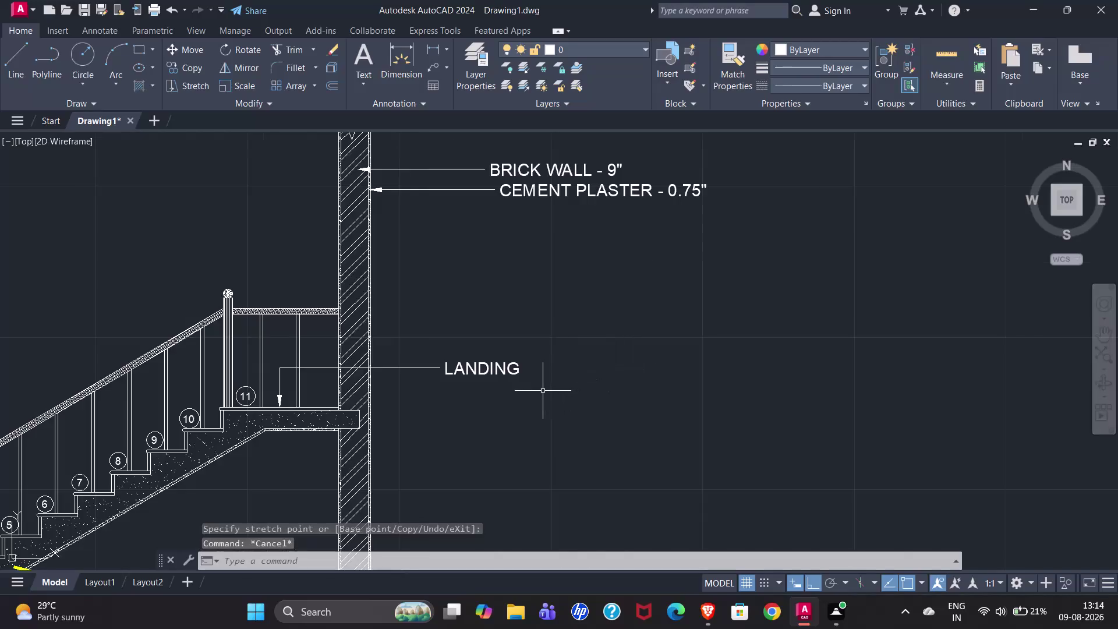
Add a SOFFIT leader callout pointing at the stair's underside line, label to the right.
scroll(down, 3)
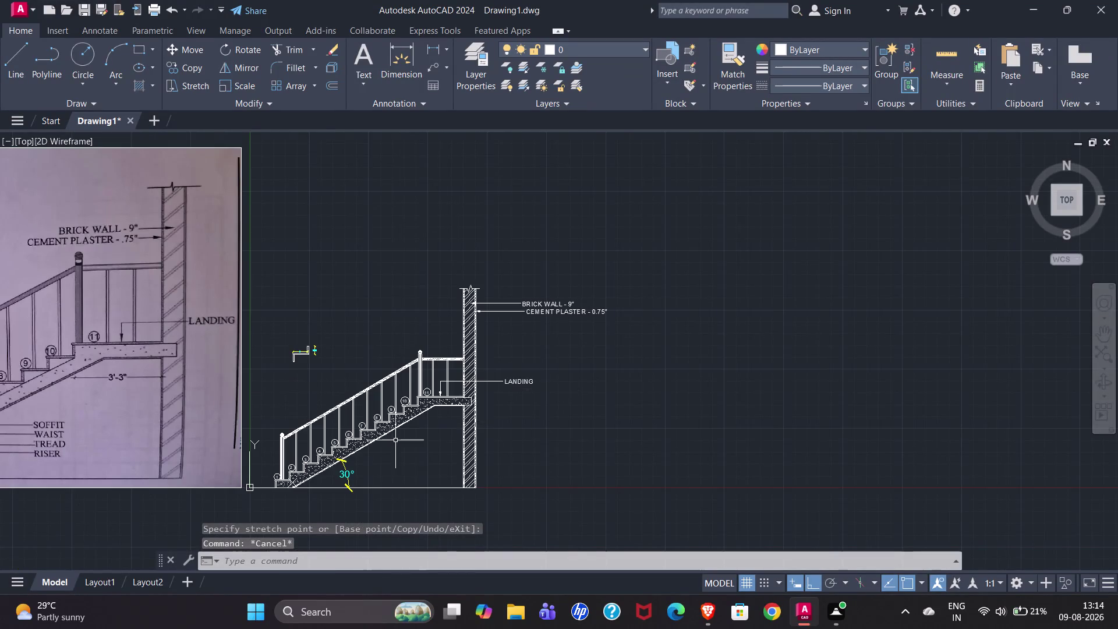
scroll(up, 3)
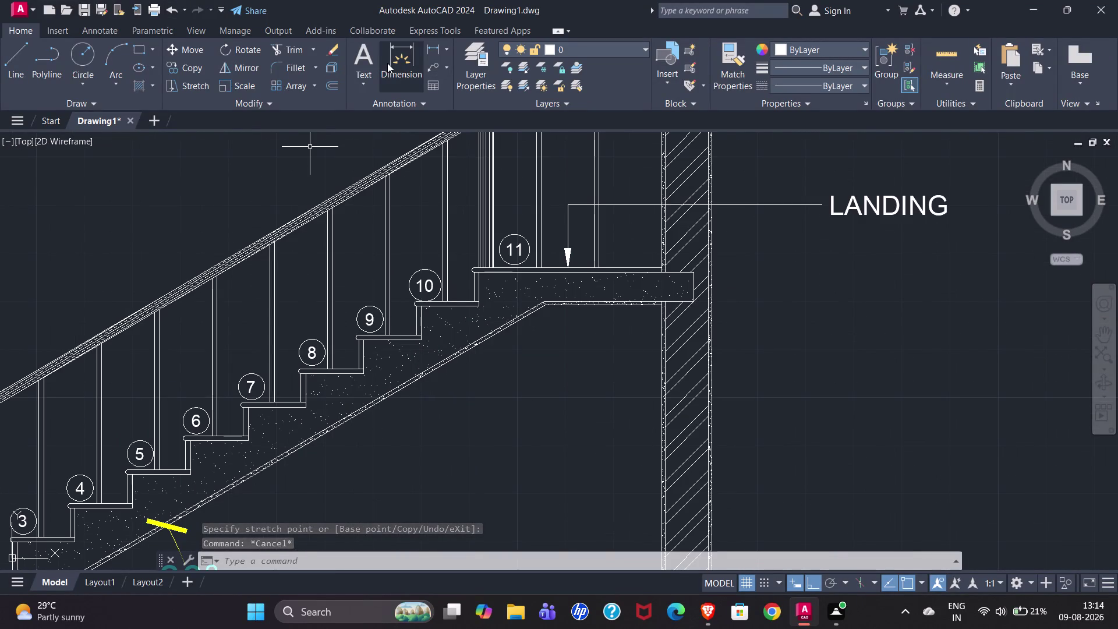
click(431, 67)
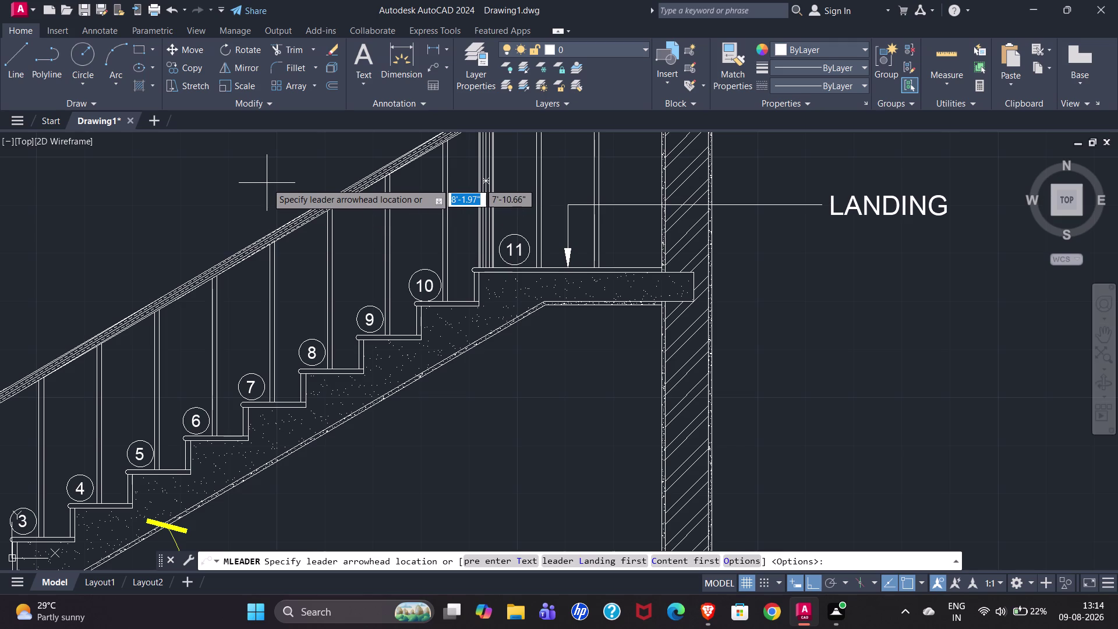
scroll(down, 3)
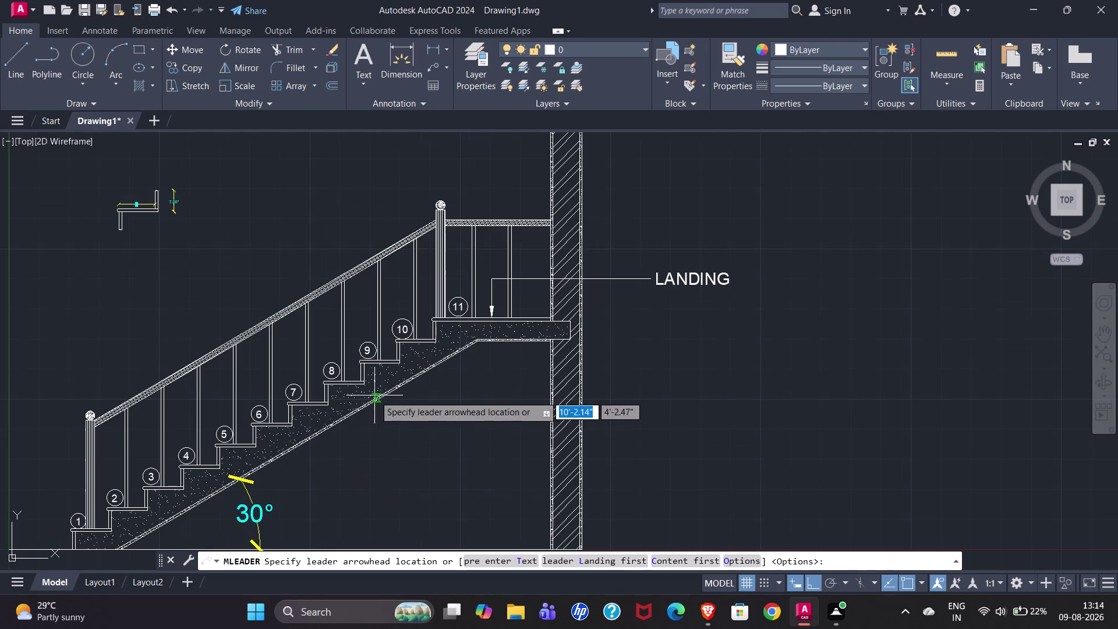
scroll(up, 3)
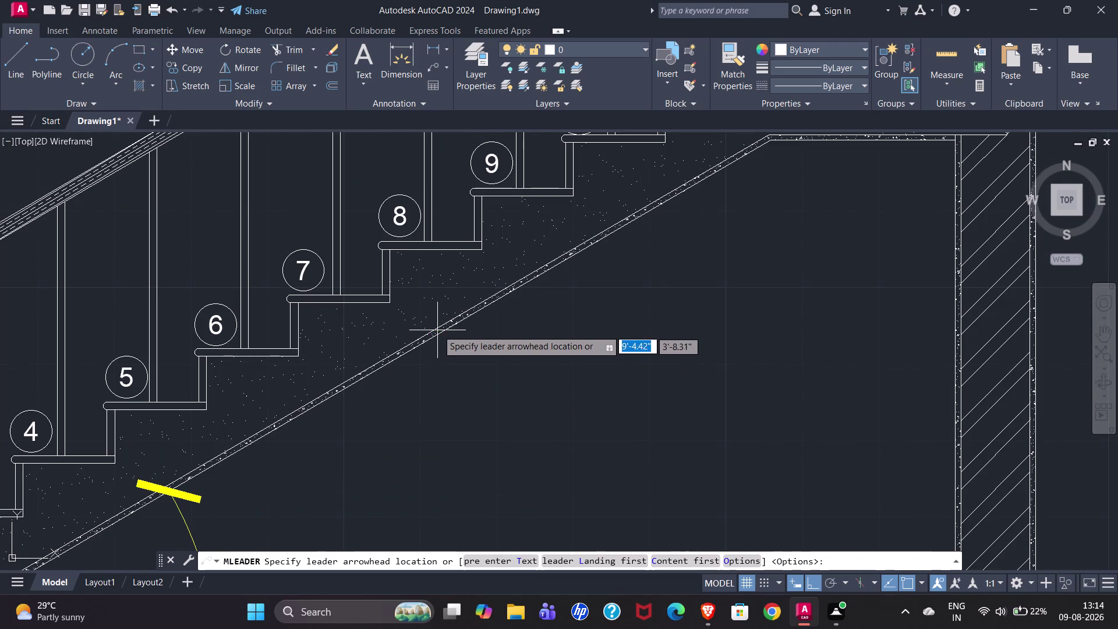
scroll(up, 3)
click(447, 341)
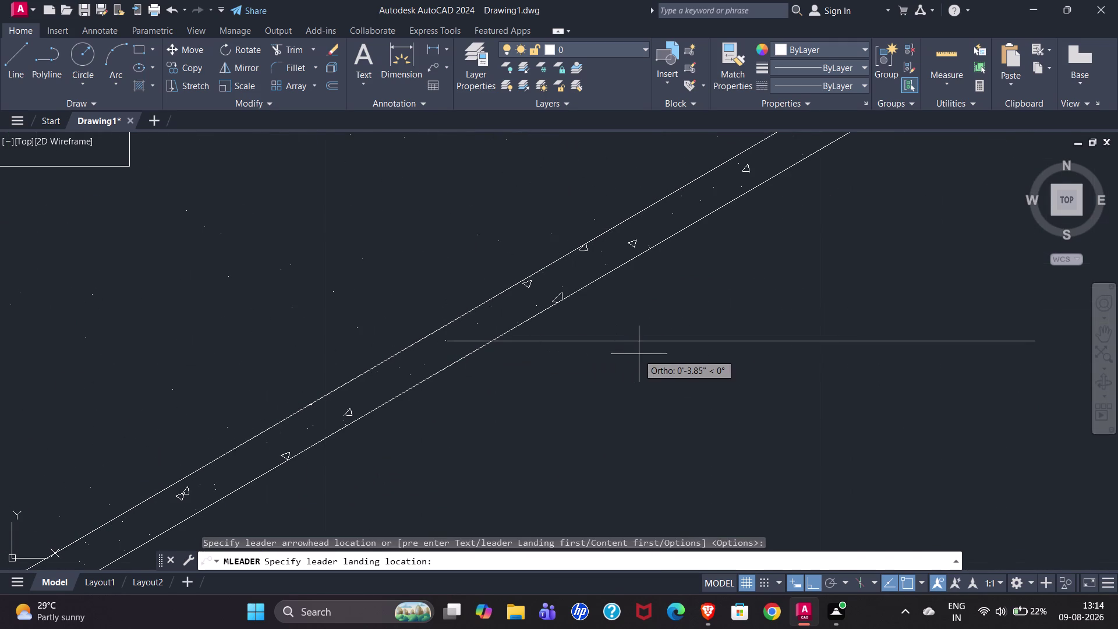
scroll(down, 3)
scroll(down, 3)
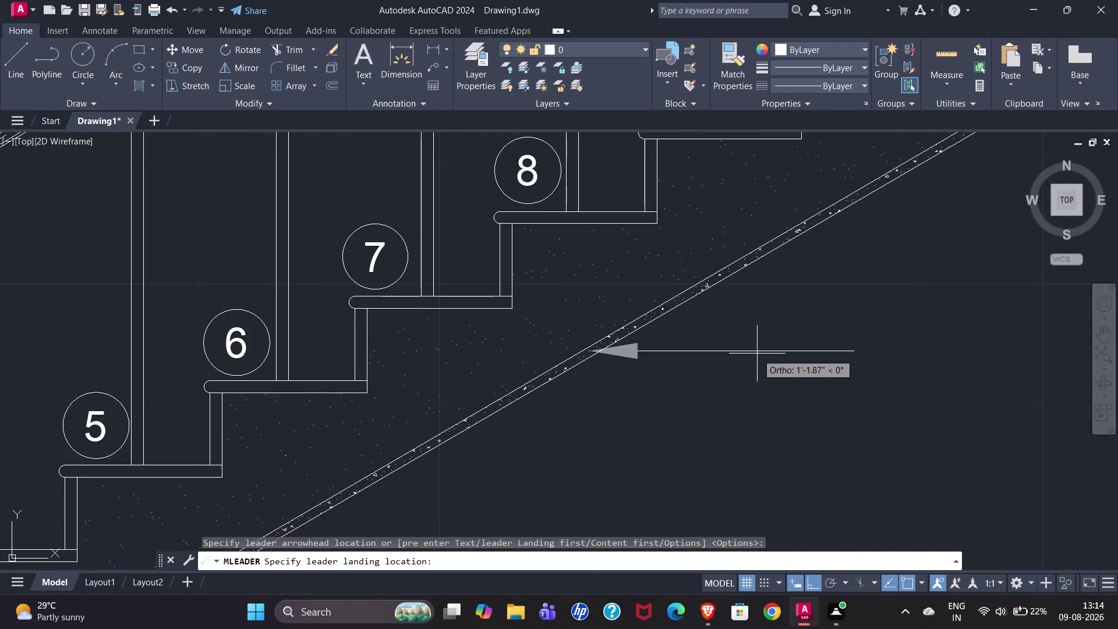
click(757, 354)
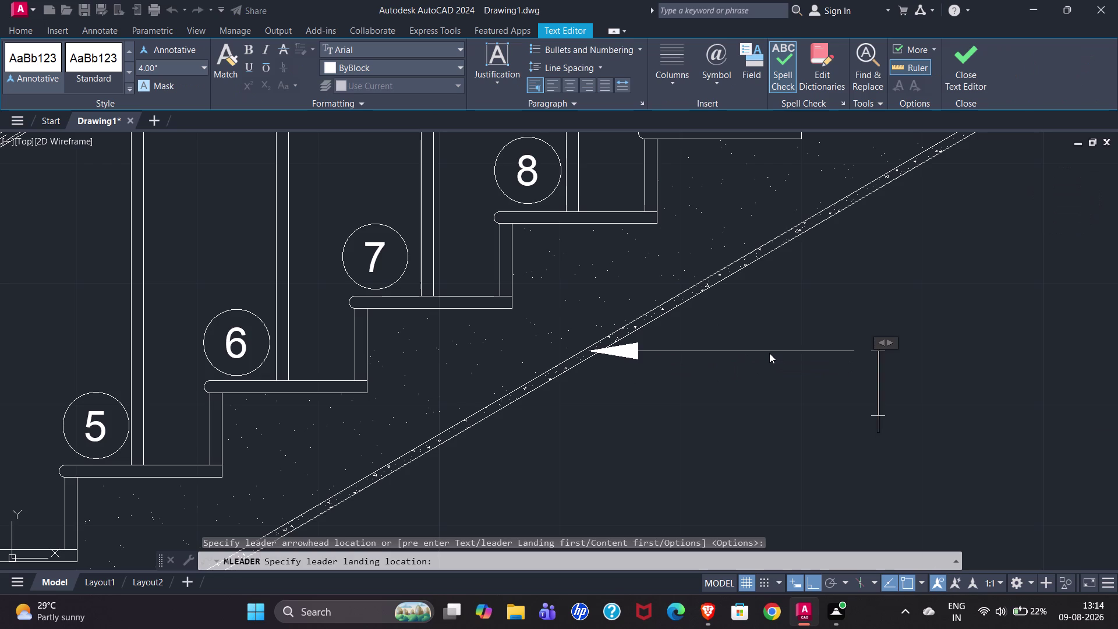
text(SOFF)
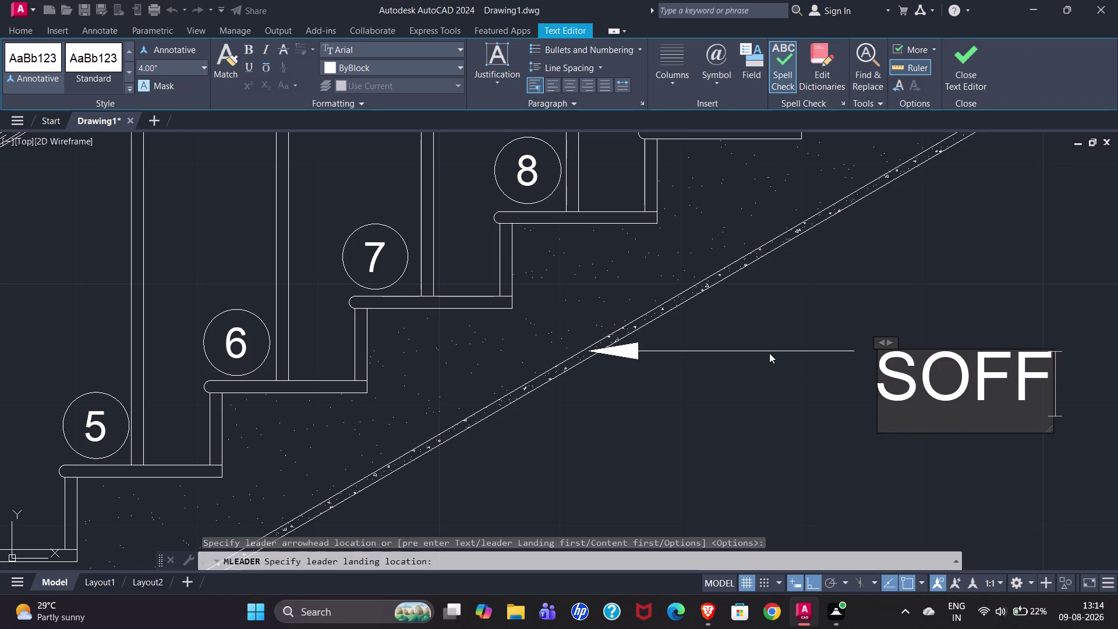
text(IT)
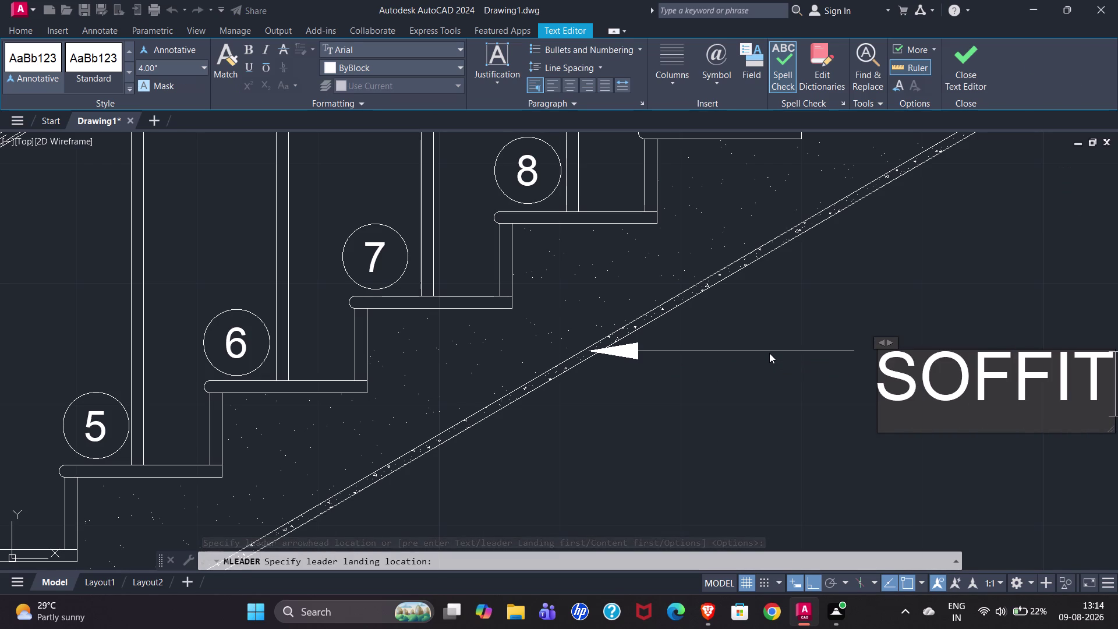
click(966, 81)
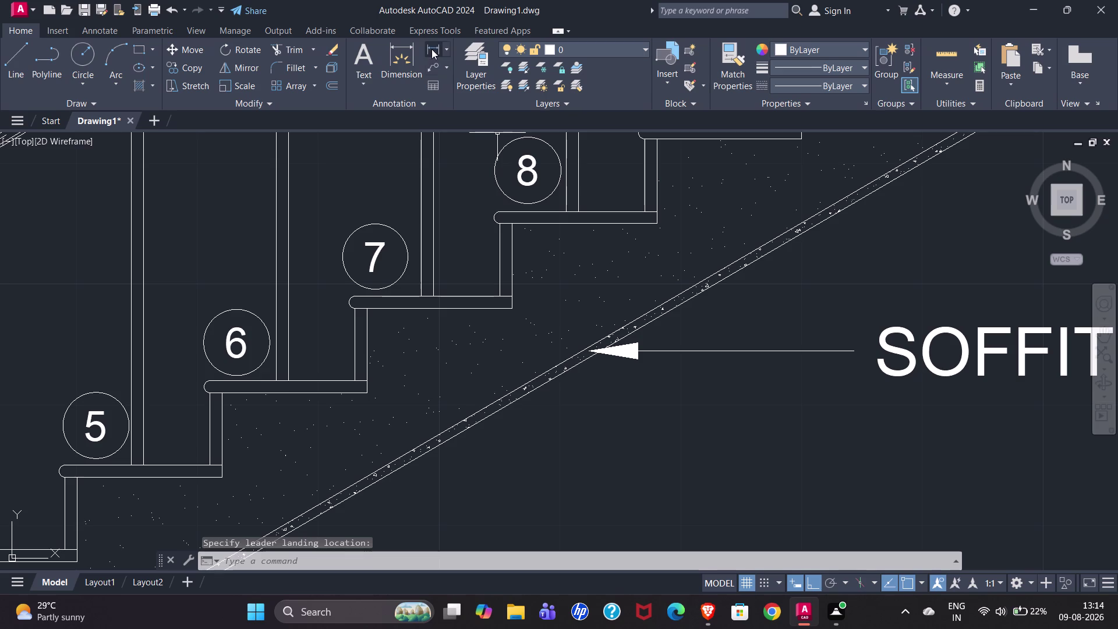
Add a WAIST leader callout from inside the stair waist, labelled below SOFFIT.
click(429, 64)
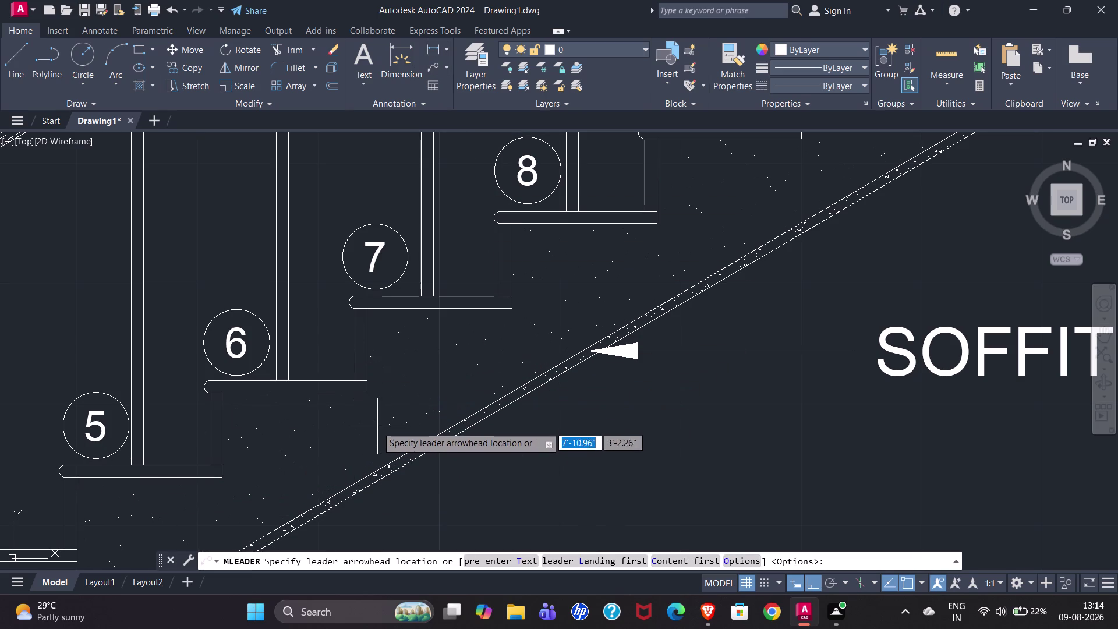
click(349, 436)
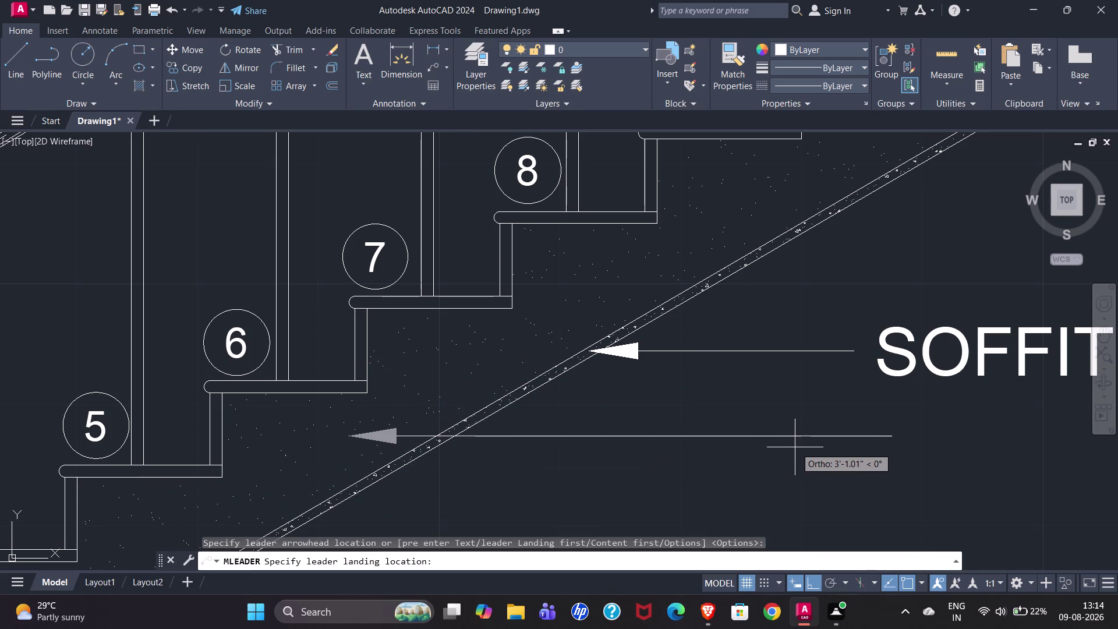
click(795, 448)
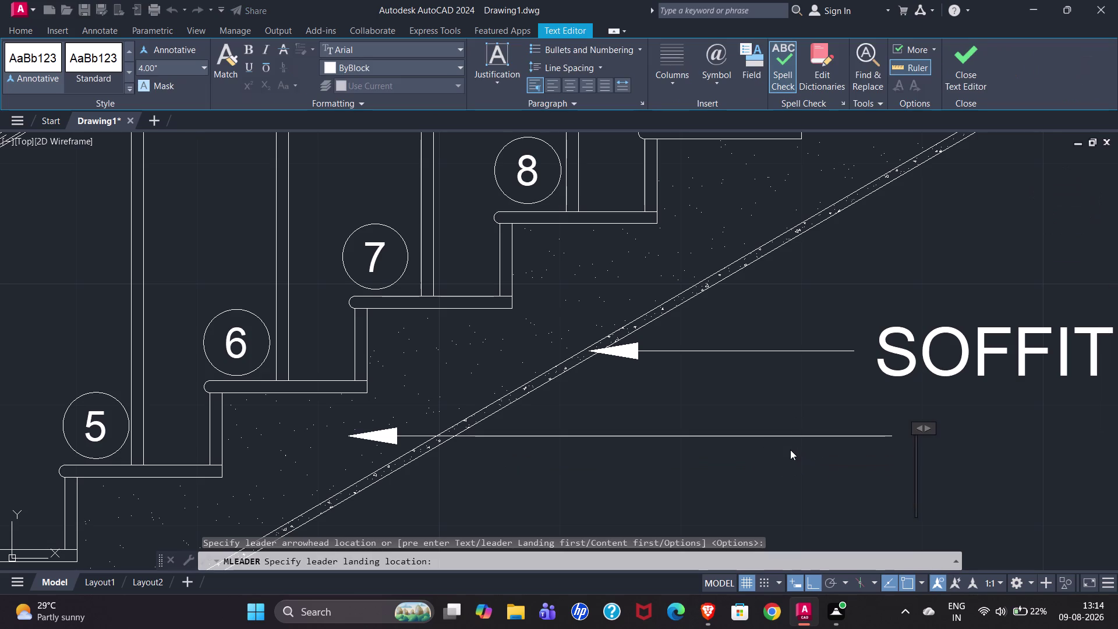
text(WAIS)
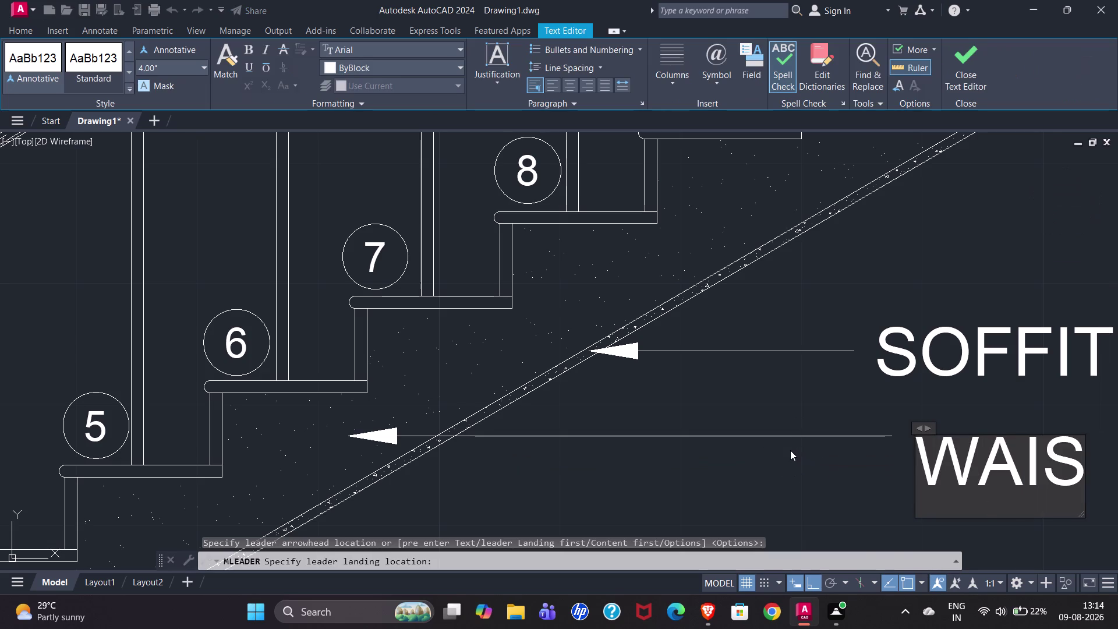
text(T)
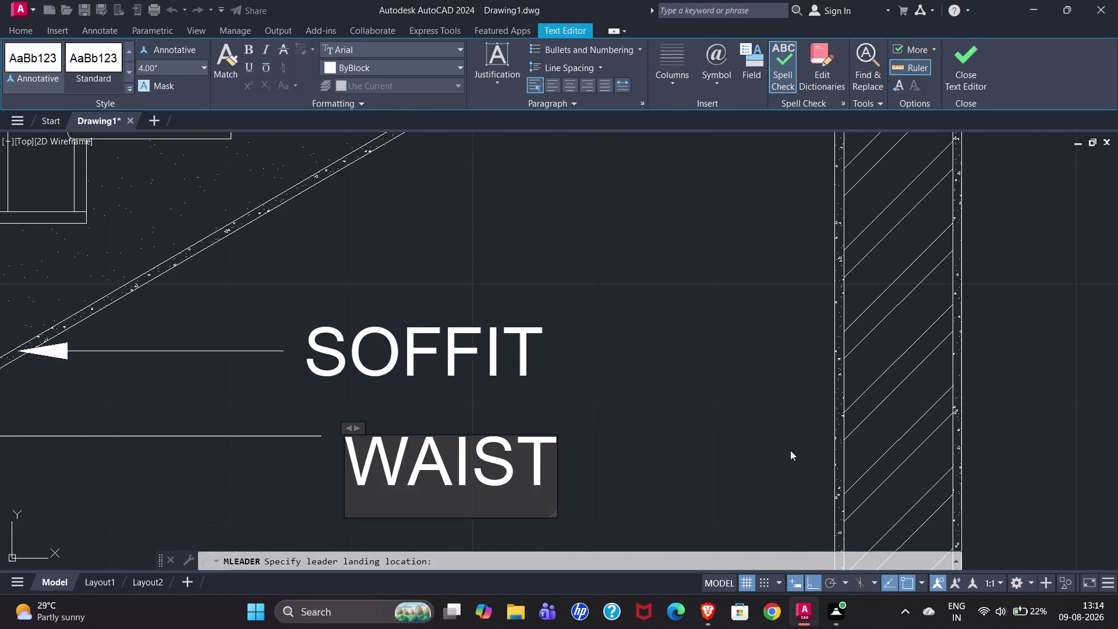
click(972, 65)
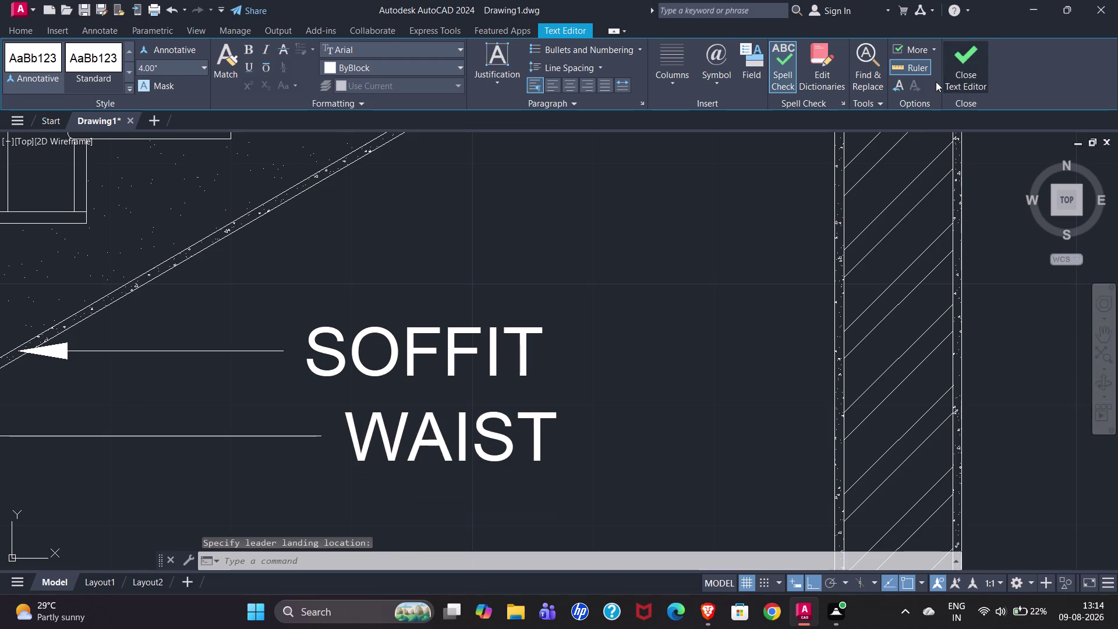
scroll(down, 3)
Add a TREAD leader callout pointing beneath the fifth step.
scroll(down, 3)
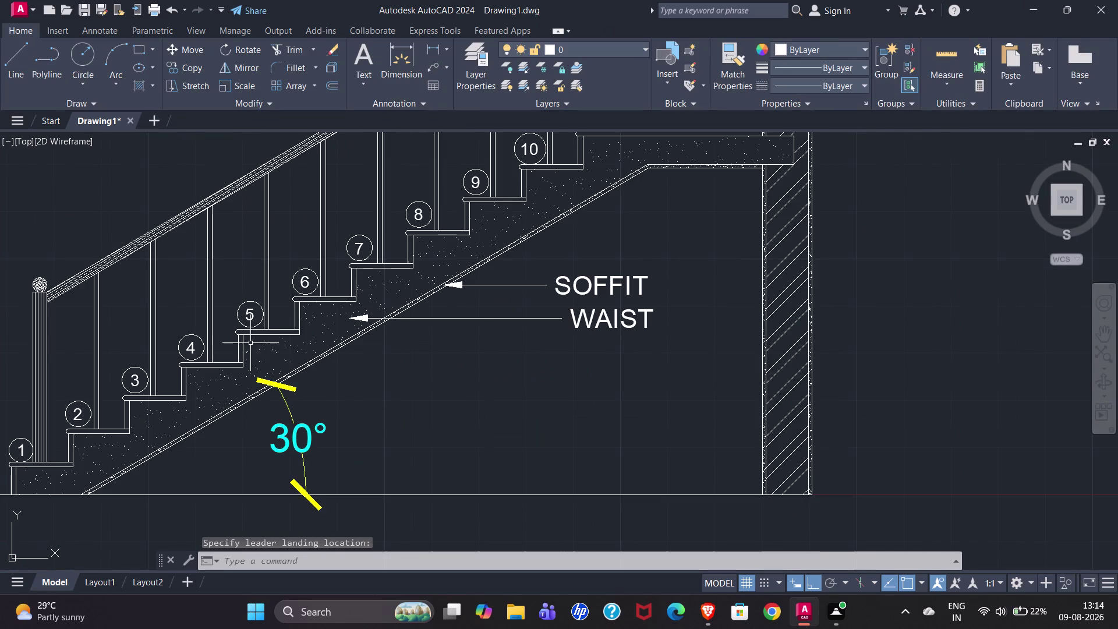
click(437, 66)
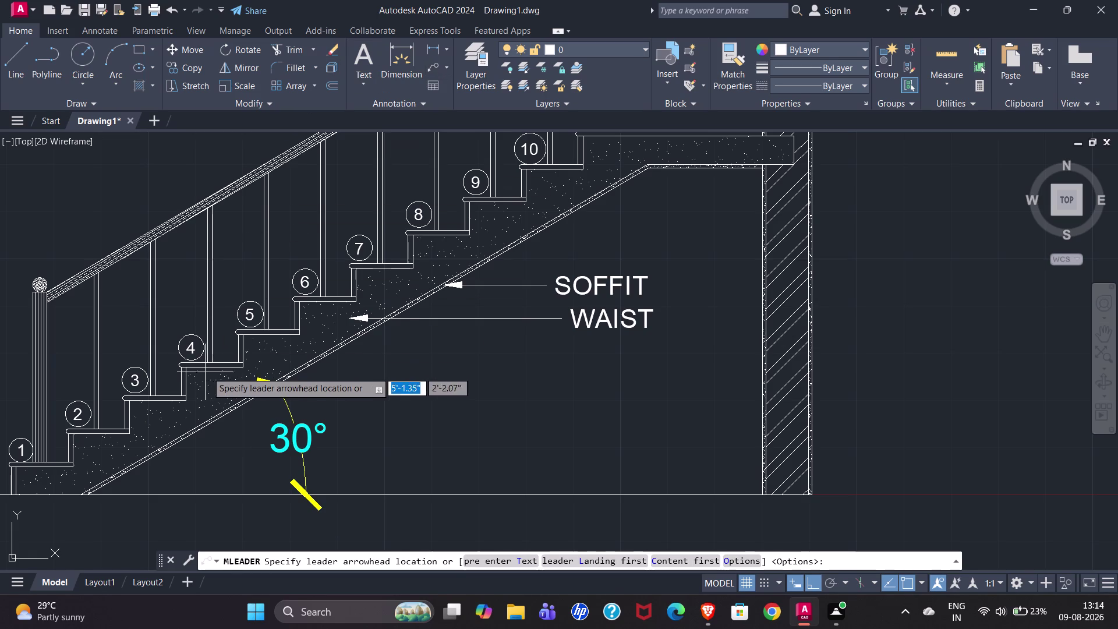
scroll(up, 3)
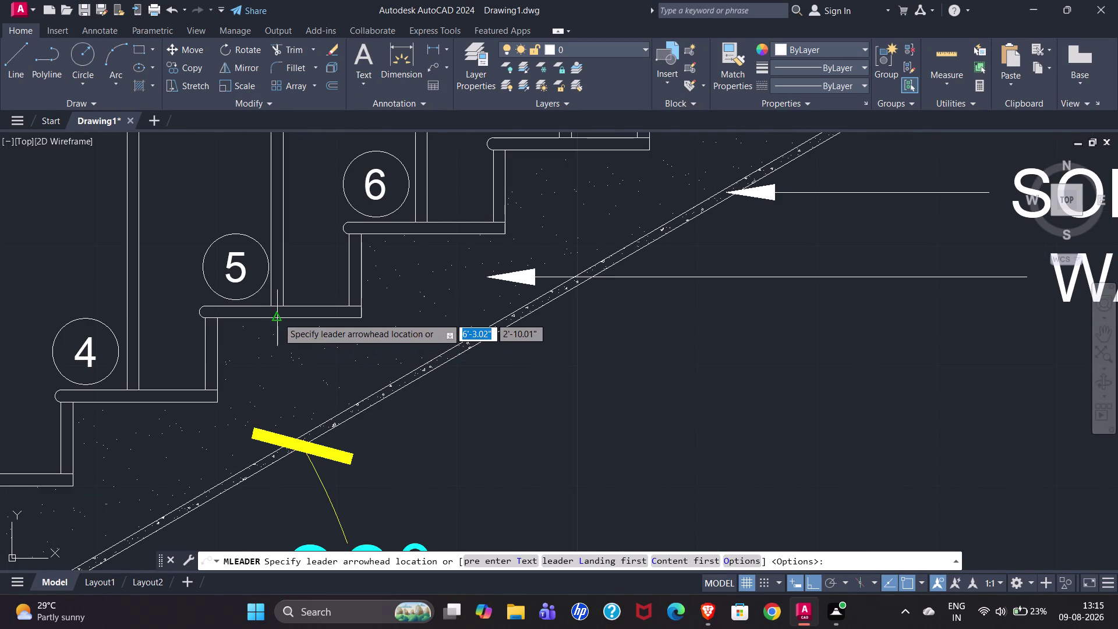
click(276, 316)
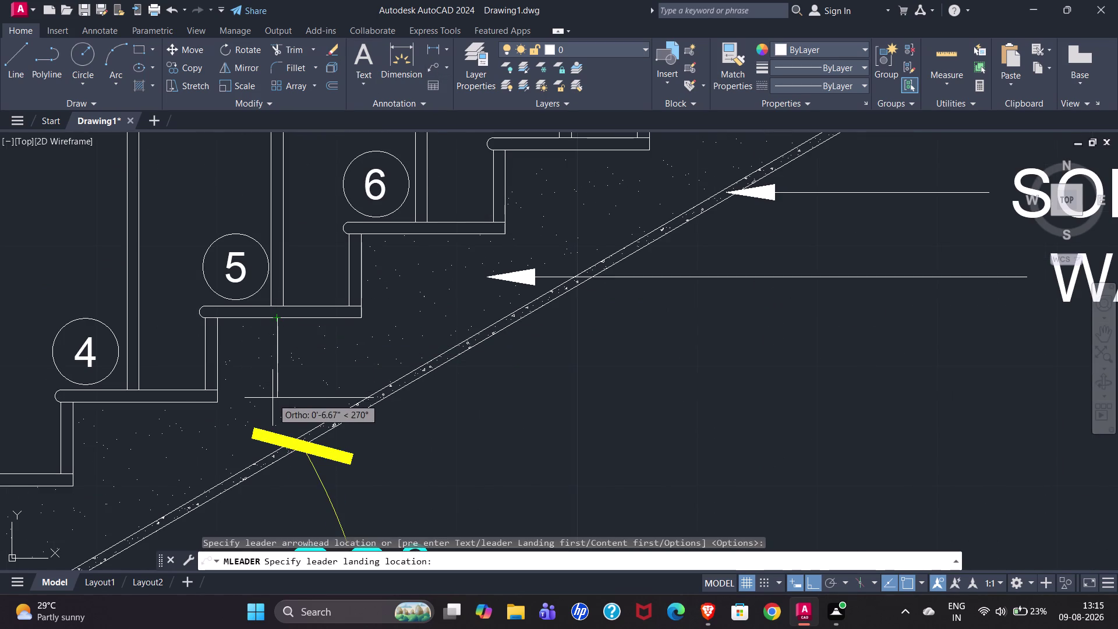
click(272, 398)
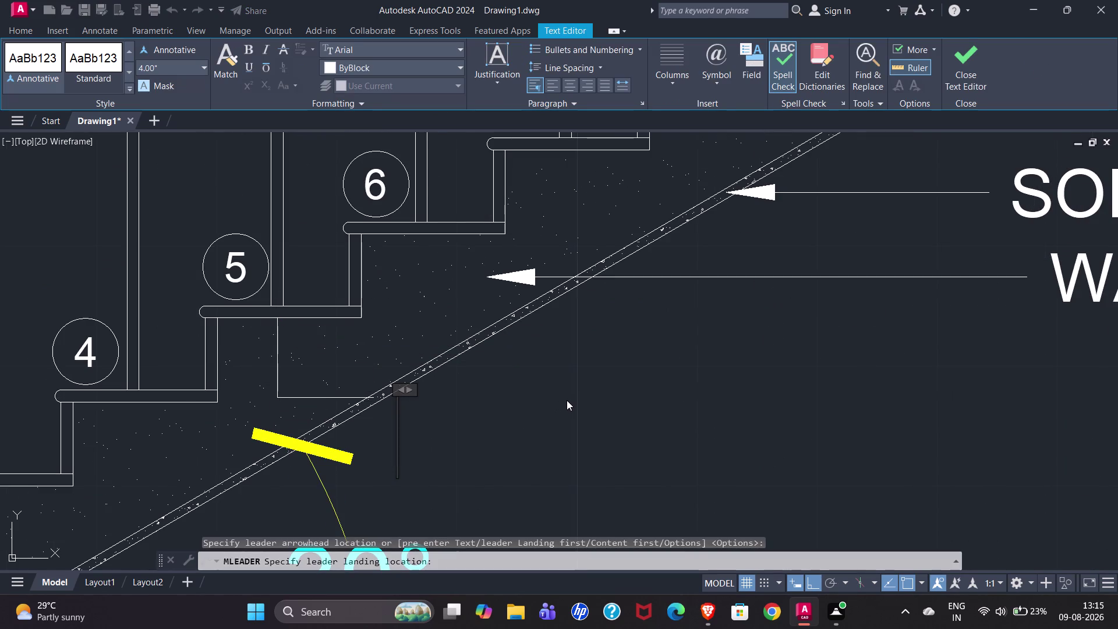
key(t)
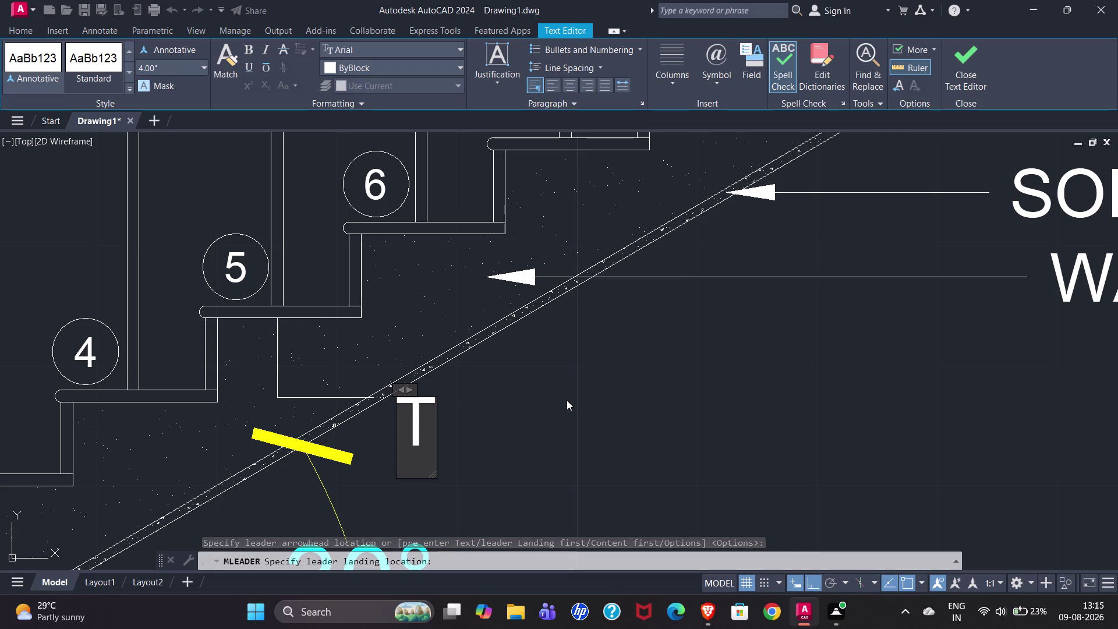
text(RE)
text(AD)
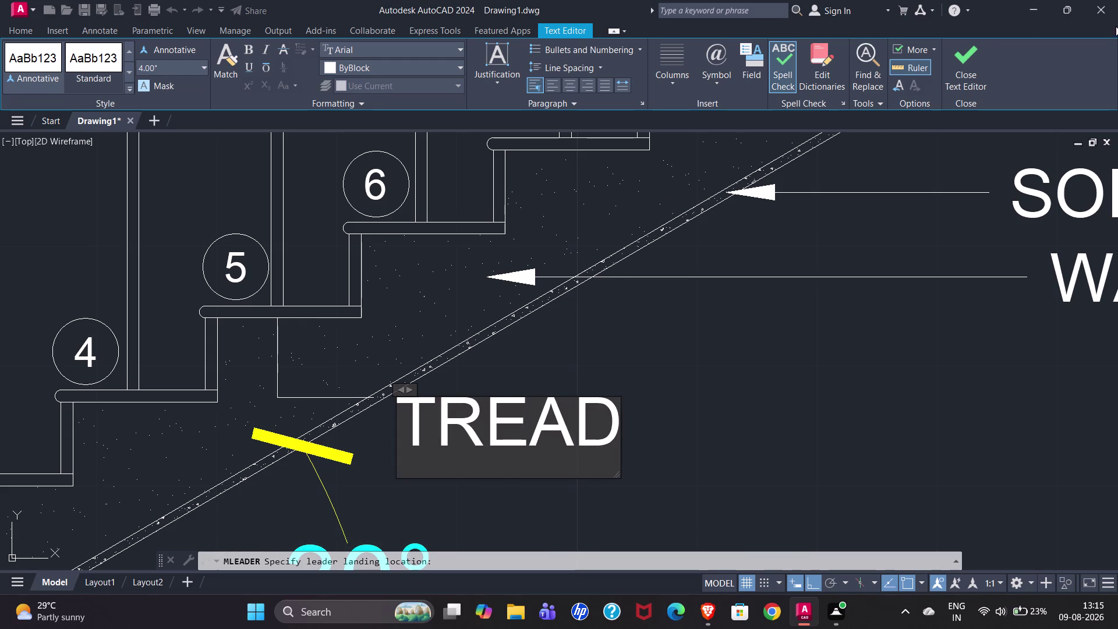
click(952, 80)
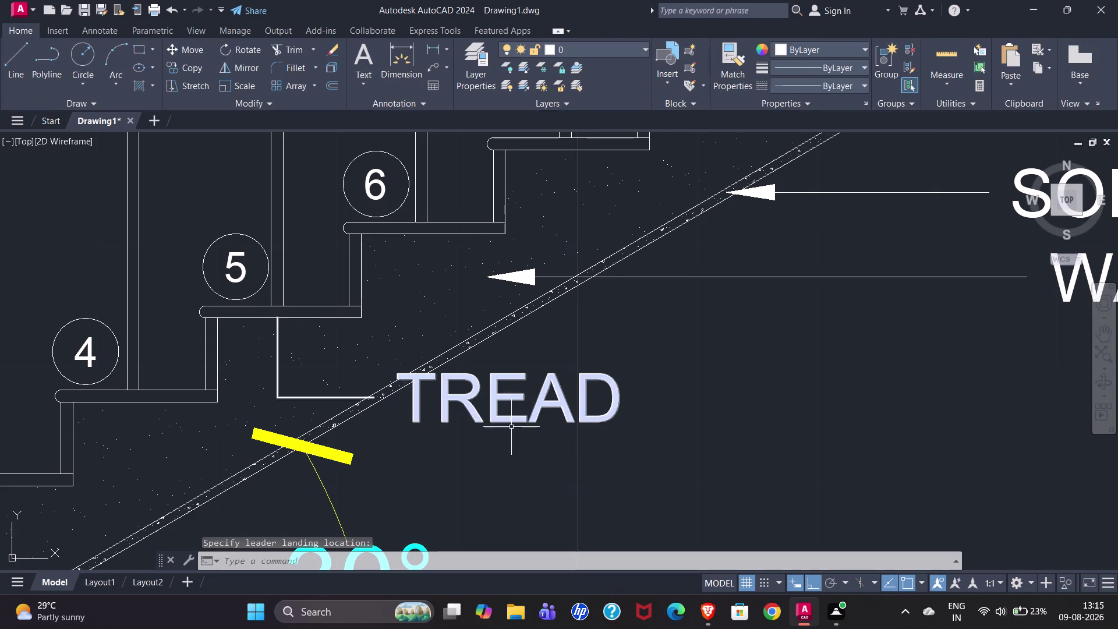
Stretch the TREAD landing right to align with the other labels.
click(339, 397)
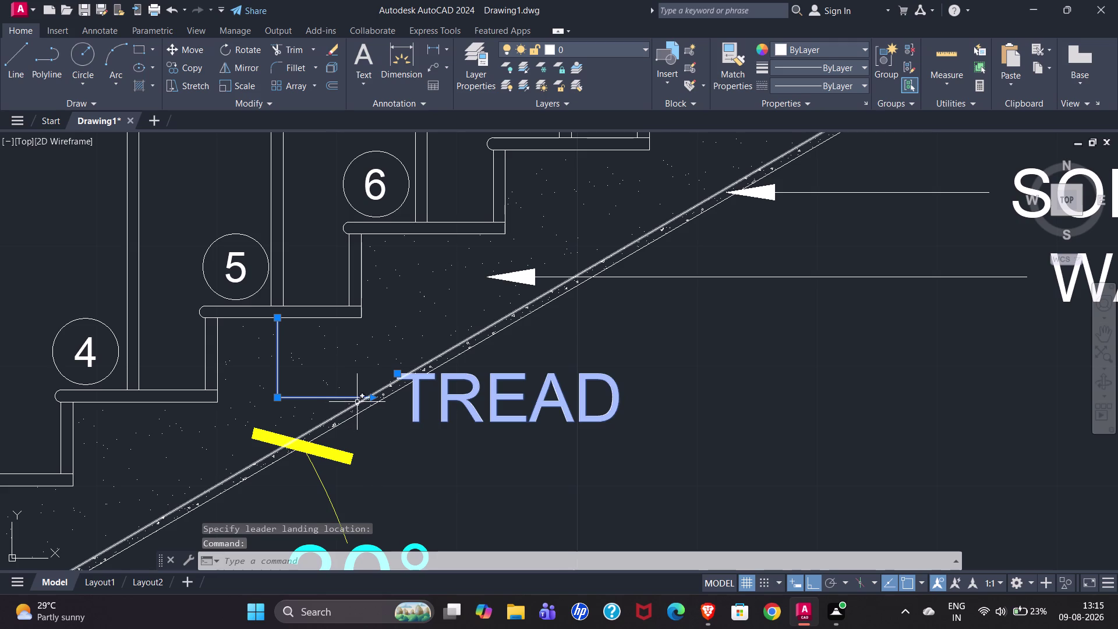
click(372, 400)
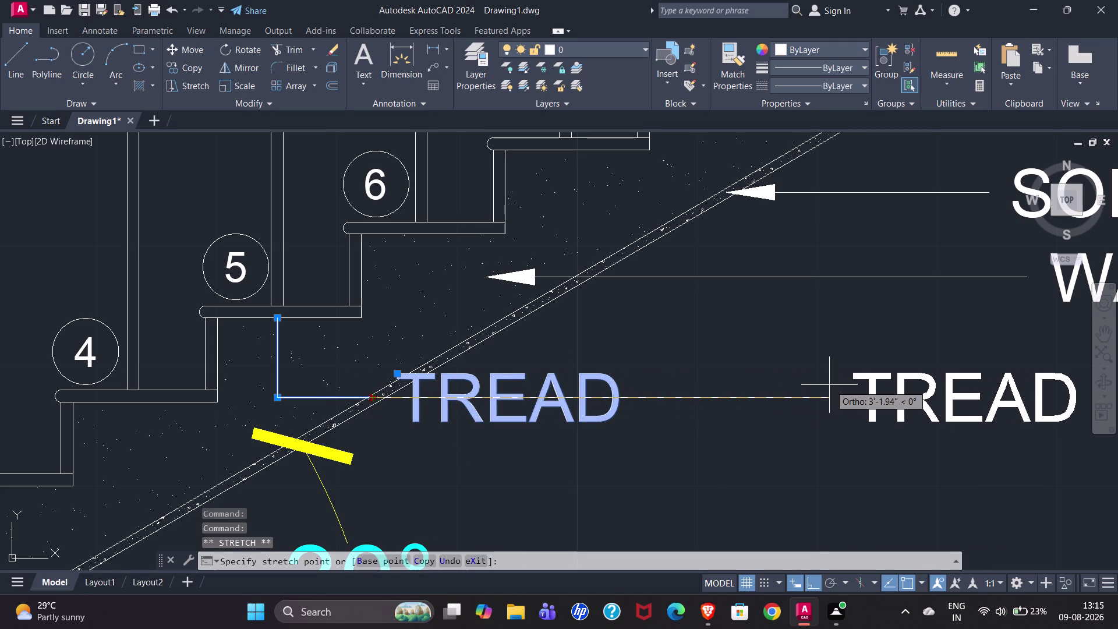
click(1030, 380)
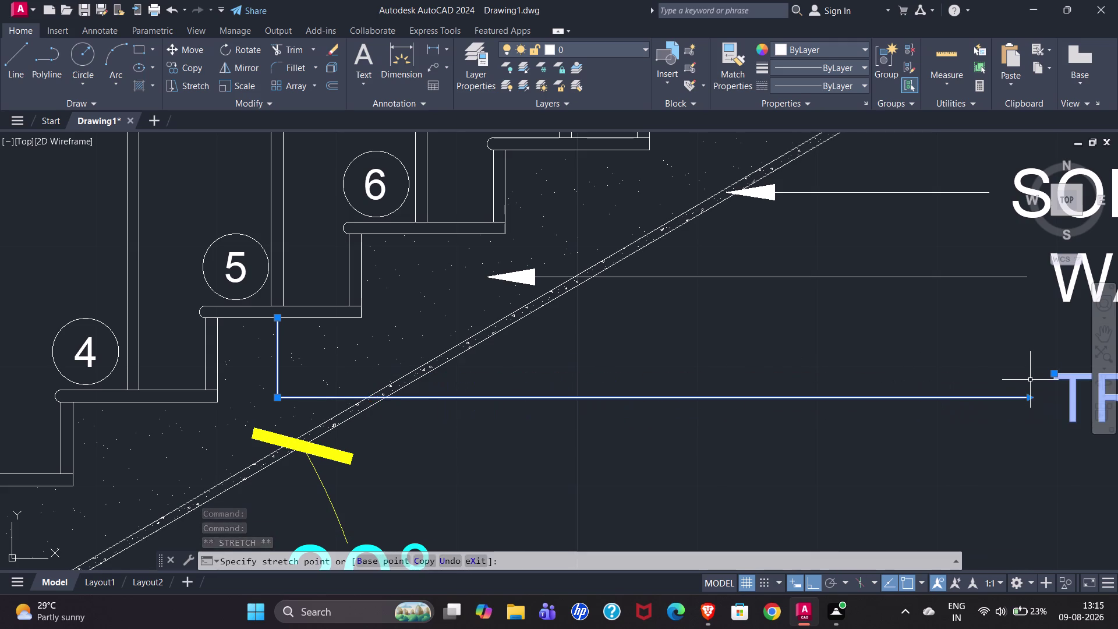
scroll(down, 3)
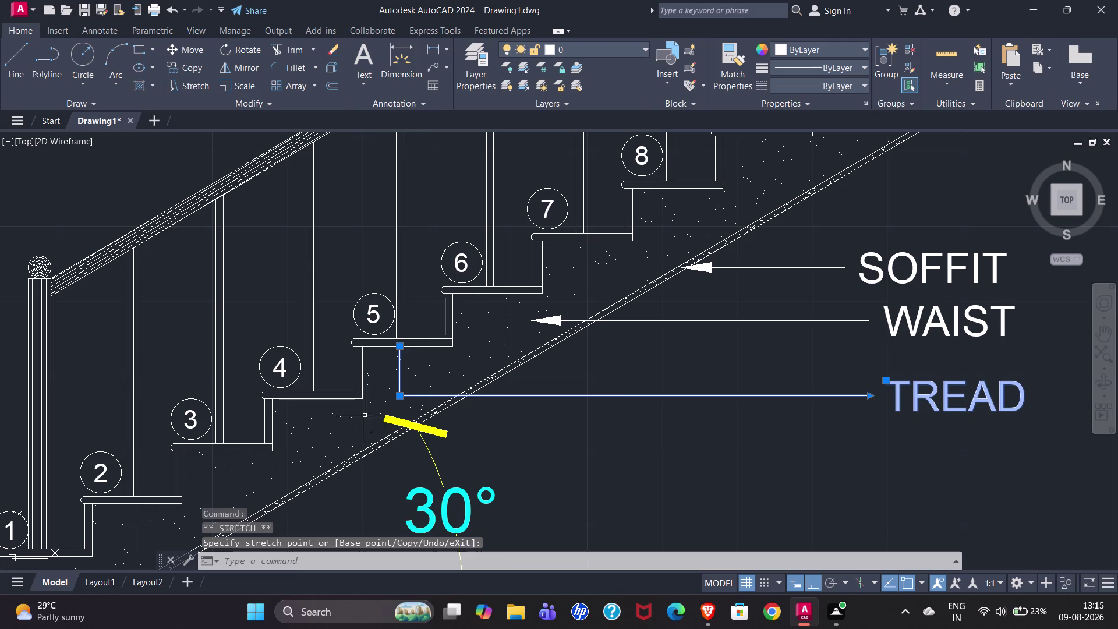
key(Escape)
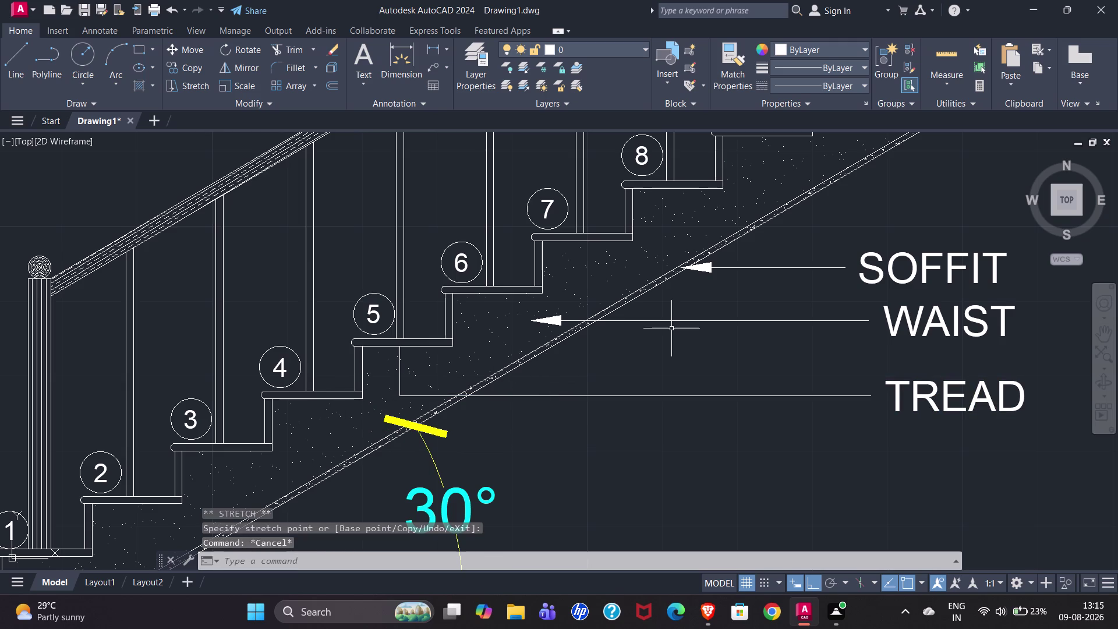
scroll(down, 3)
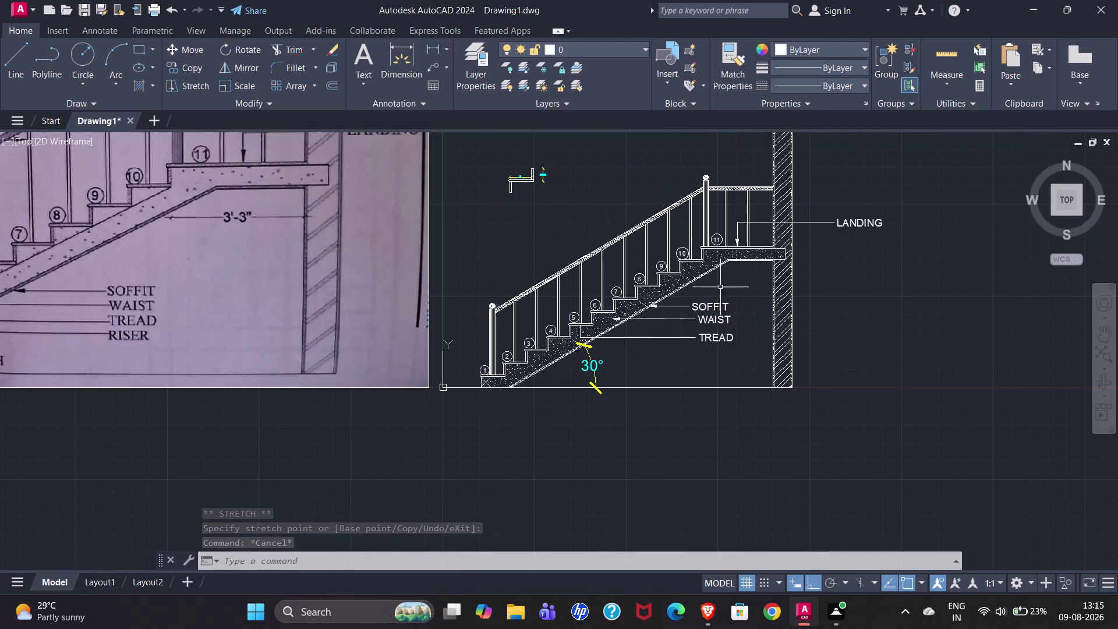
Undo the recent leader and grip edits below step 5.
scroll(up, 3)
scroll(up, 3)
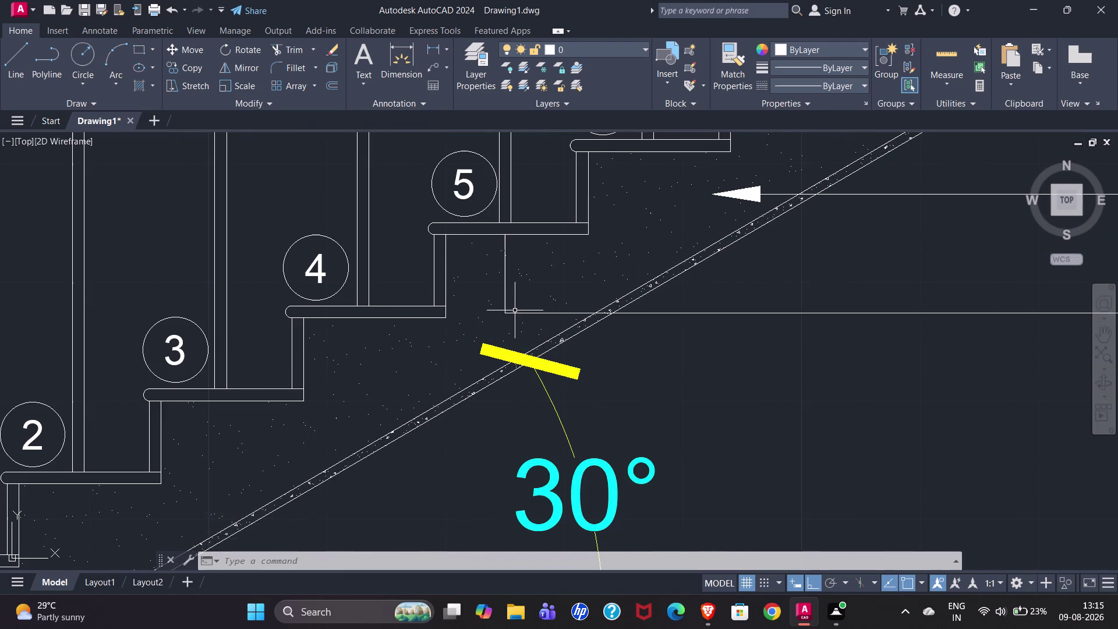
click(514, 313)
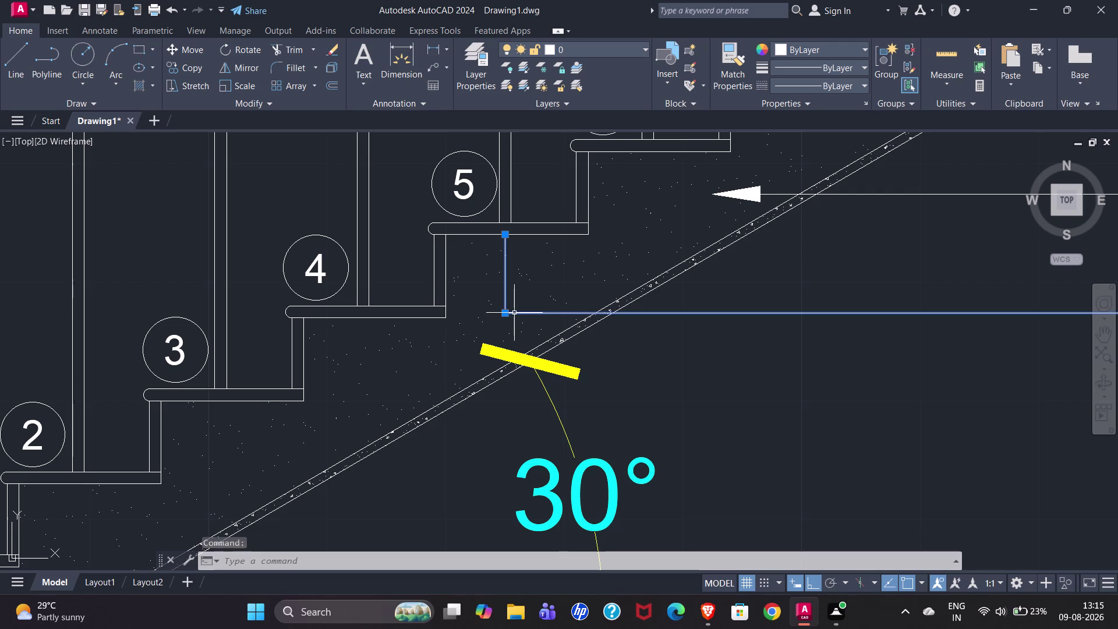
key(Escape)
key(ctrl+z)
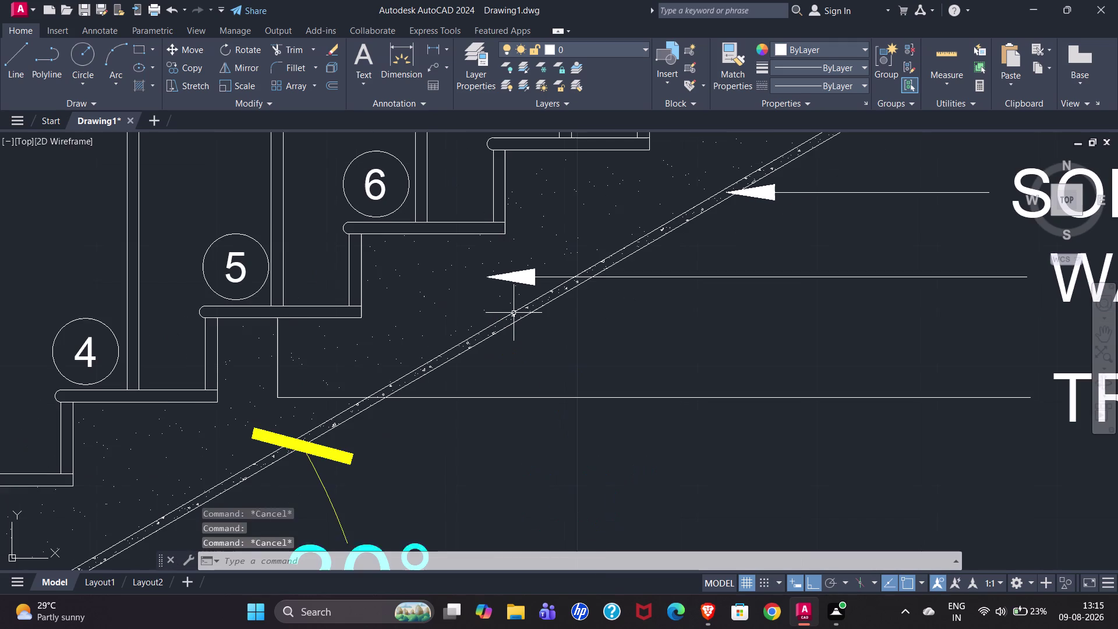
key(ctrl+z)
key(ctrl+z)
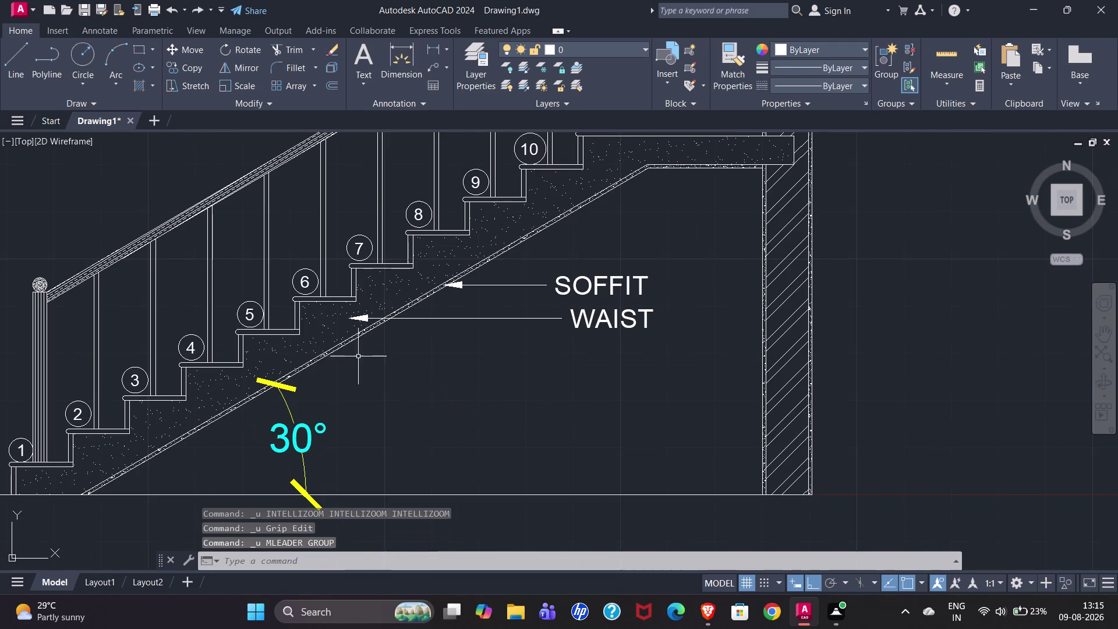
Cancel an unfinished leader from step 5's tread and delete the leftover leader.
click(432, 68)
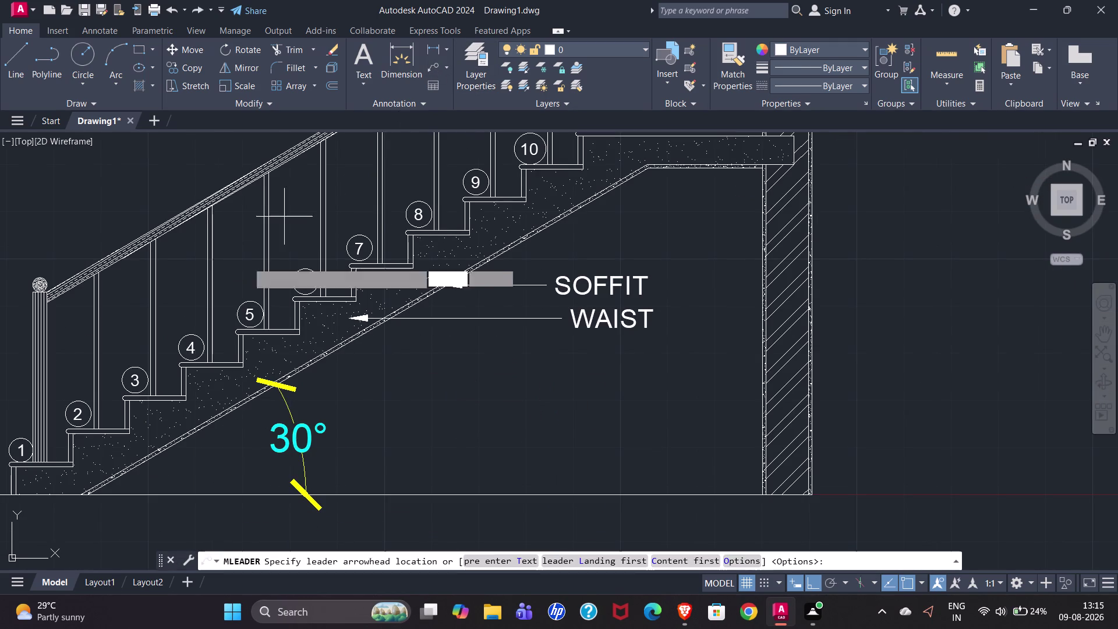
scroll(up, 3)
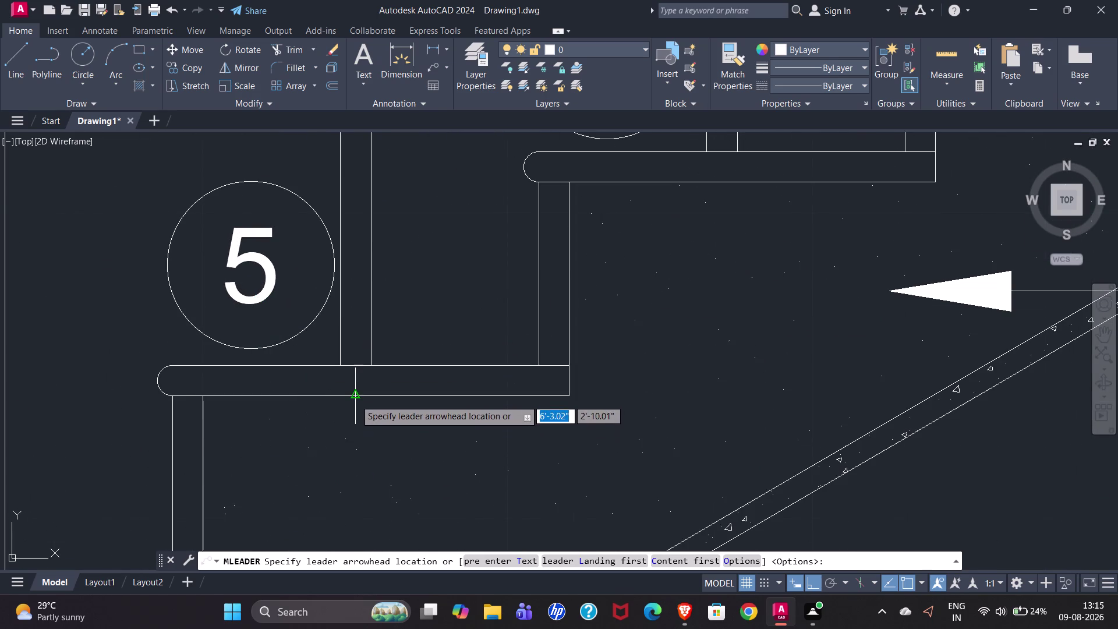
click(356, 397)
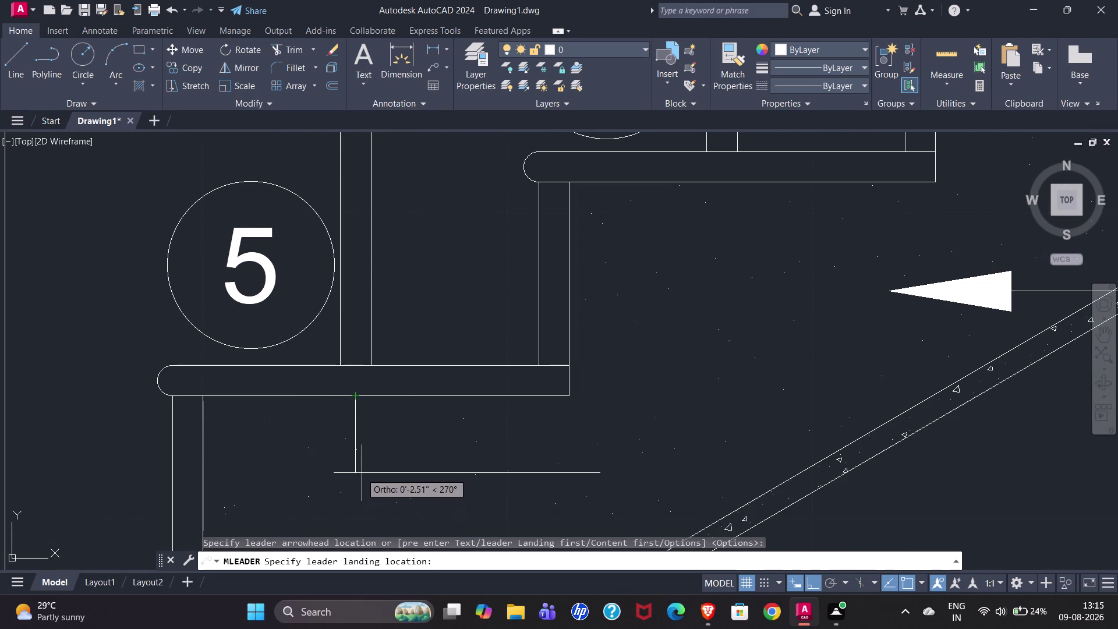
scroll(down, 3)
click(350, 517)
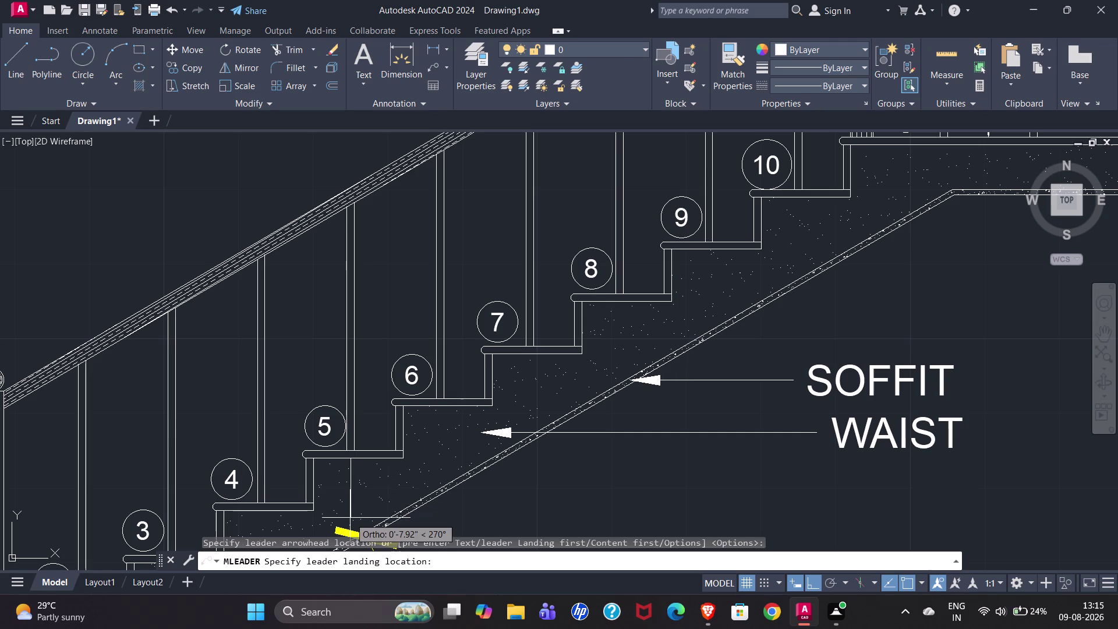
click(350, 459)
click(350, 460)
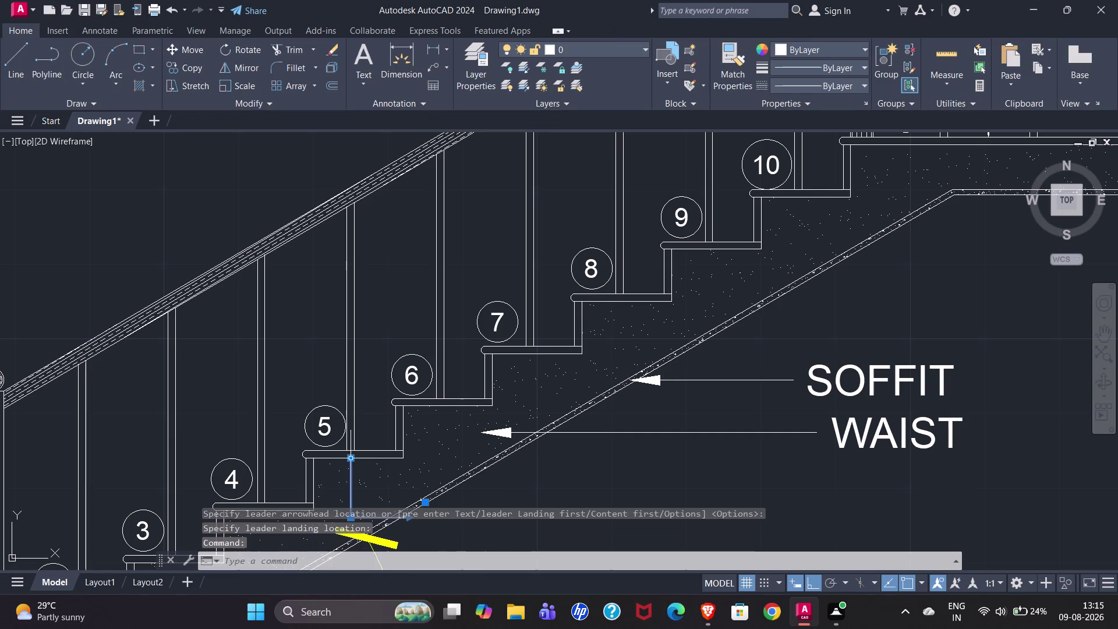
key(Escape)
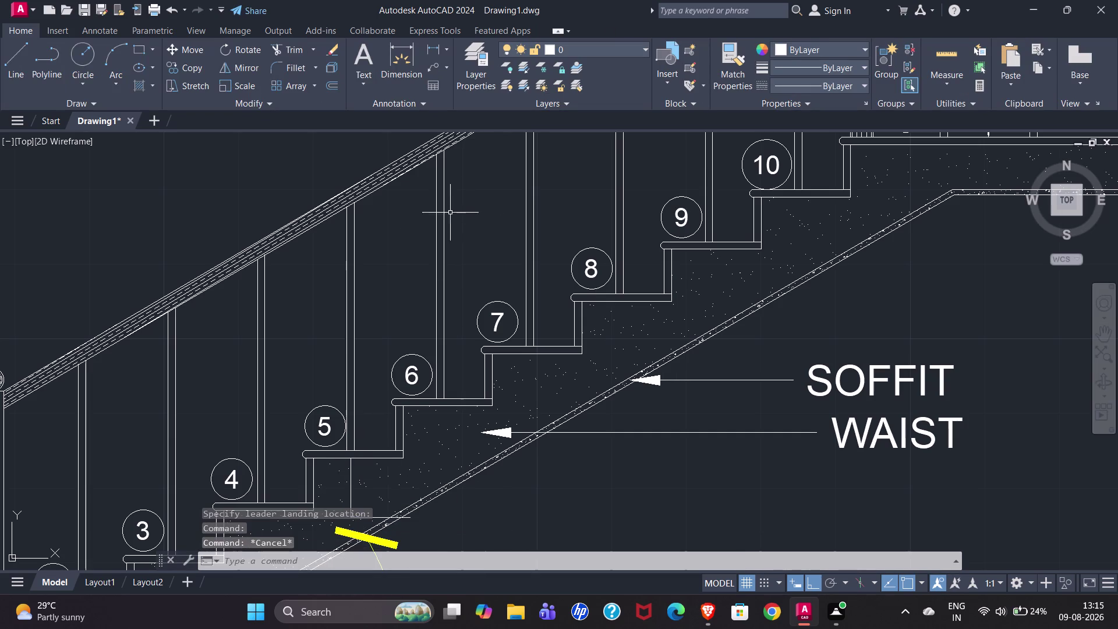
key(Escape)
click(350, 478)
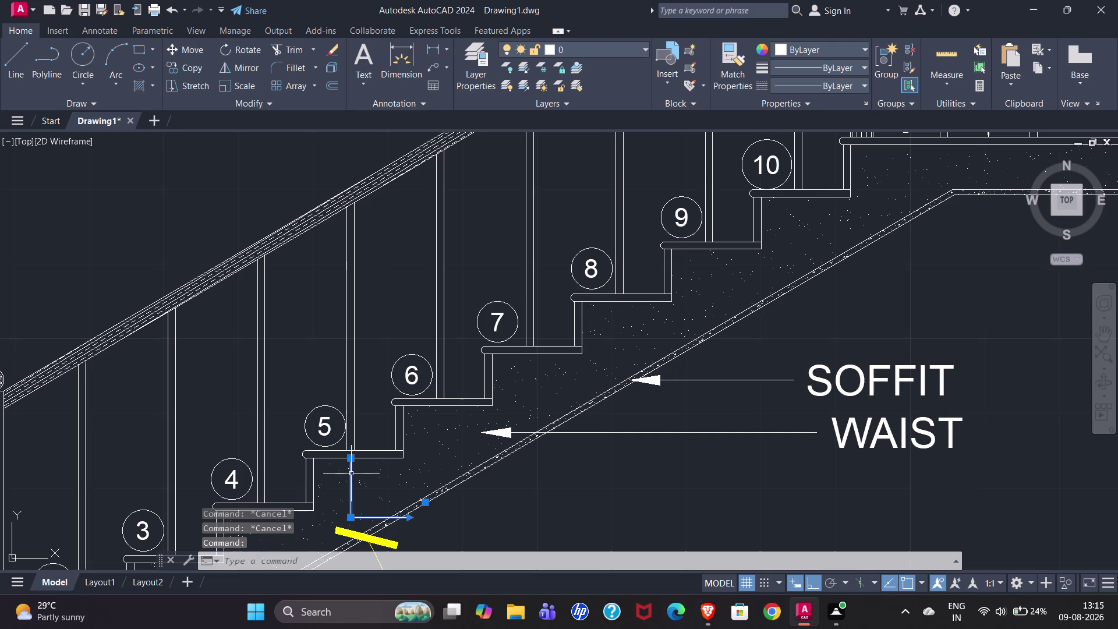
key(Delete)
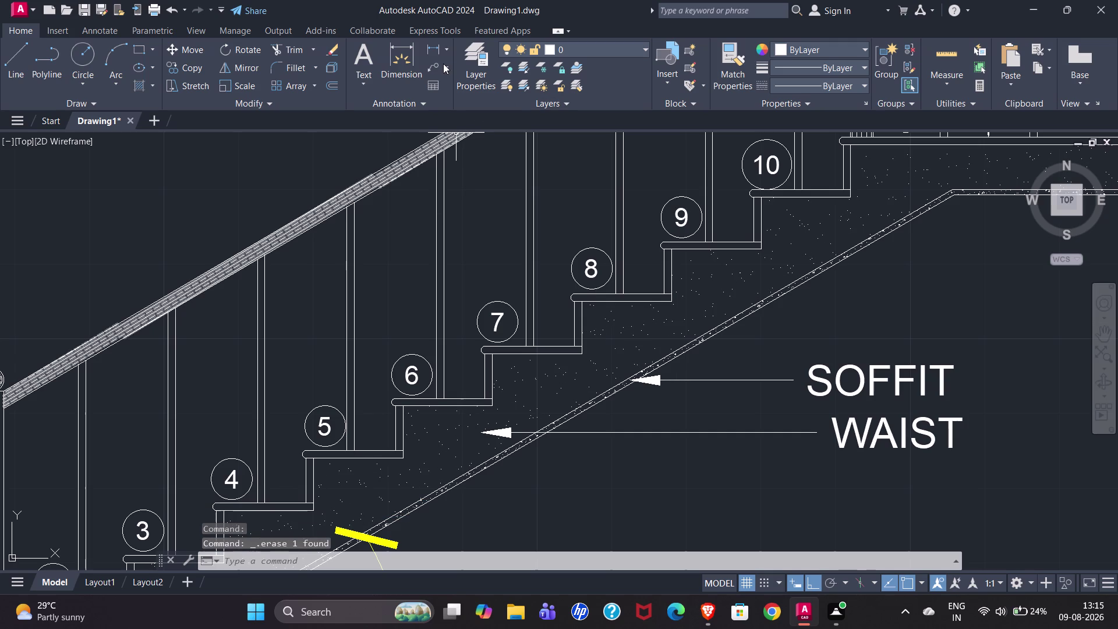
Place a multileader from step 5's tread and label it TREAD.
click(431, 65)
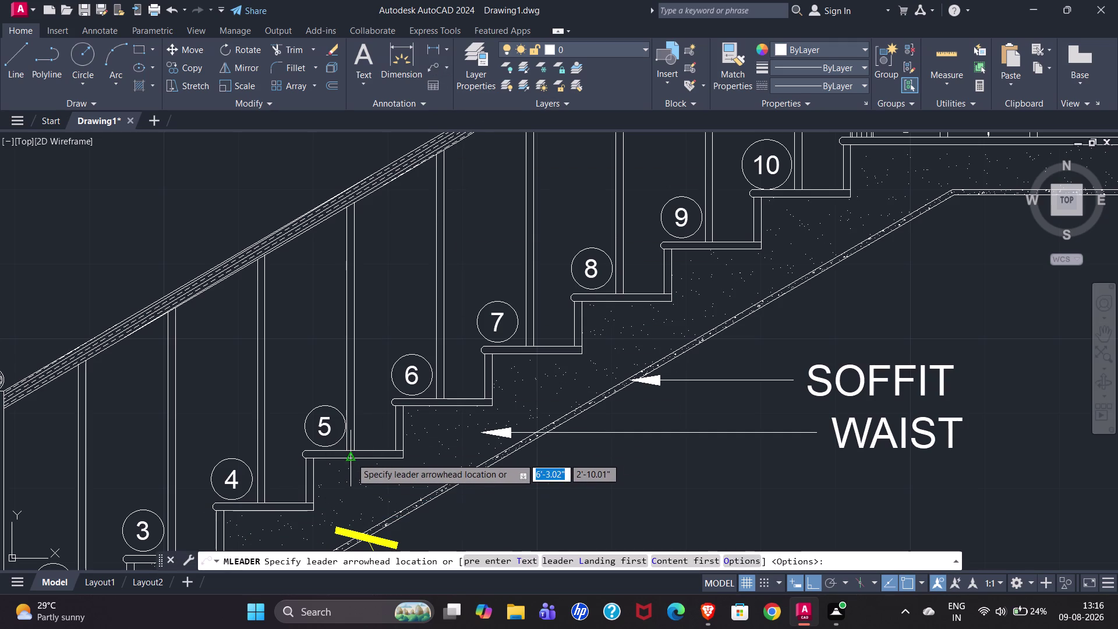
click(349, 460)
scroll(down, 3)
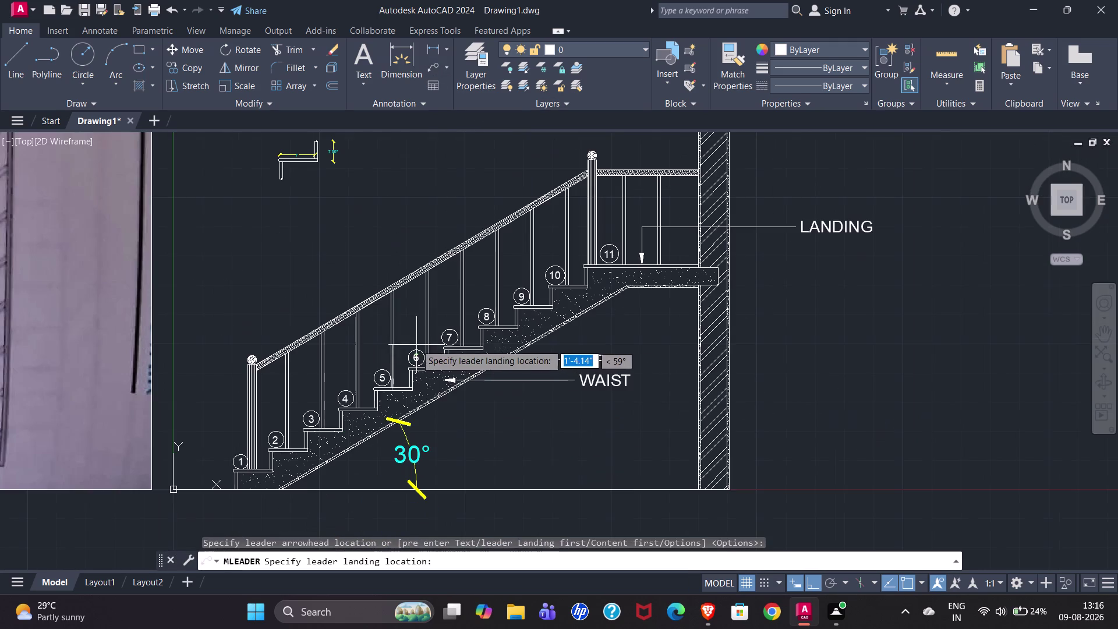
click(393, 443)
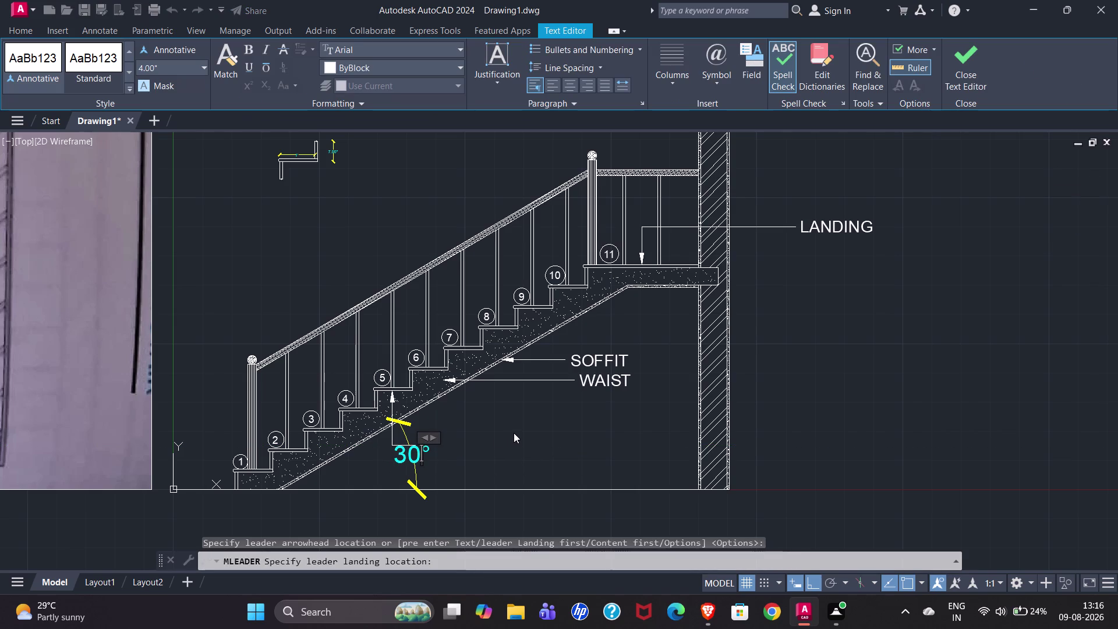
text(TRE)
text(AD)
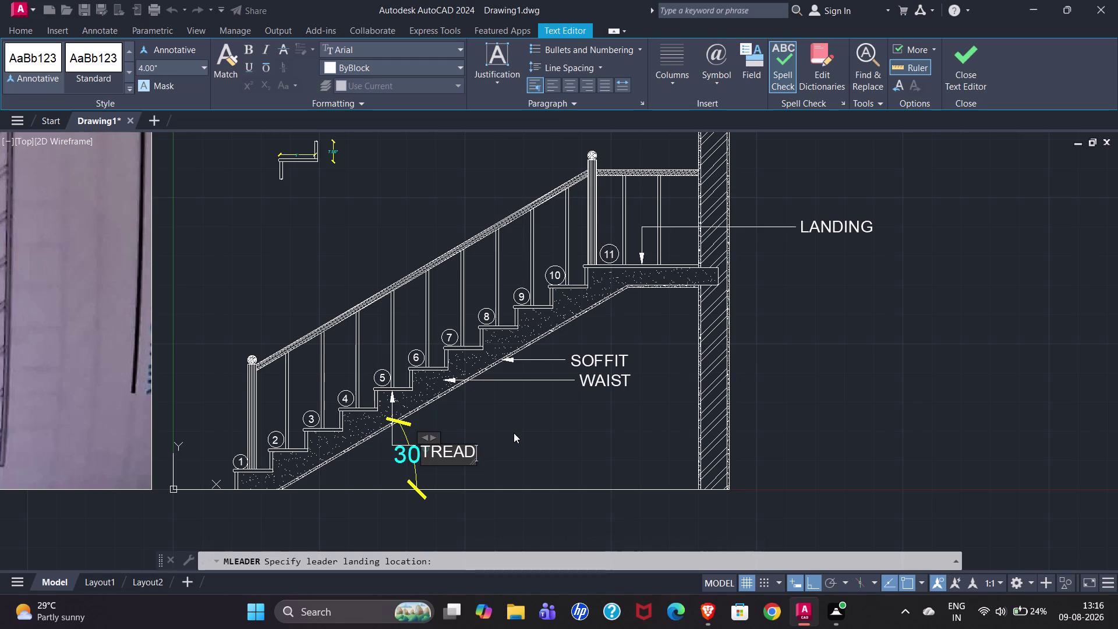
click(962, 64)
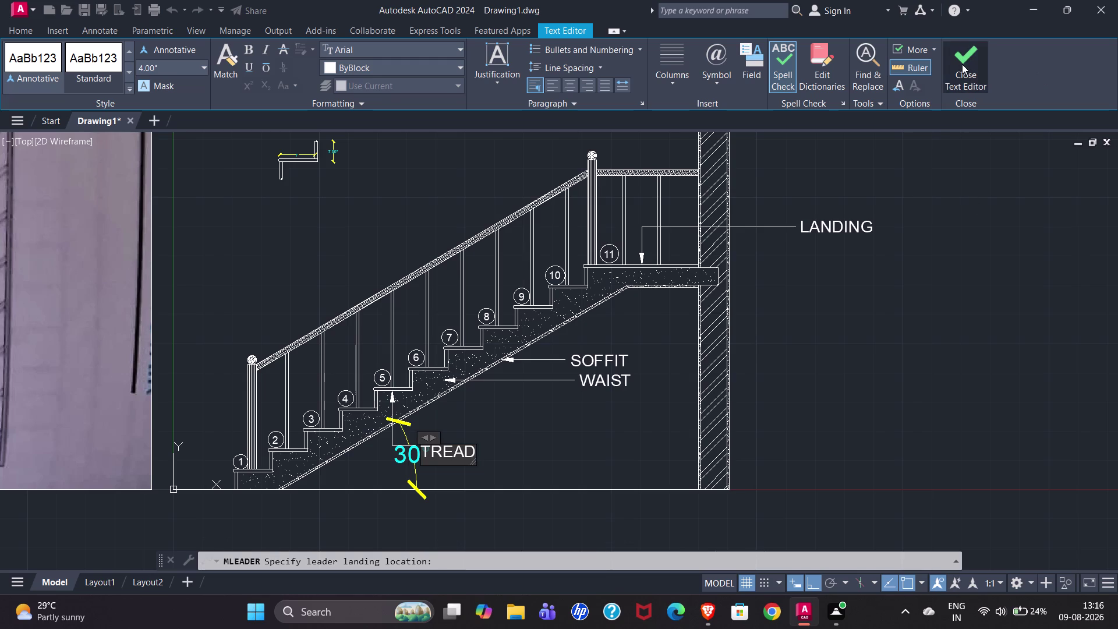
Stretch the TREAD leader's landing right so the label sits beneath WAIST.
scroll(up, 3)
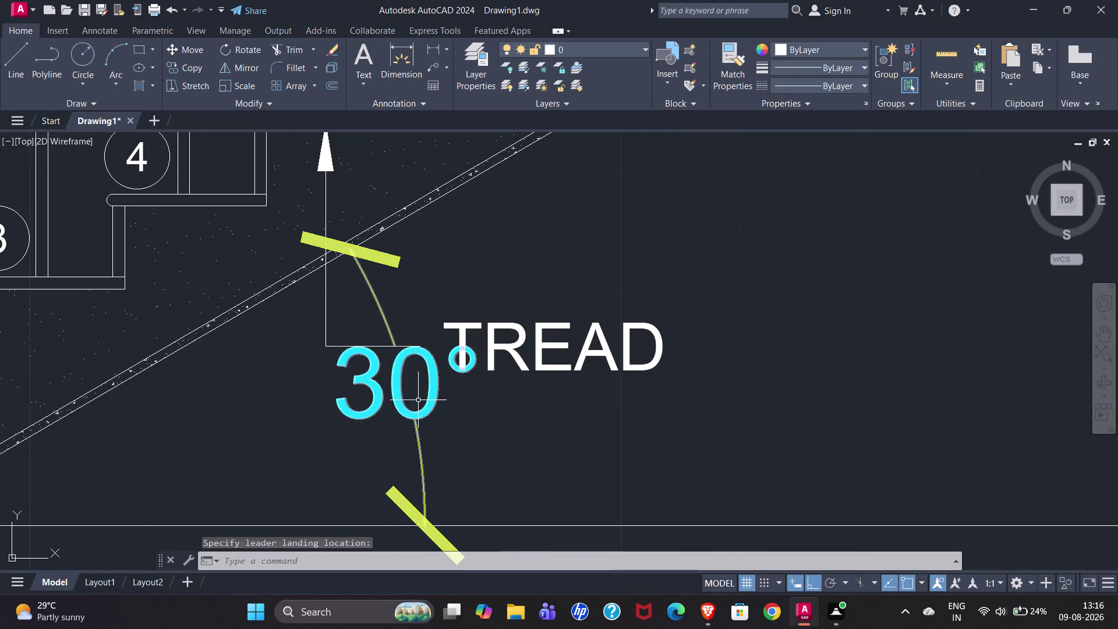
click(398, 346)
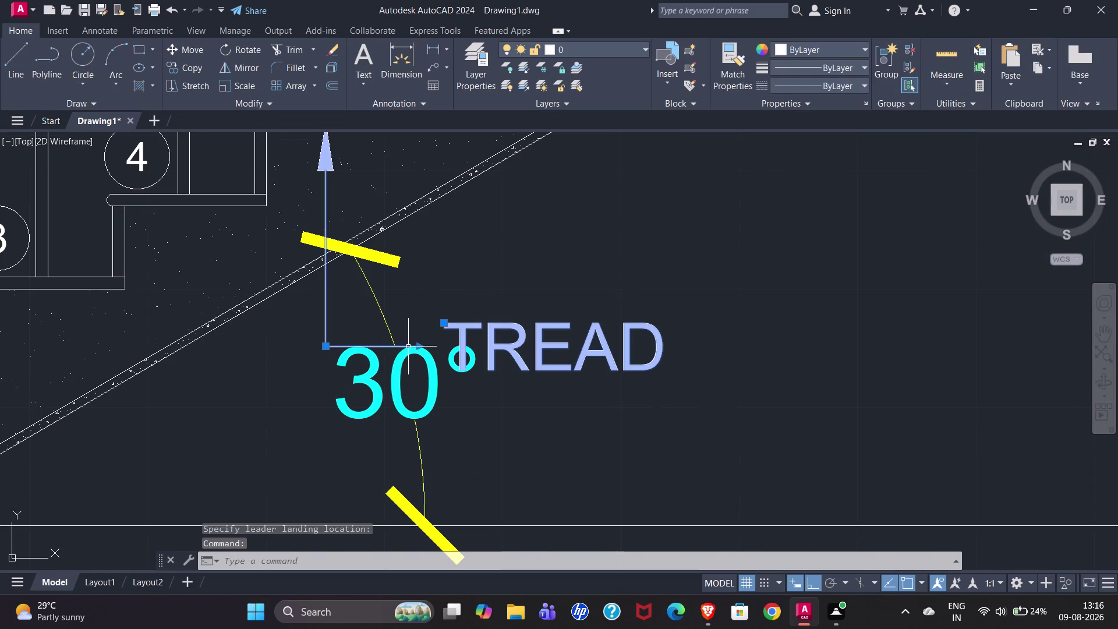
drag(418, 348, 778, 336)
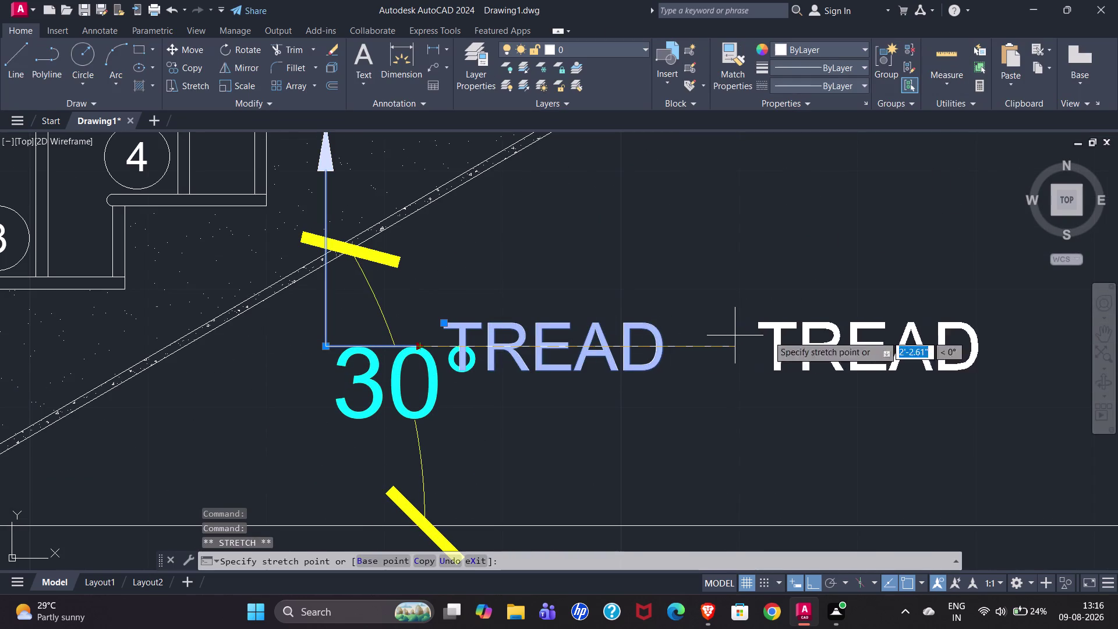
drag(778, 335, 868, 335)
click(869, 335)
scroll(down, 3)
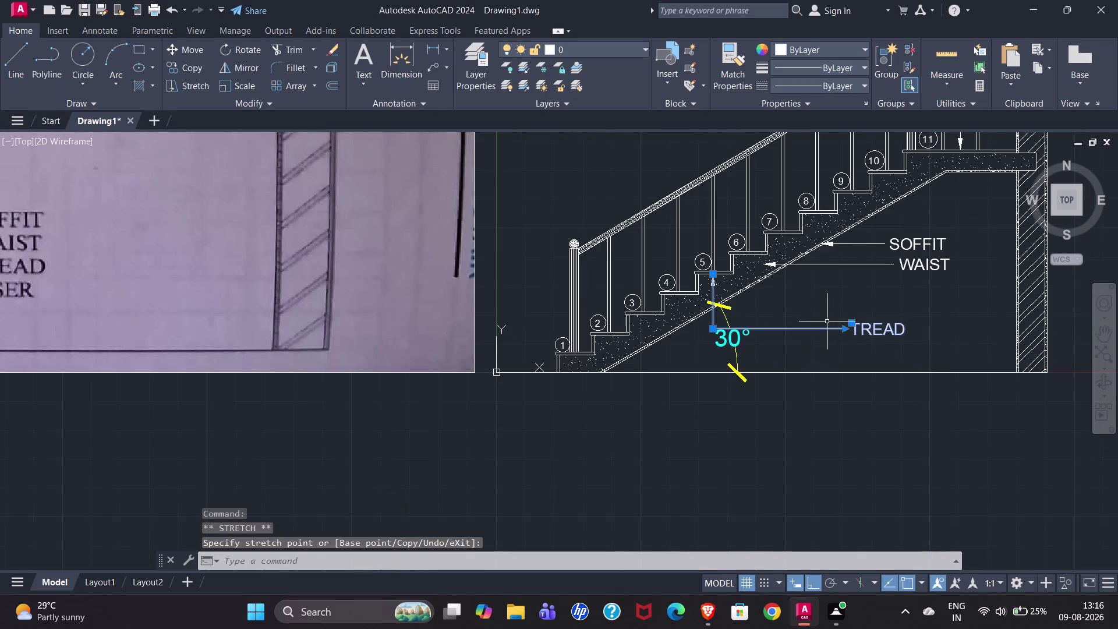
Reposition the 30° angle dimension text beside its arc under the slab.
click(721, 337)
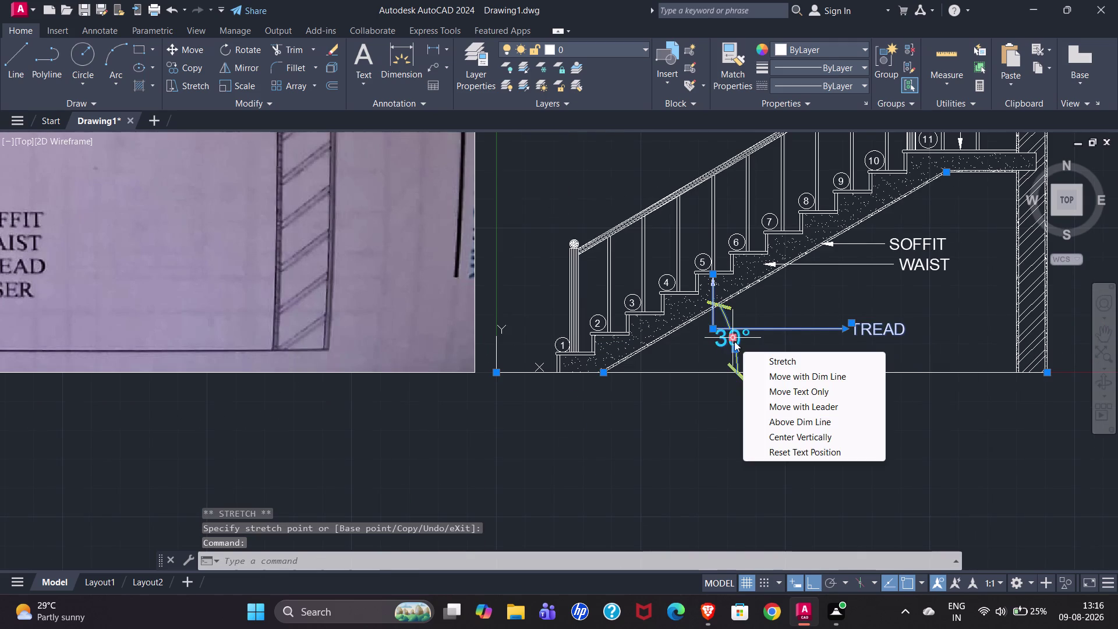
drag(733, 336, 696, 342)
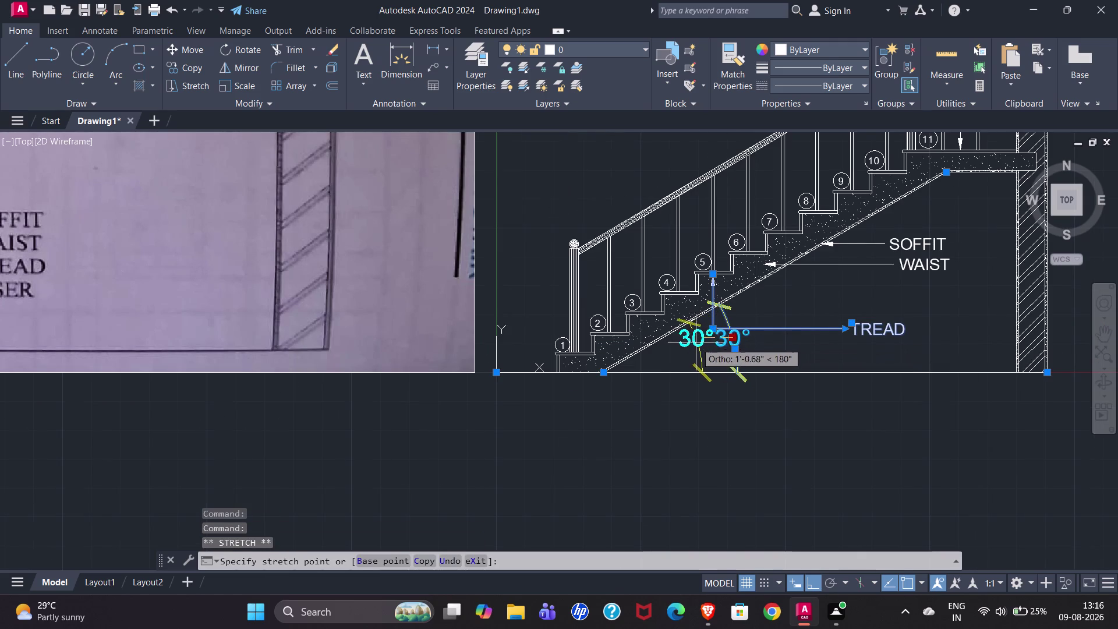
drag(696, 343, 685, 351)
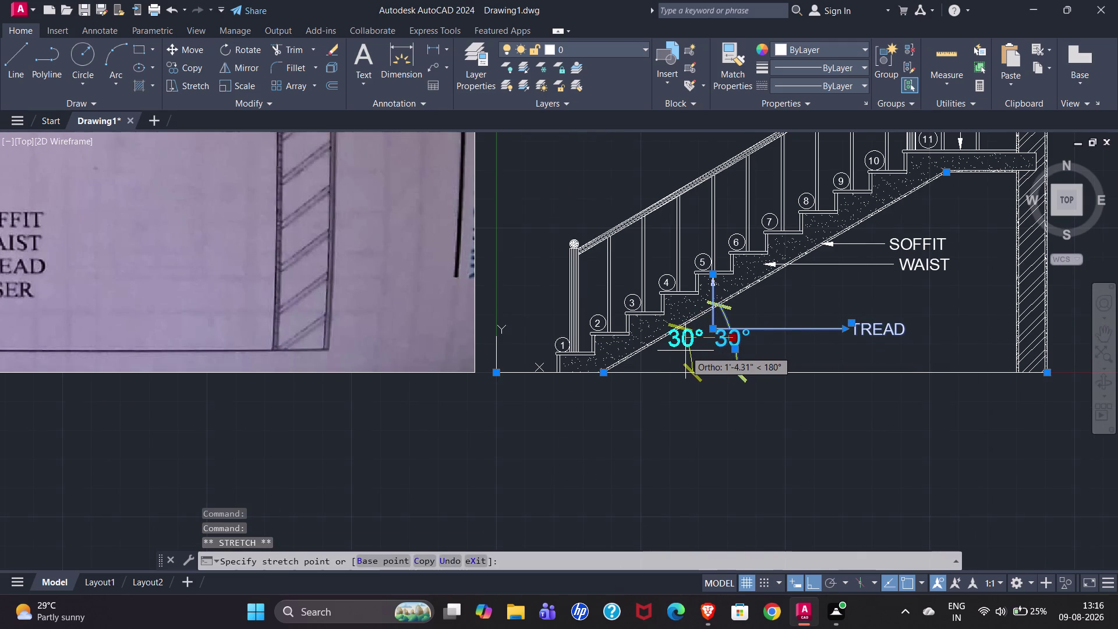
drag(685, 351, 687, 351)
click(687, 351)
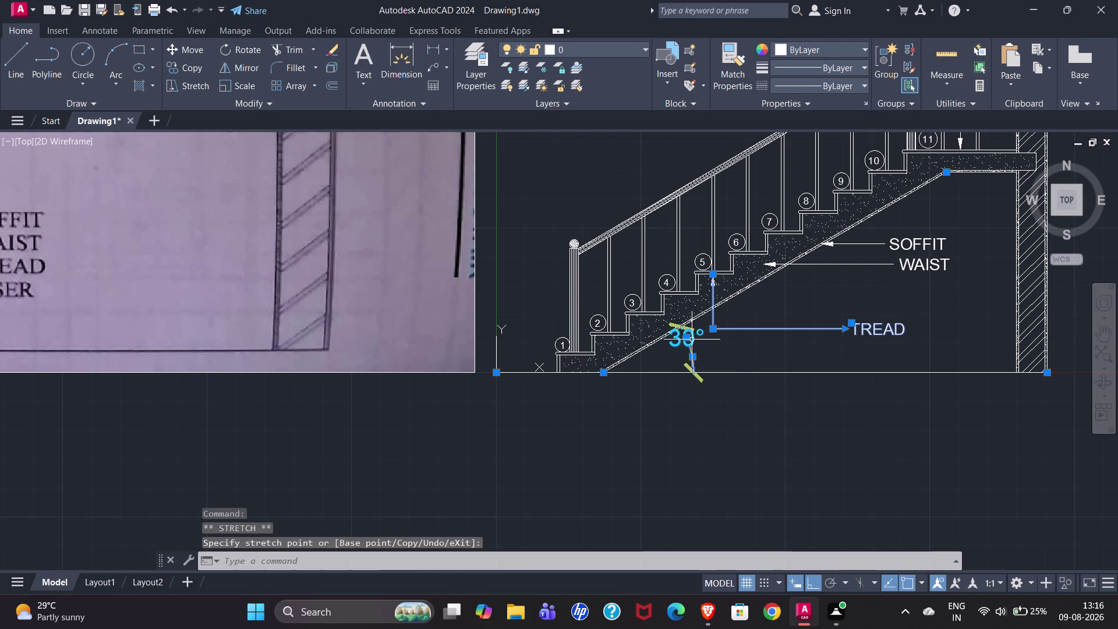
drag(690, 340, 694, 351)
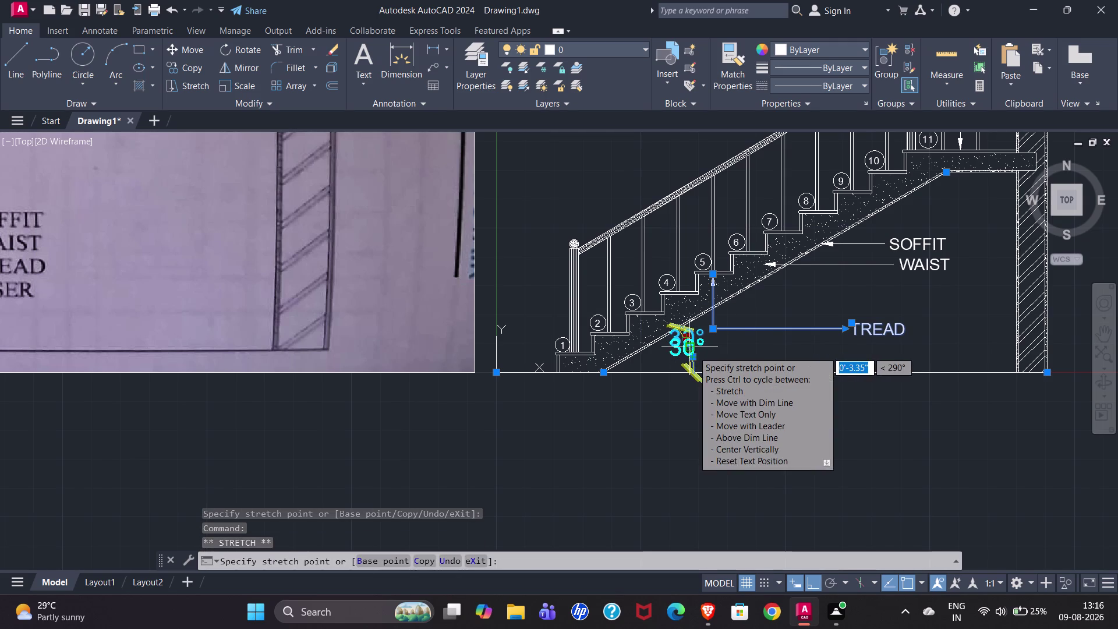
click(693, 351)
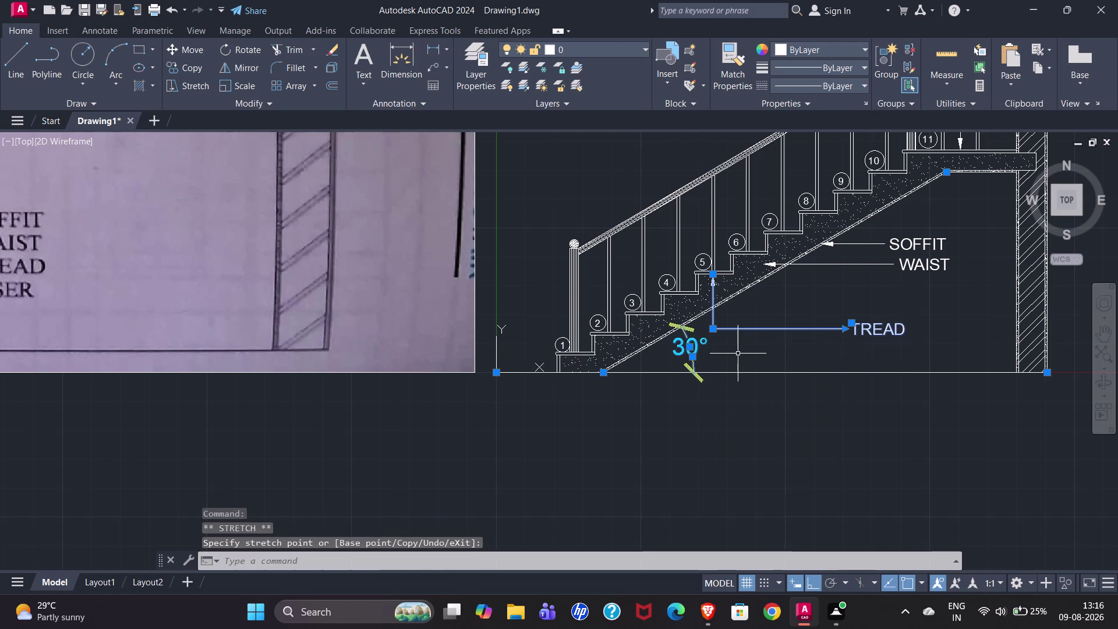
key(Escape)
scroll(down, 3)
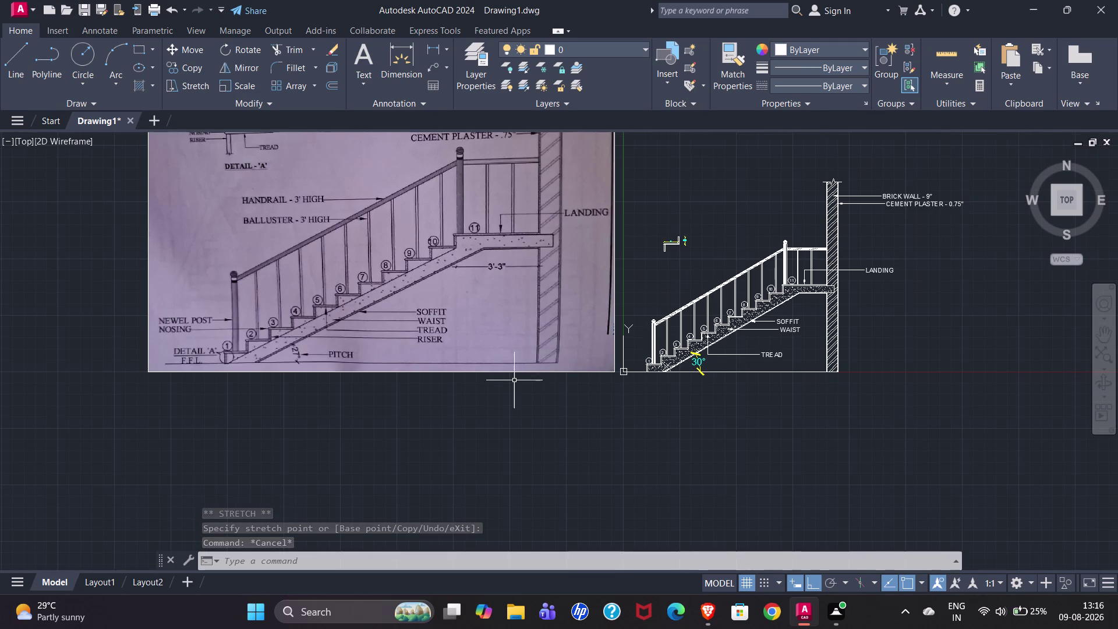
scroll(up, 3)
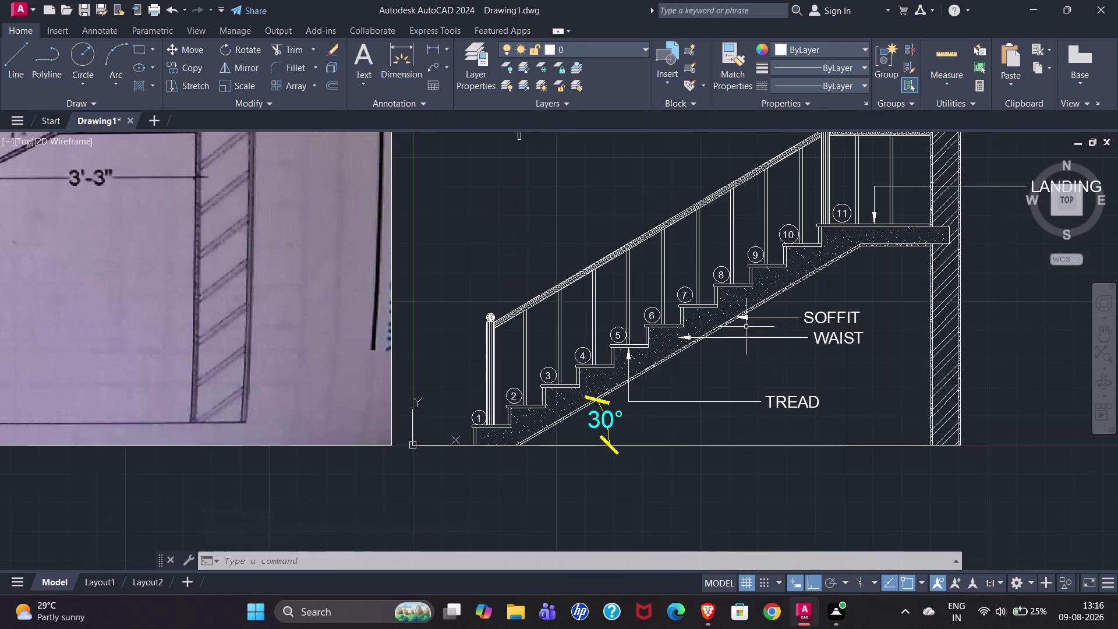
scroll(up, 3)
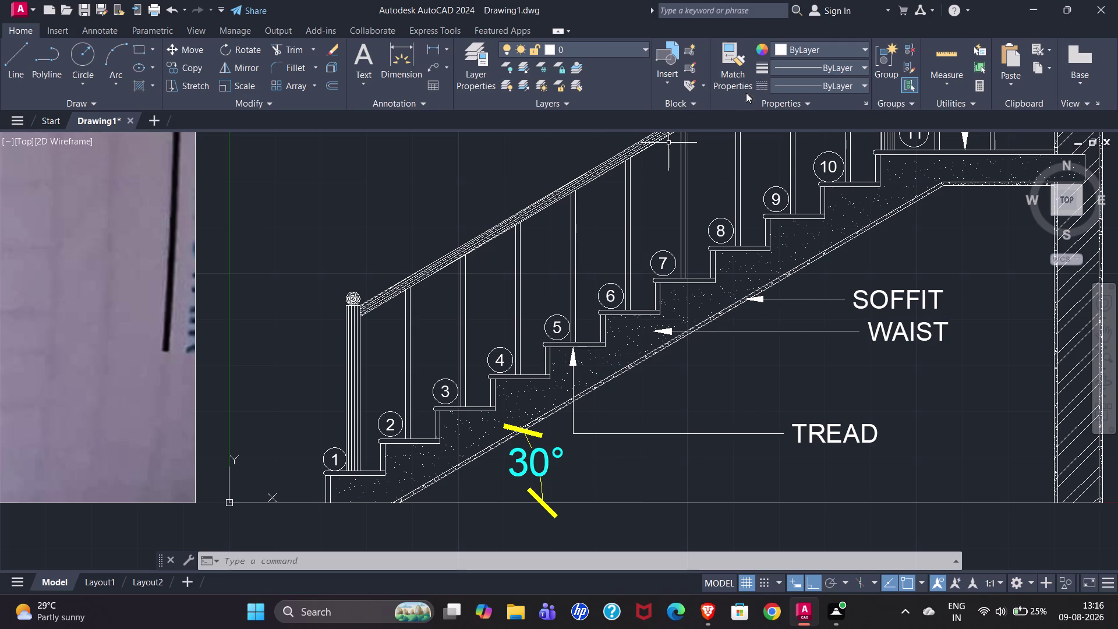
click(434, 67)
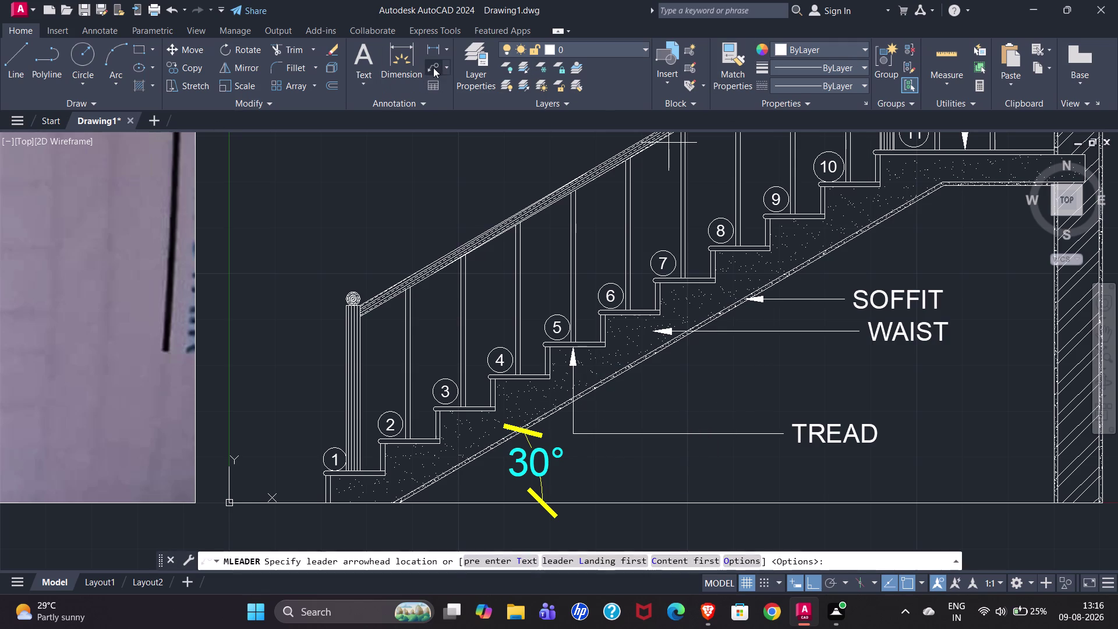
Point a leader at the fifth step's riser and label it RISER beneath WAIST.
click(551, 364)
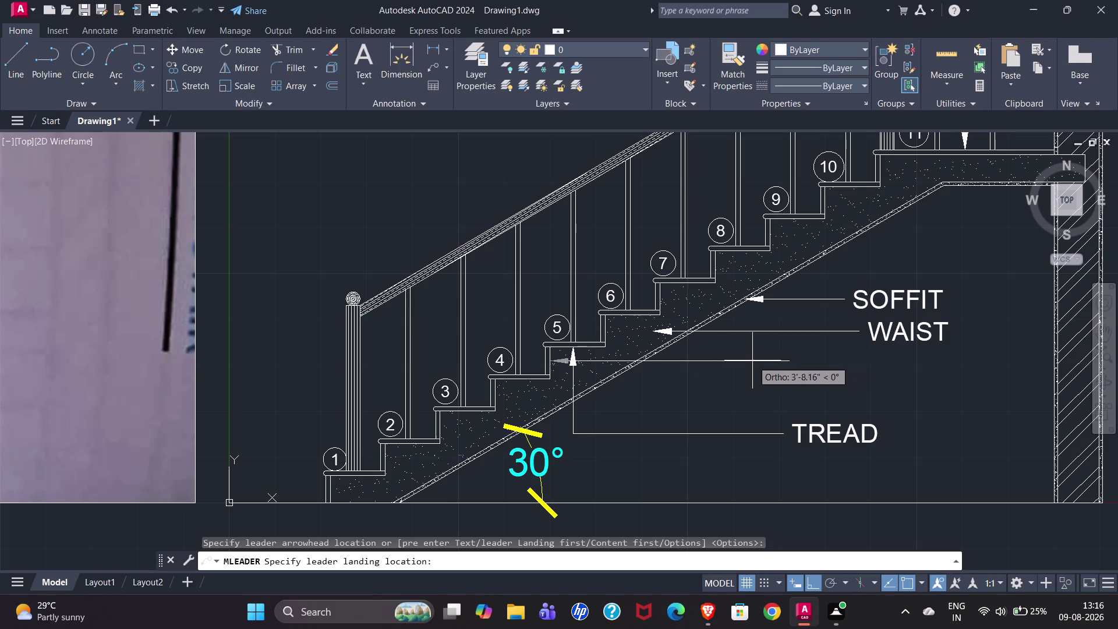
click(856, 364)
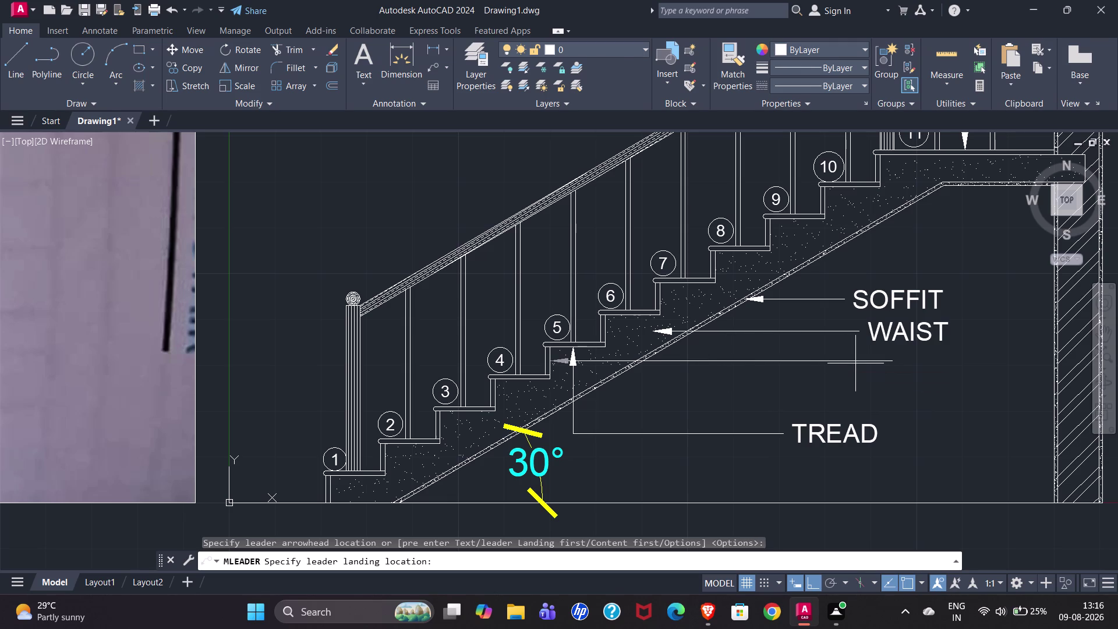
key(r)
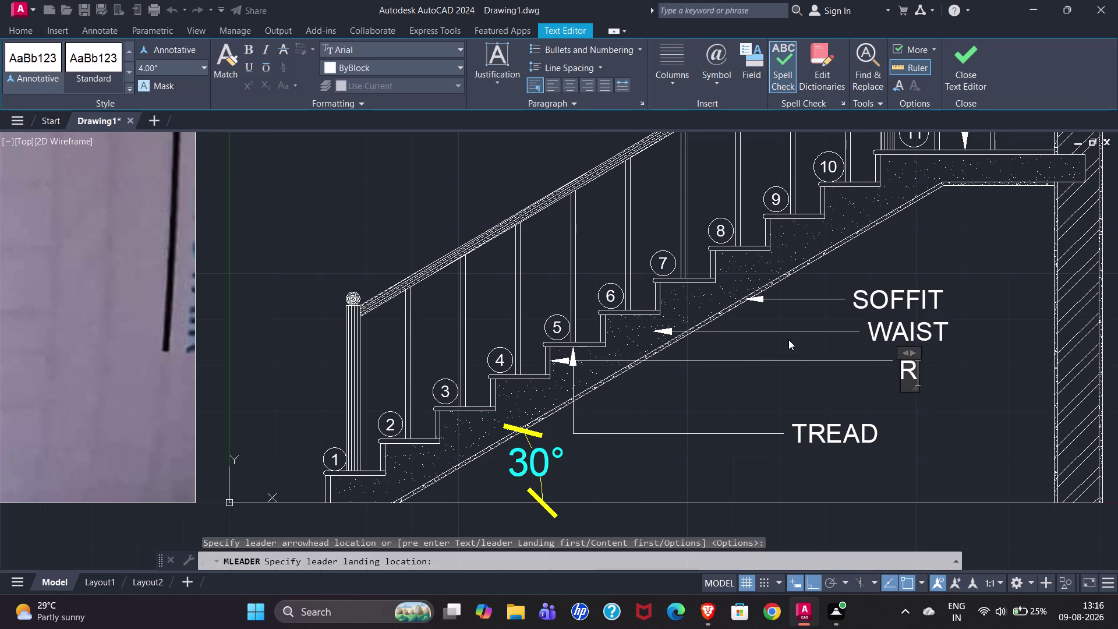
text(ISER)
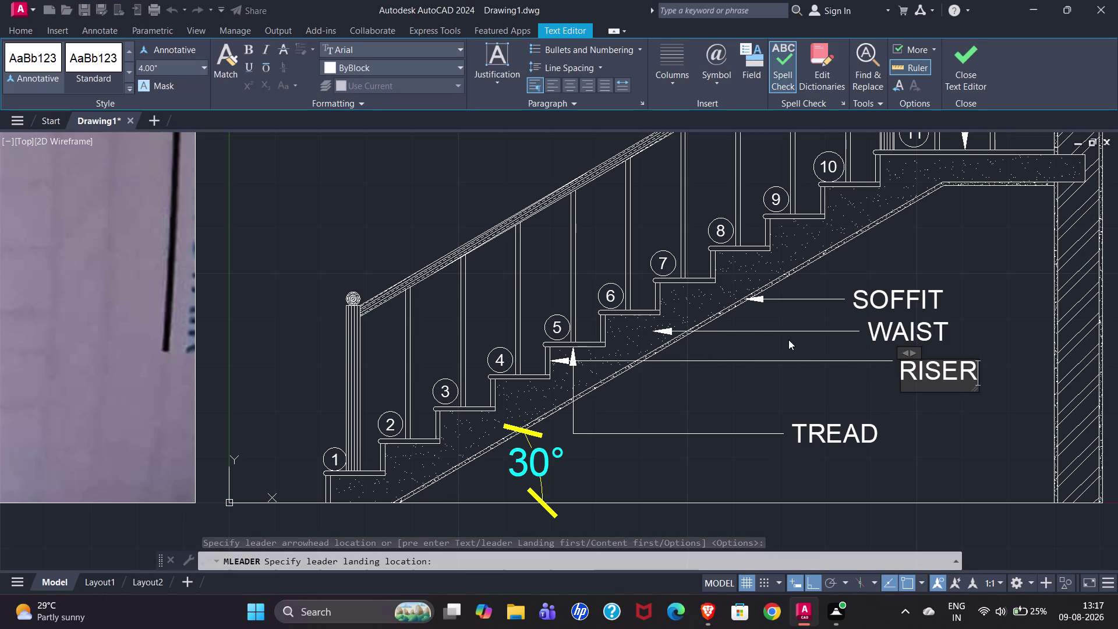
key(Return)
key(BackSpace)
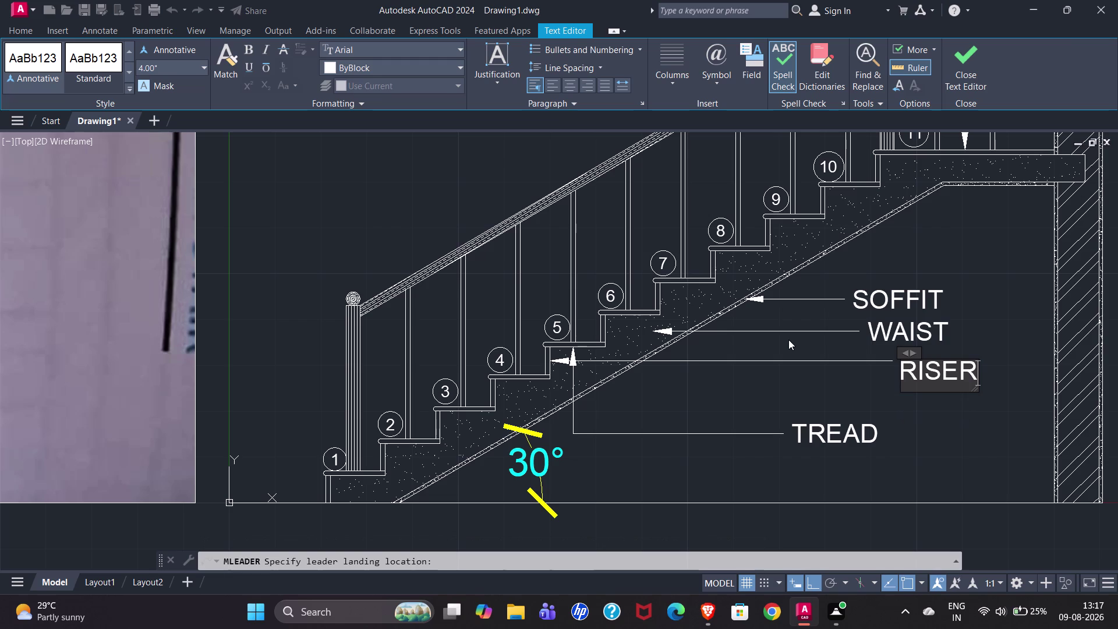
click(966, 71)
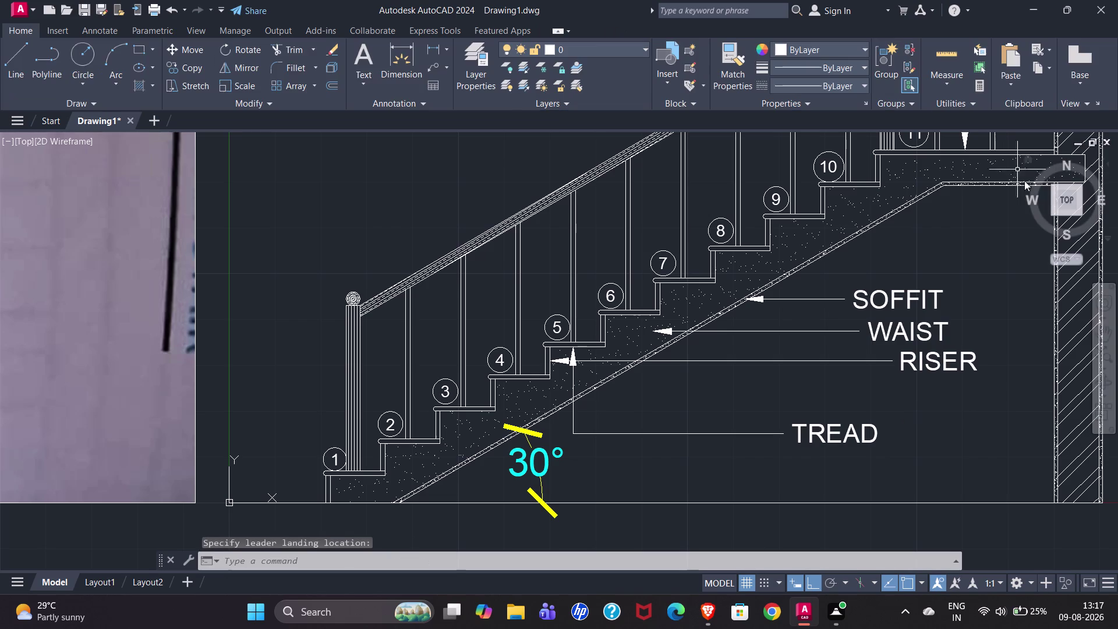
scroll(down, 3)
scroll(down, 3)
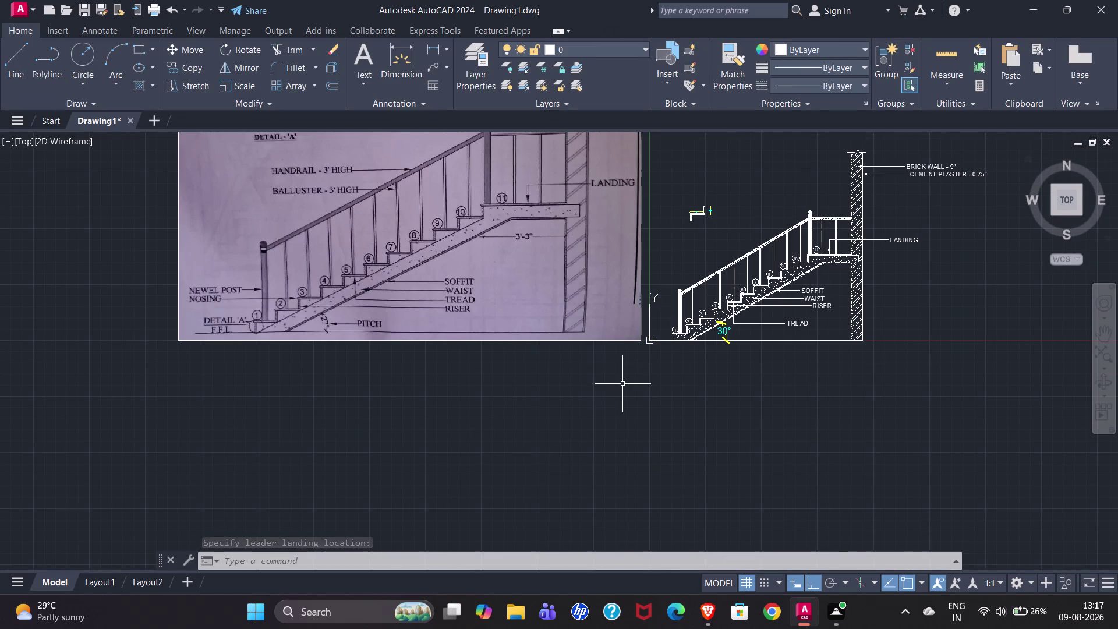
scroll(up, 3)
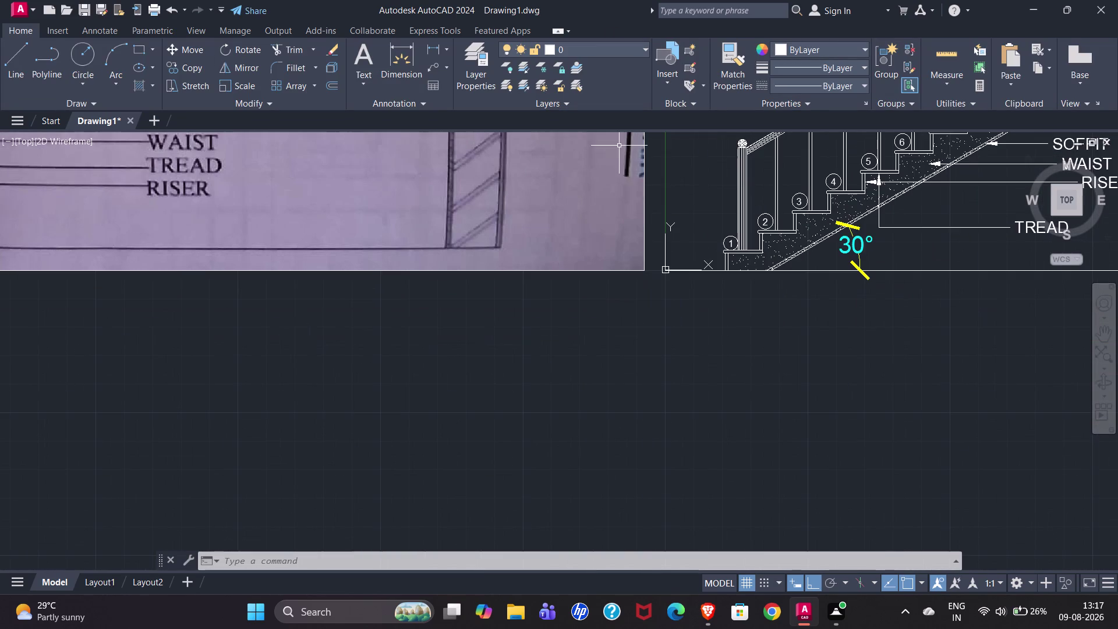
click(433, 63)
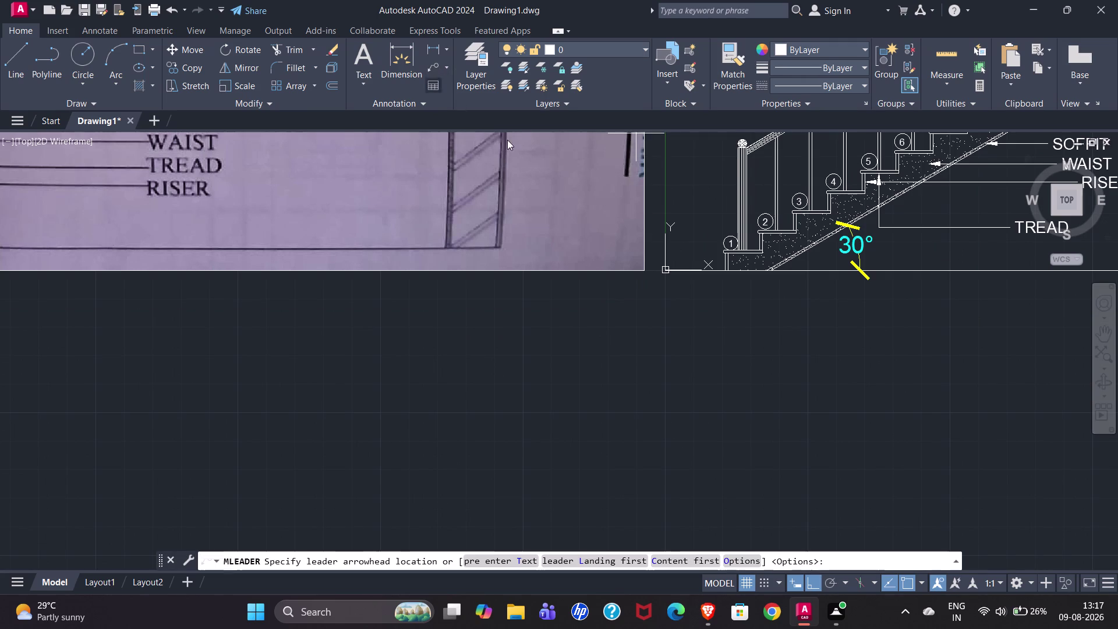
Point a new leader at the newel post with its landing to the left.
scroll(down, 3)
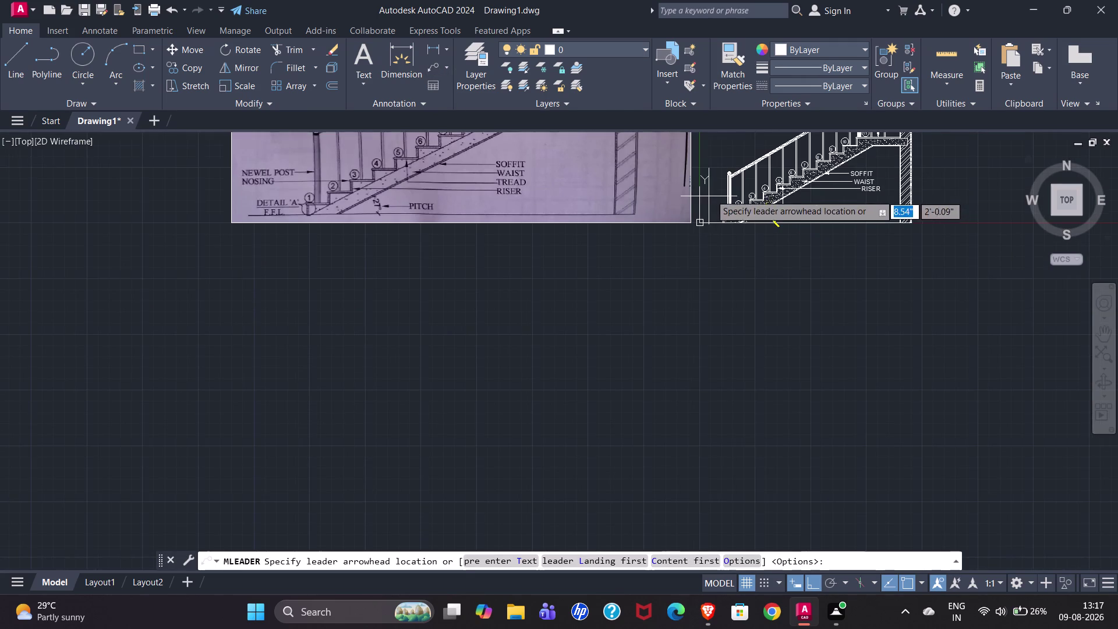
scroll(down, 3)
scroll(down, 3)
scroll(up, 3)
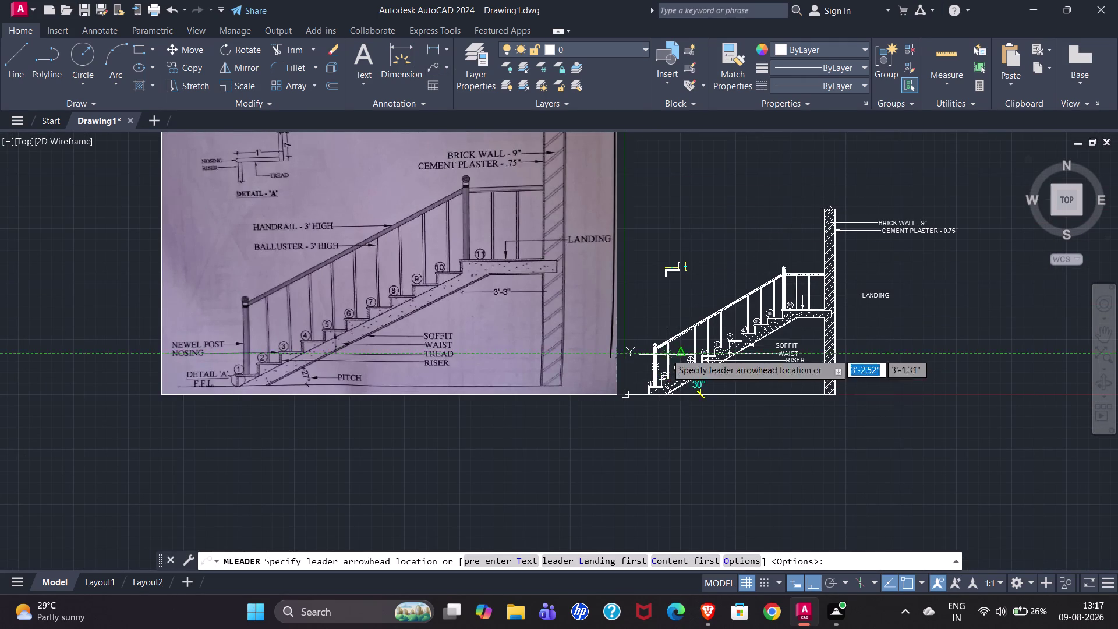
scroll(up, 3)
scroll(down, 3)
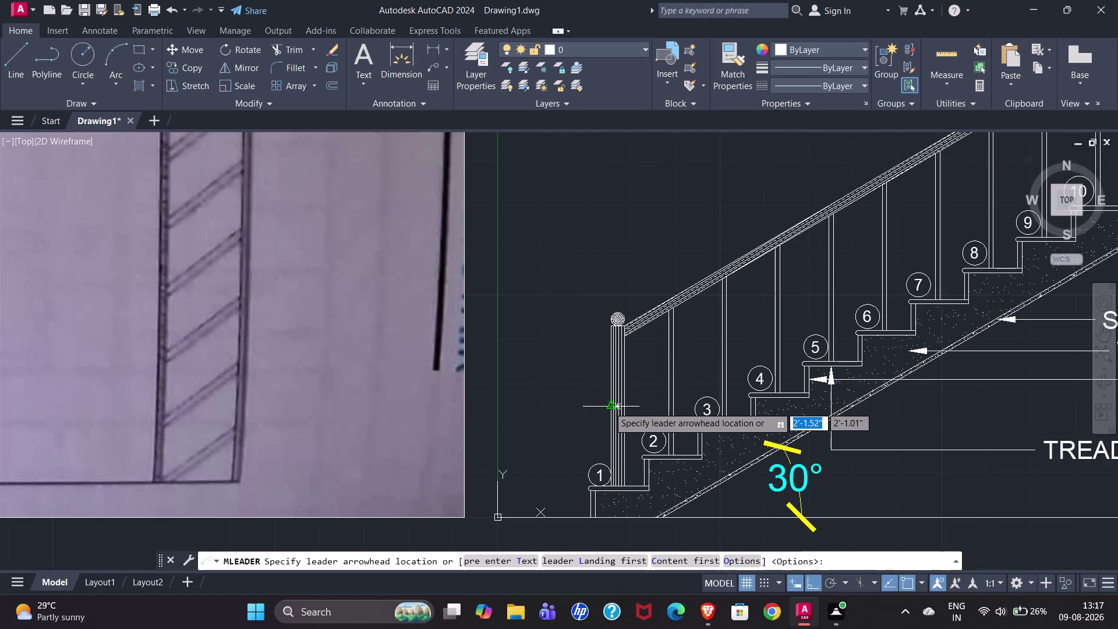
click(608, 407)
click(536, 402)
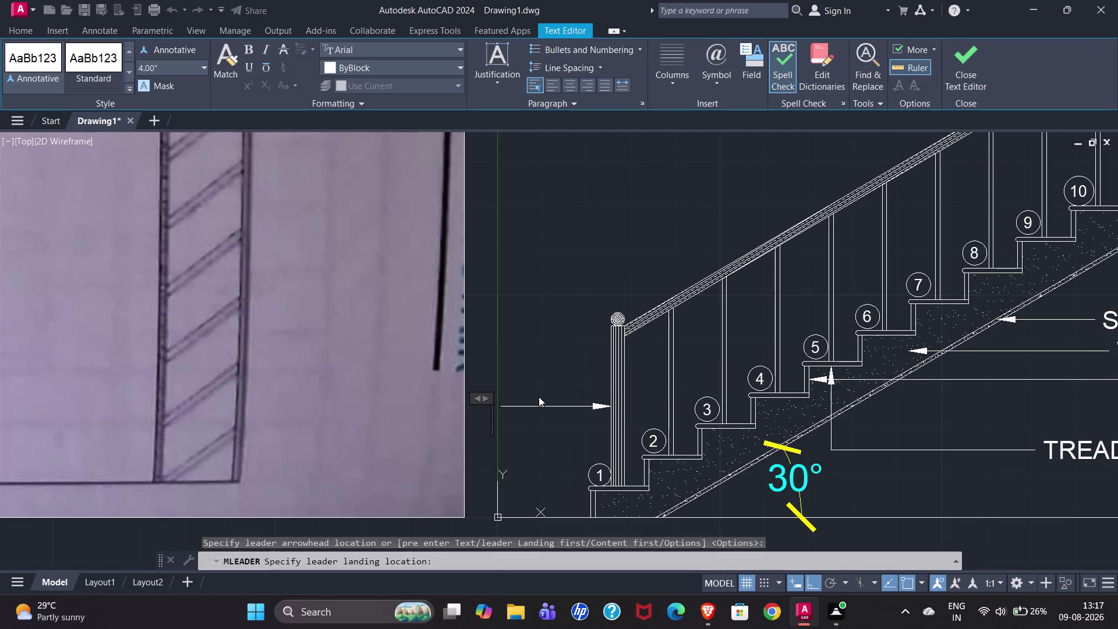
Enter the label NEWEL POST, fixing typos, and finish the callout.
text(NE)
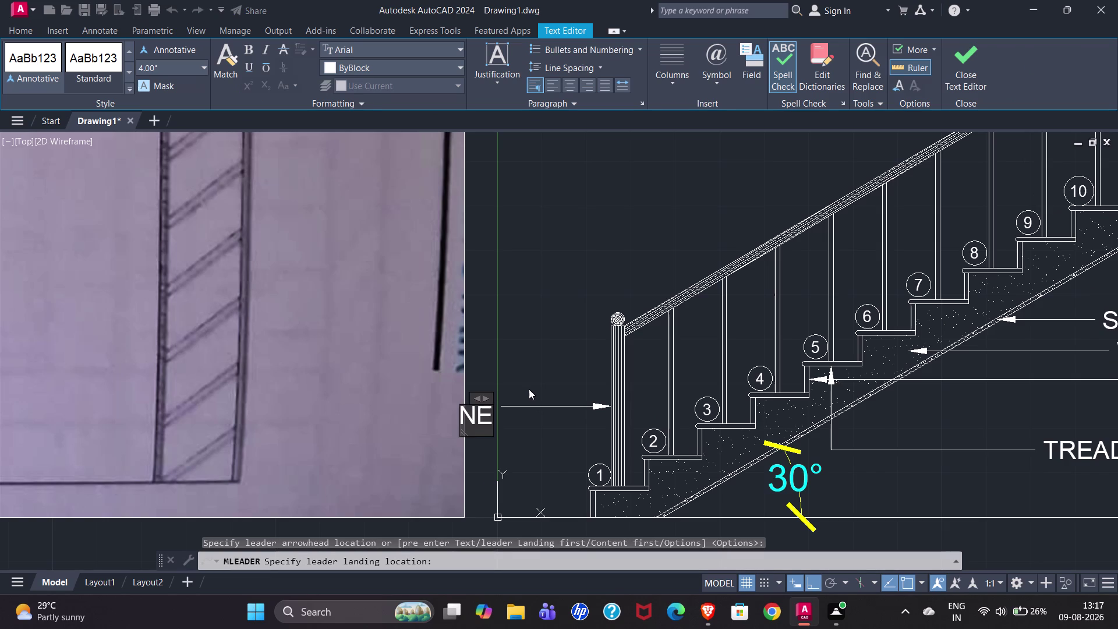
text(WRL)
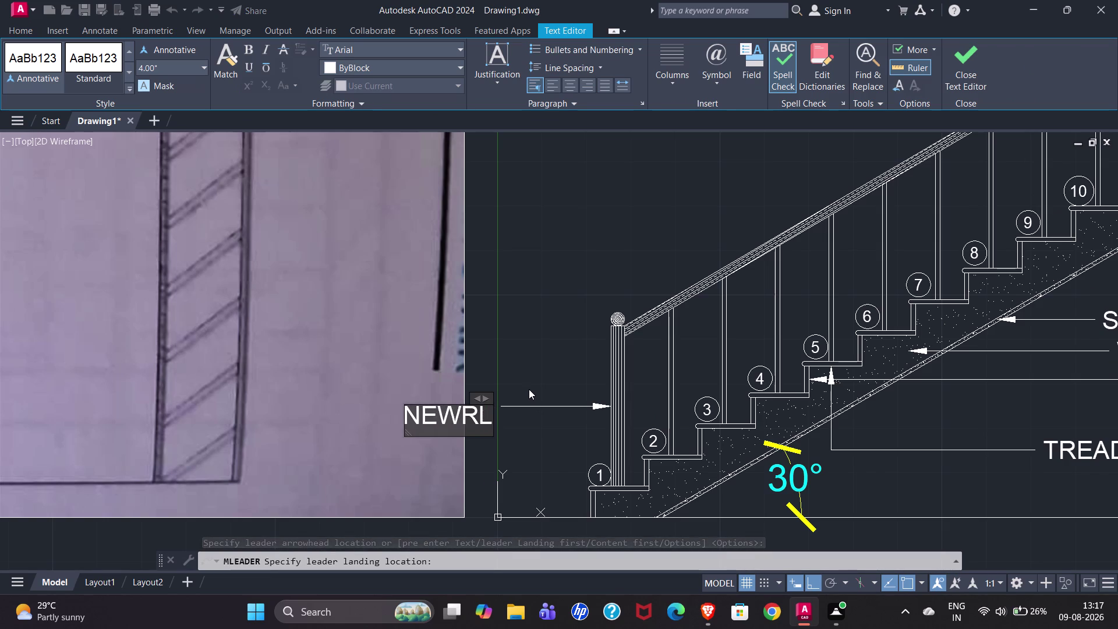
key(BackSpace)
key(BackSpace)
text(EL)
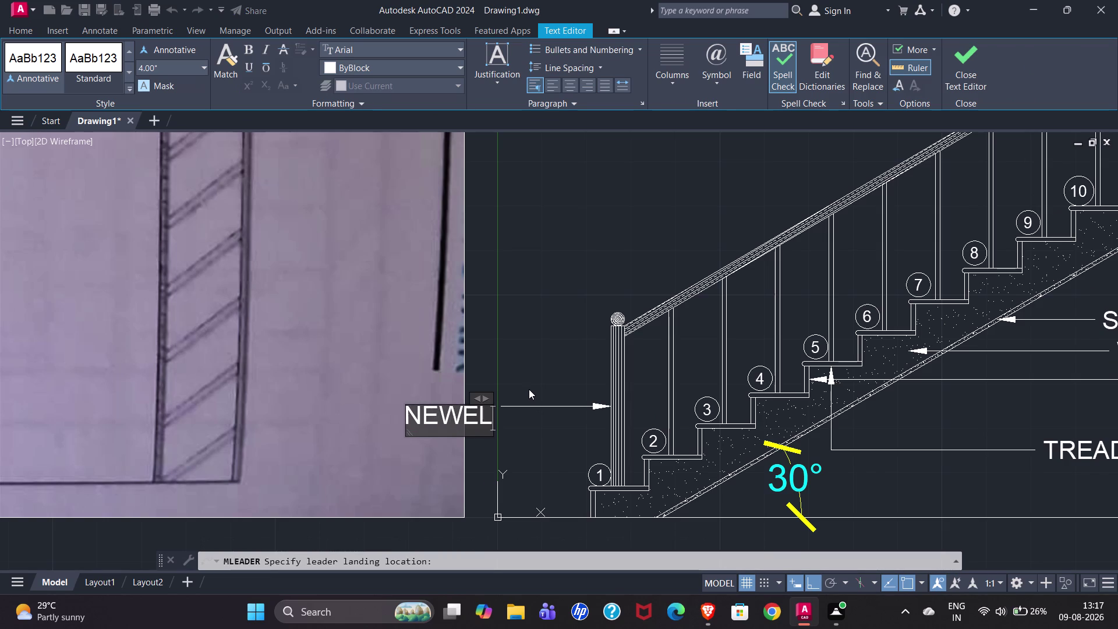
key(space)
text(POST)
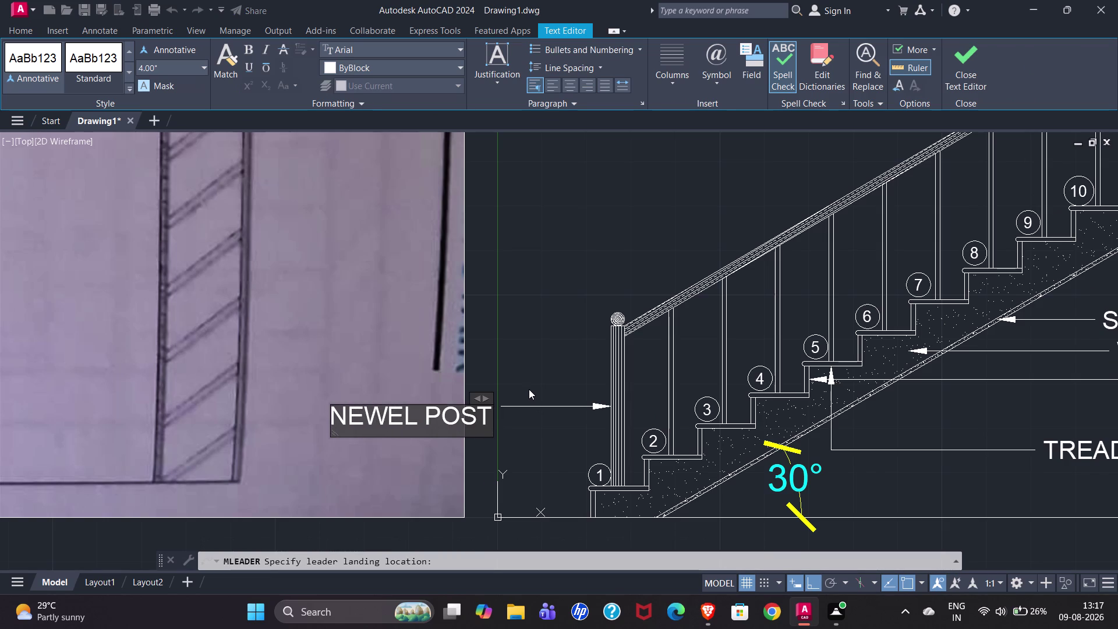
key(Return)
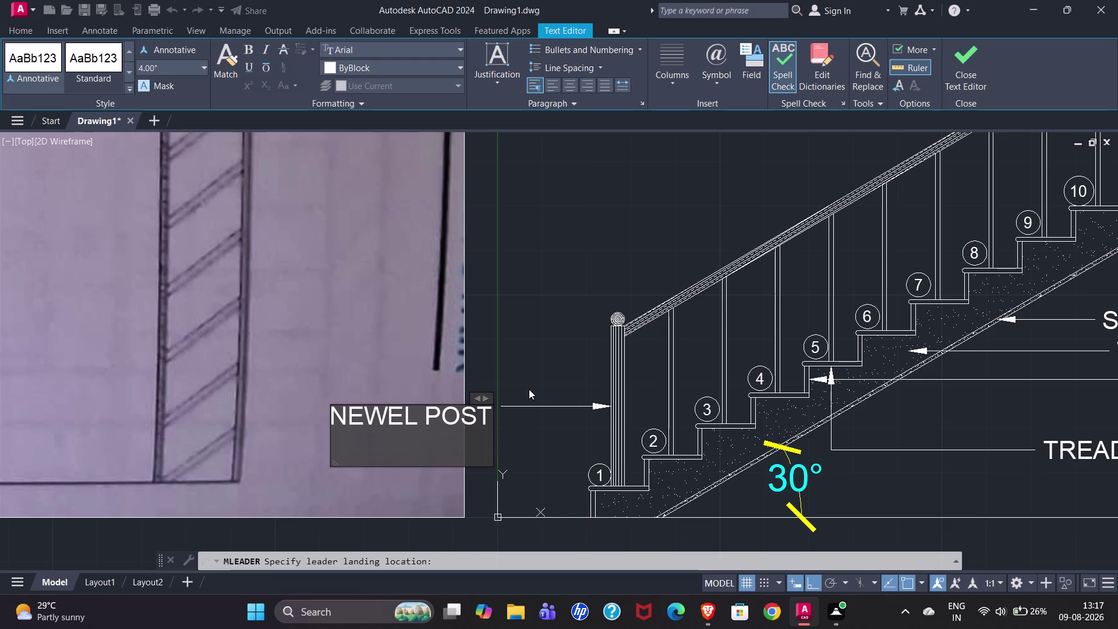
key(BackSpace)
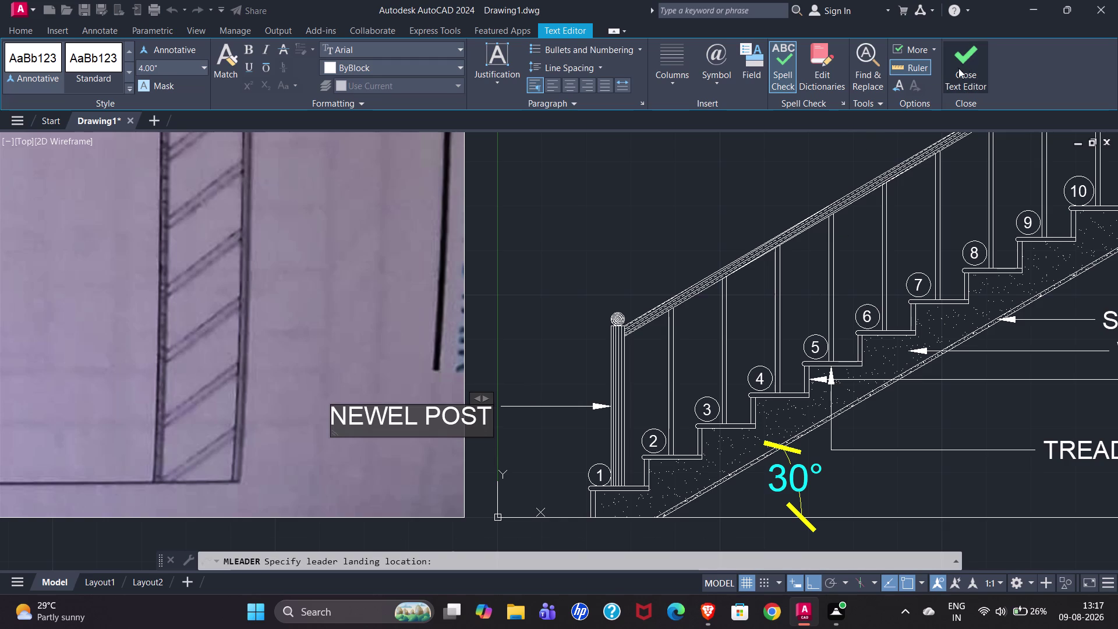
click(971, 58)
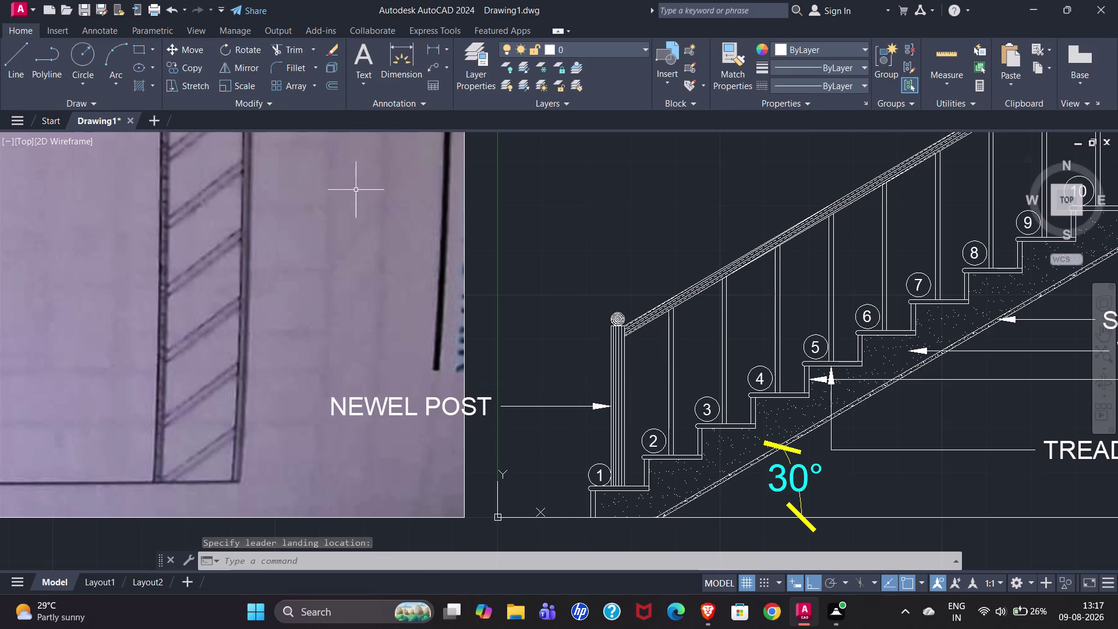
click(433, 65)
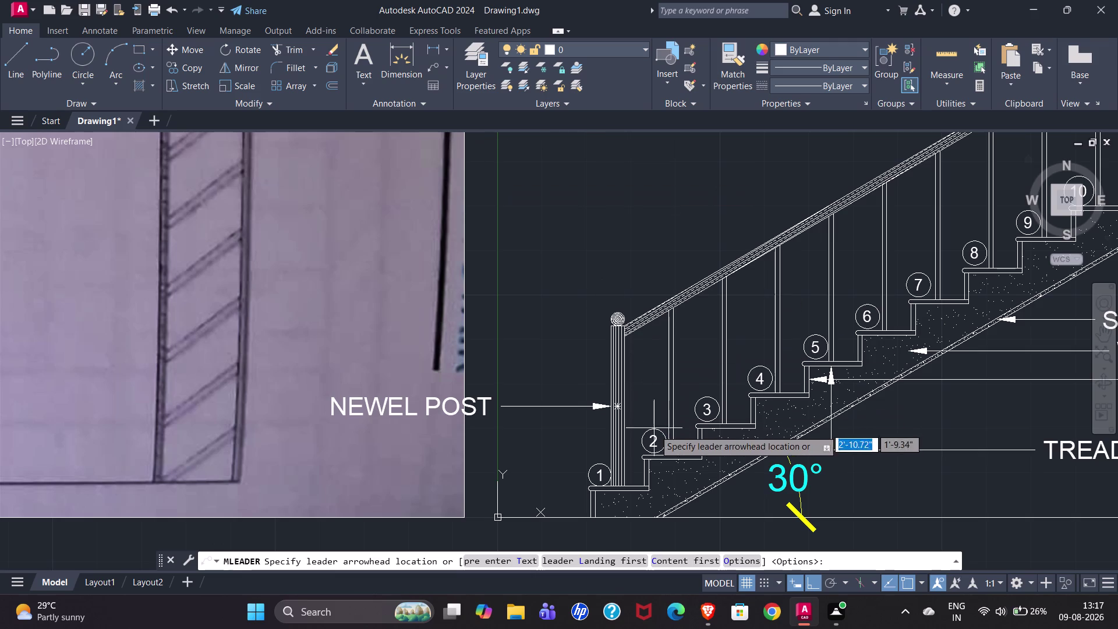
Add a NOSING callout from the second step's nosing, labelled below NEWEL POST.
click(638, 458)
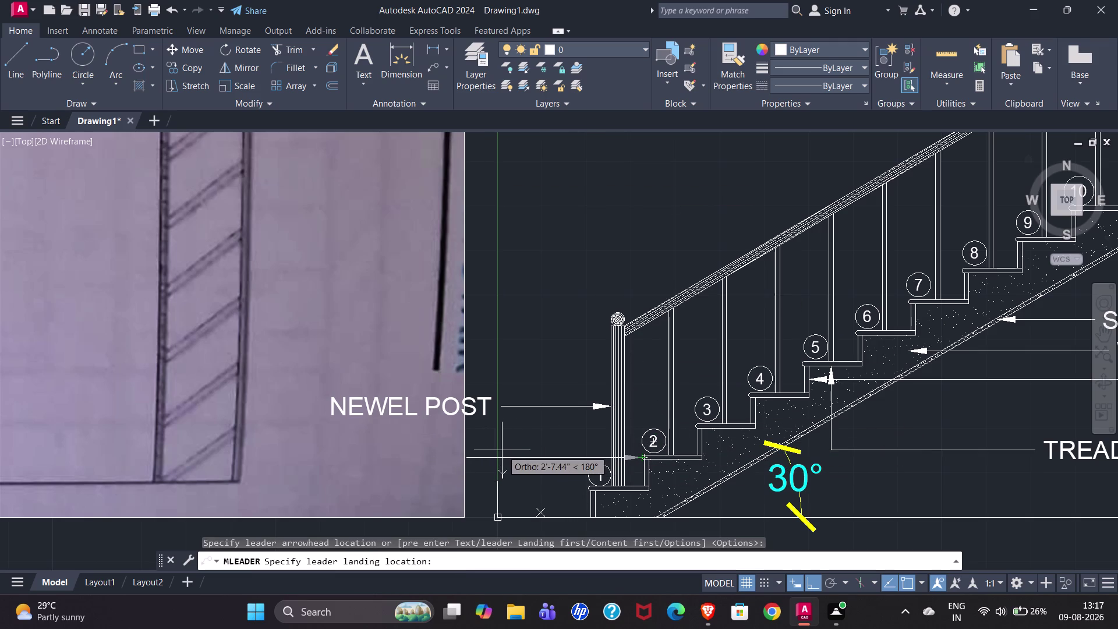
click(499, 450)
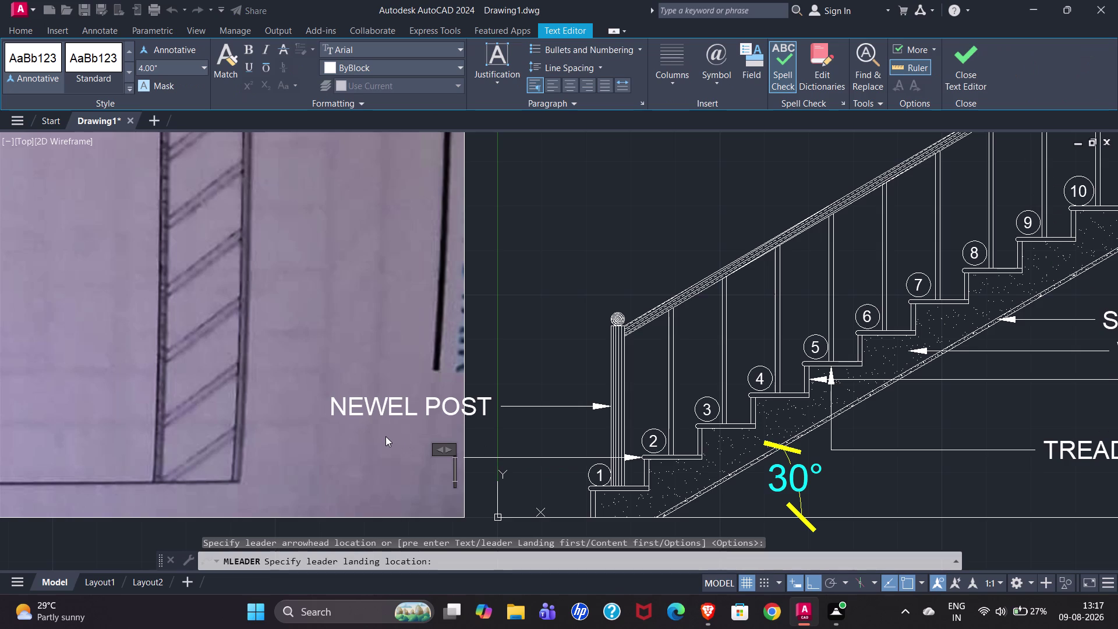
text(NOSI)
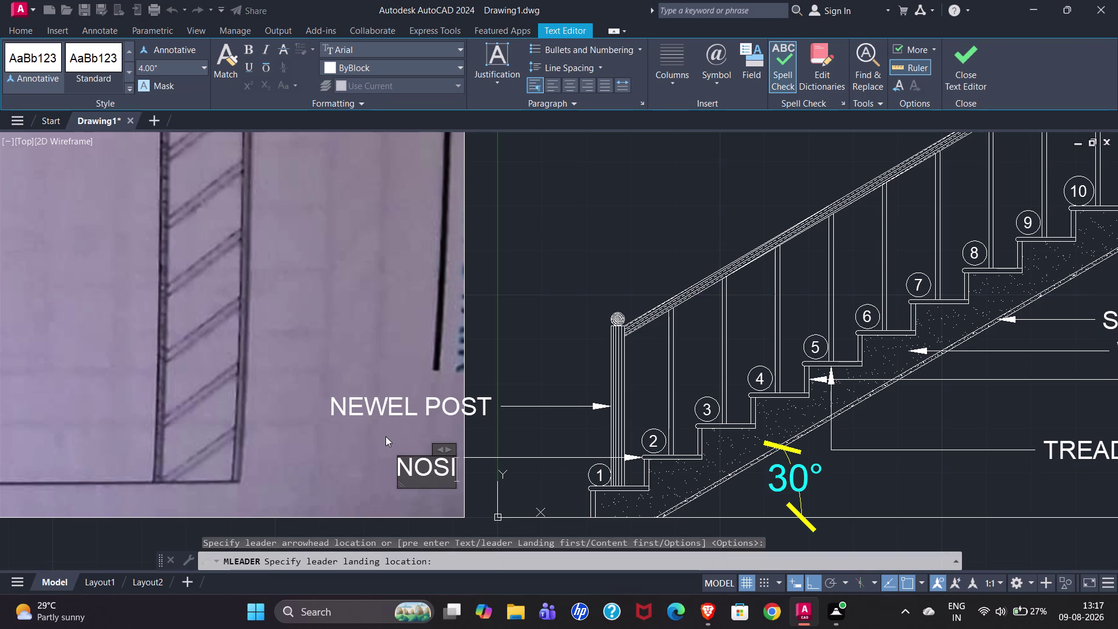
text(NG)
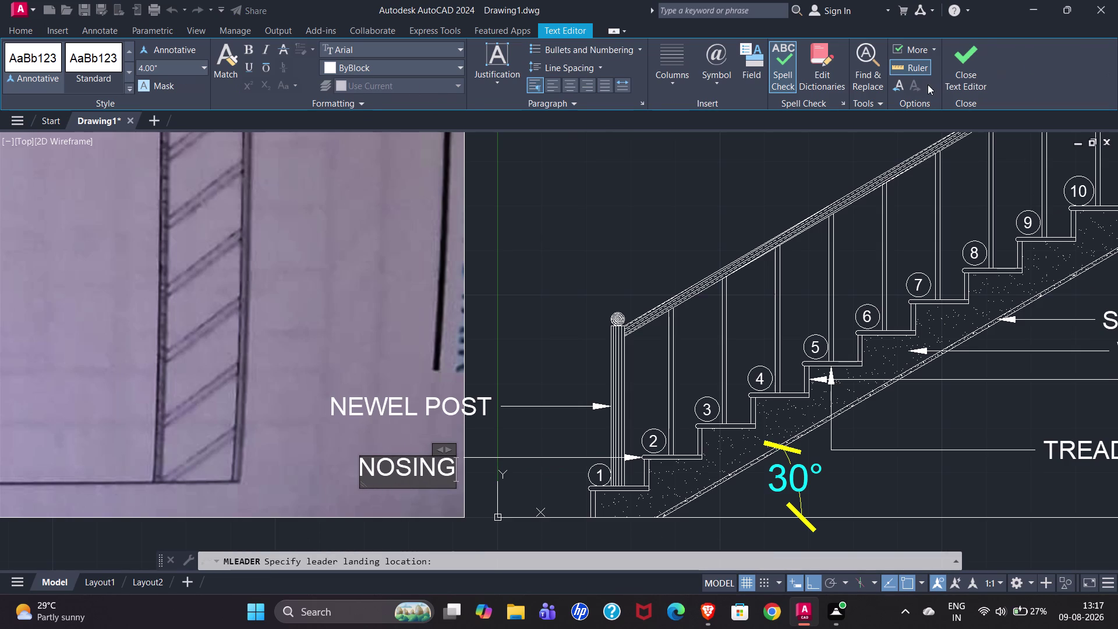
click(960, 86)
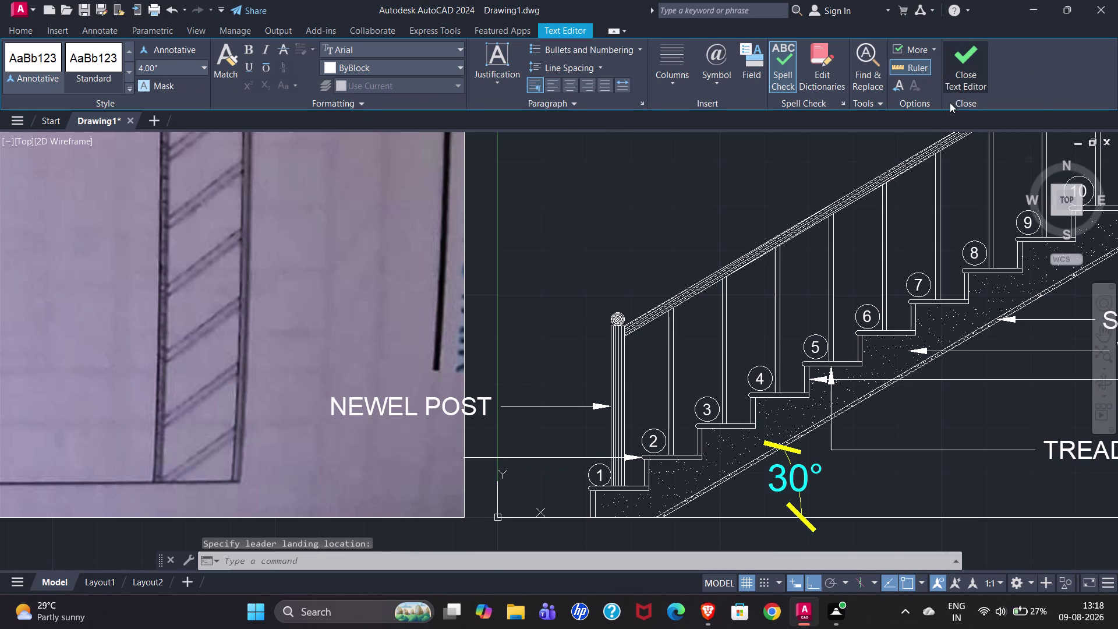
scroll(down, 3)
scroll(down, 3)
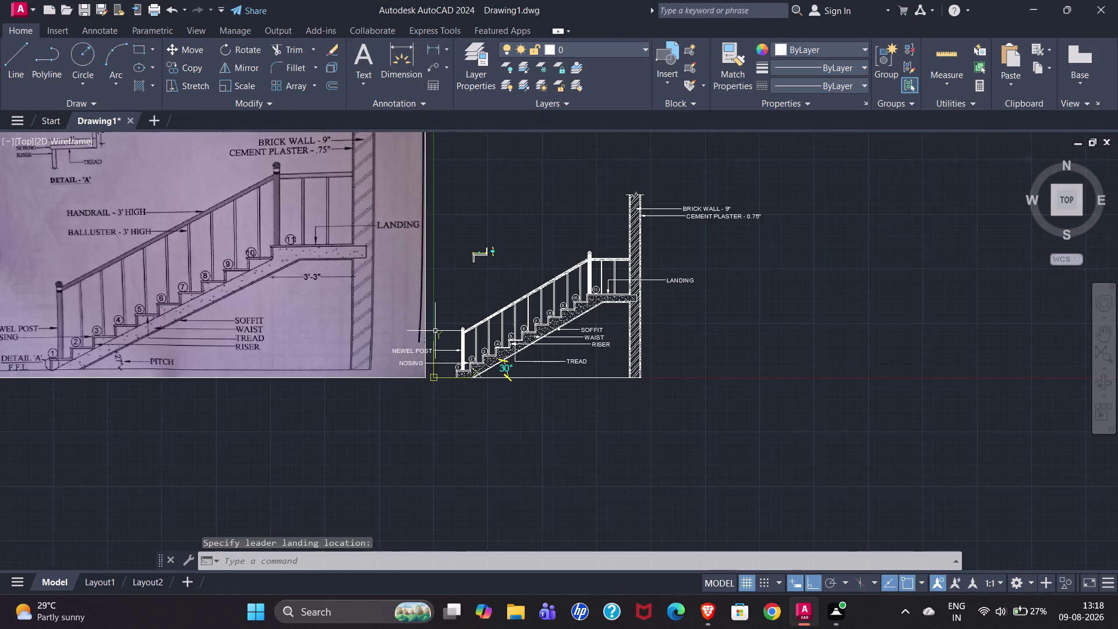
scroll(down, 3)
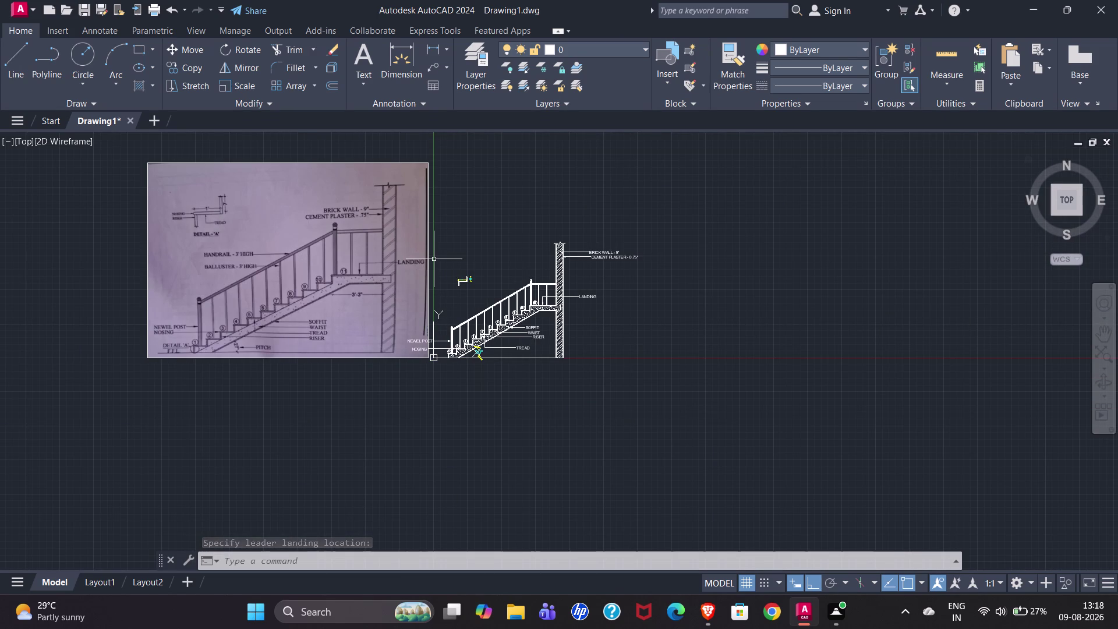
scroll(up, 3)
scroll(up, 3)
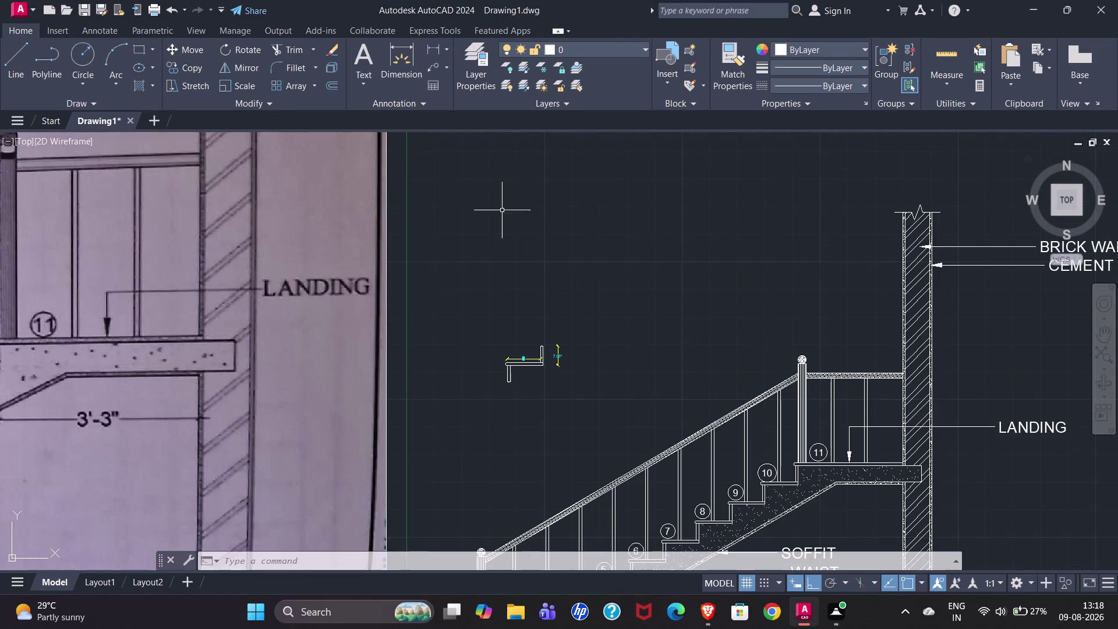
click(436, 64)
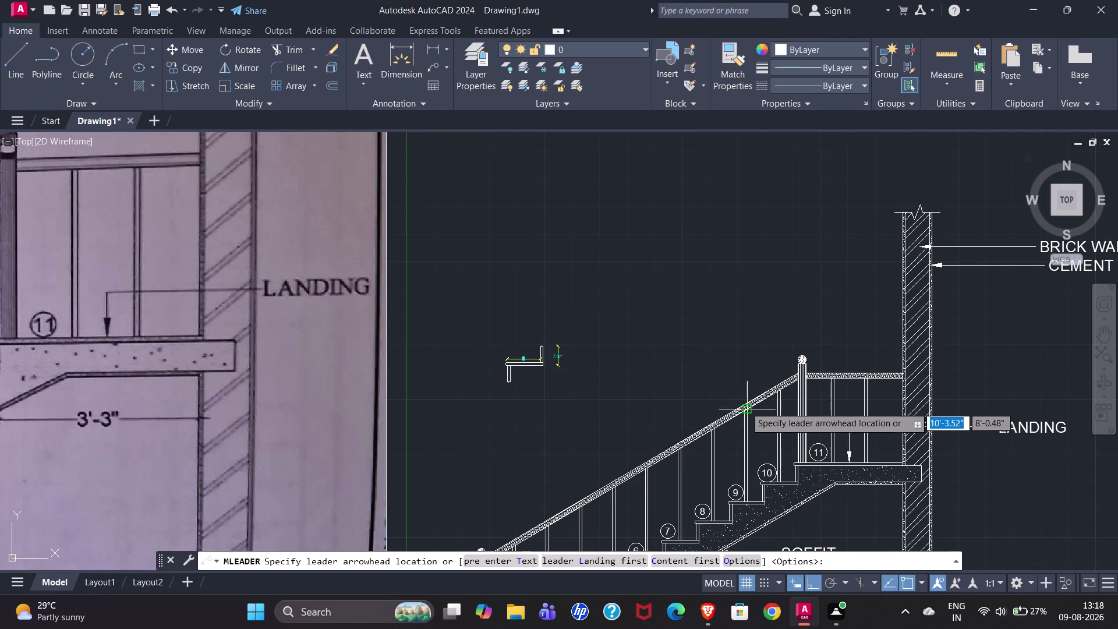
Point a leader at the handrail from the left and label it HANDRAIL.
scroll(up, 3)
click(760, 412)
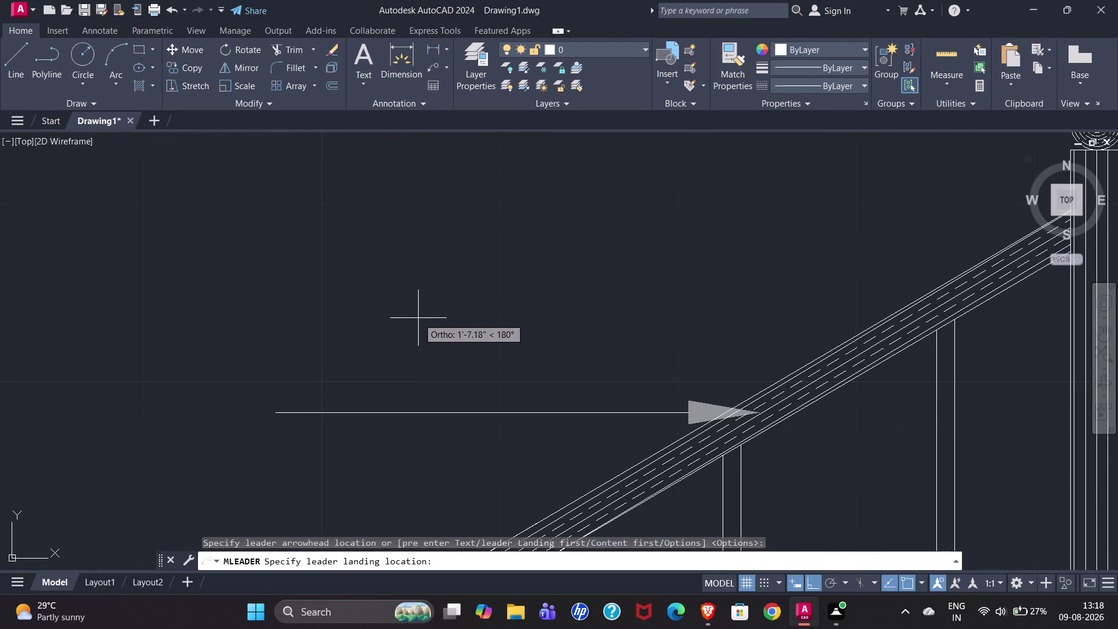
scroll(down, 3)
click(387, 315)
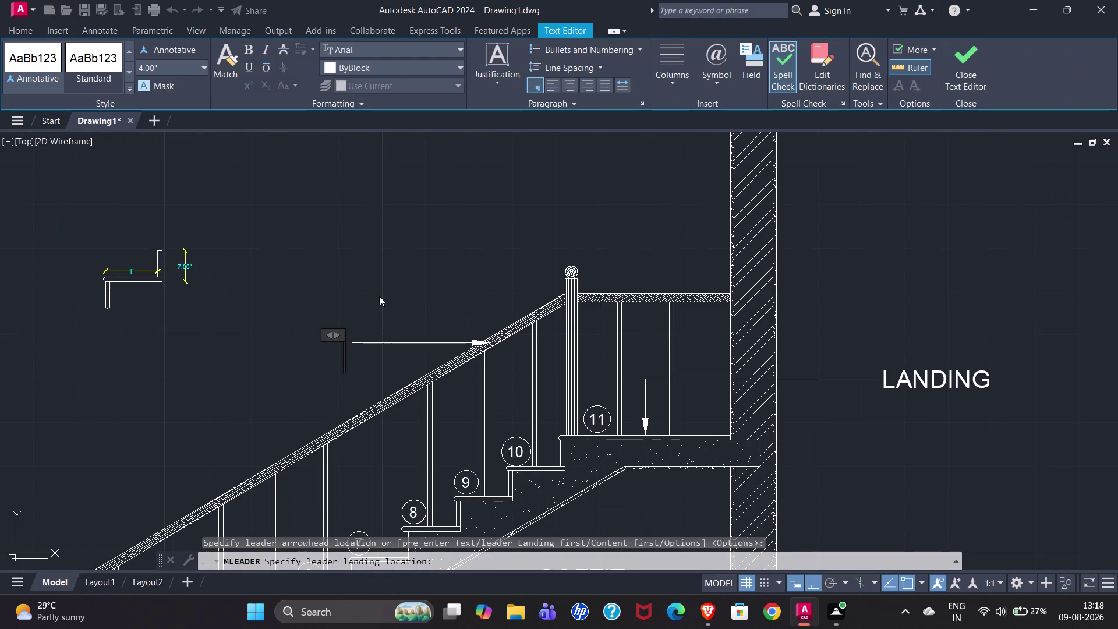
text(HAND)
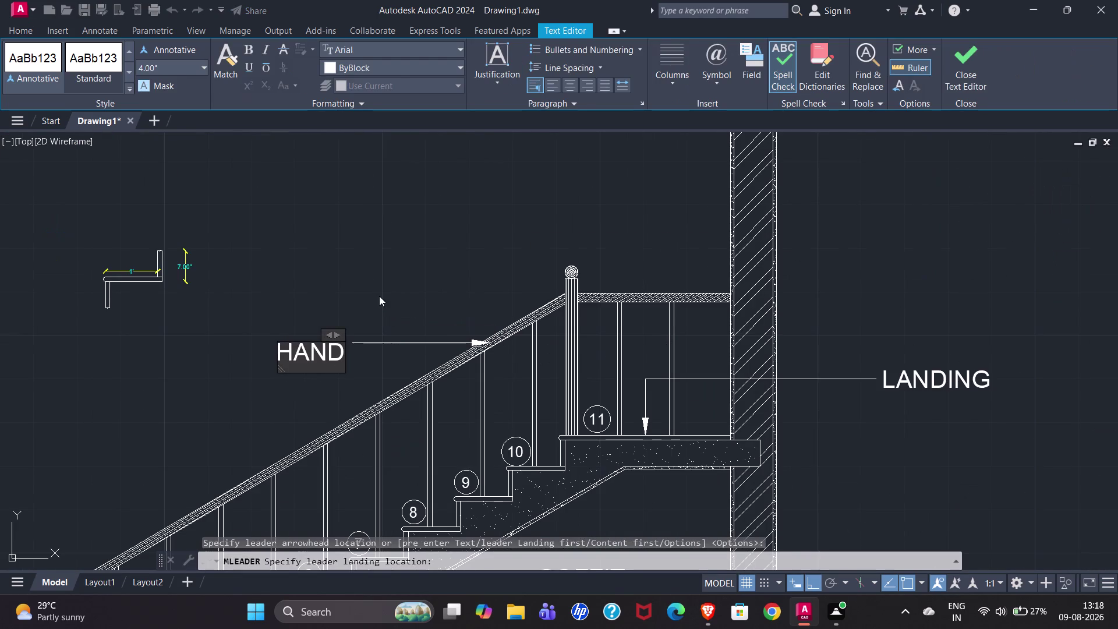
text(RAI)
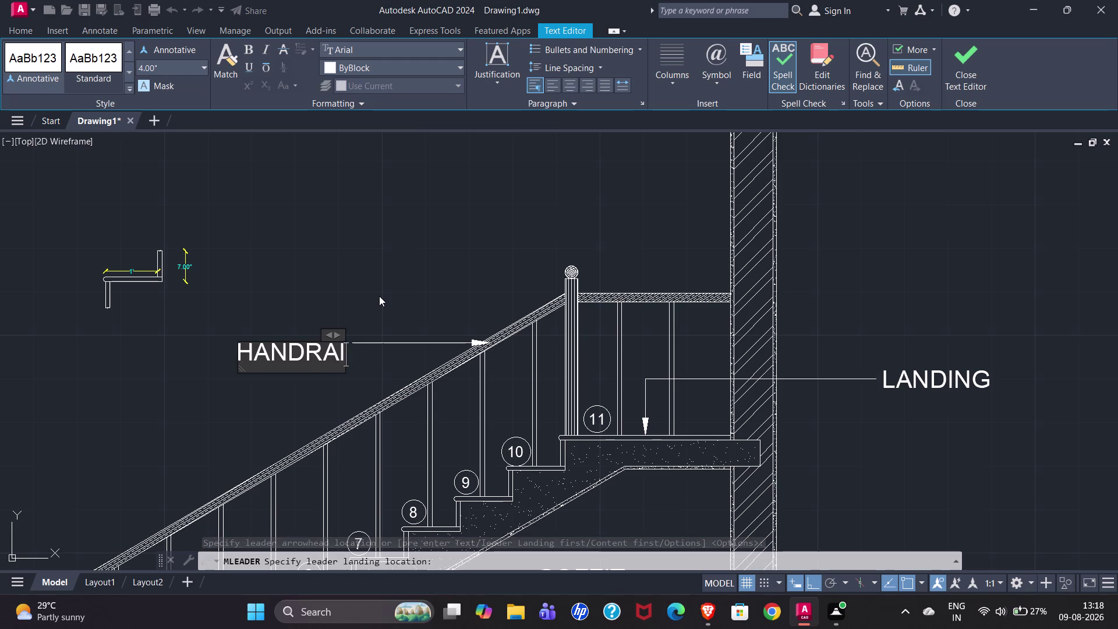
text(L)
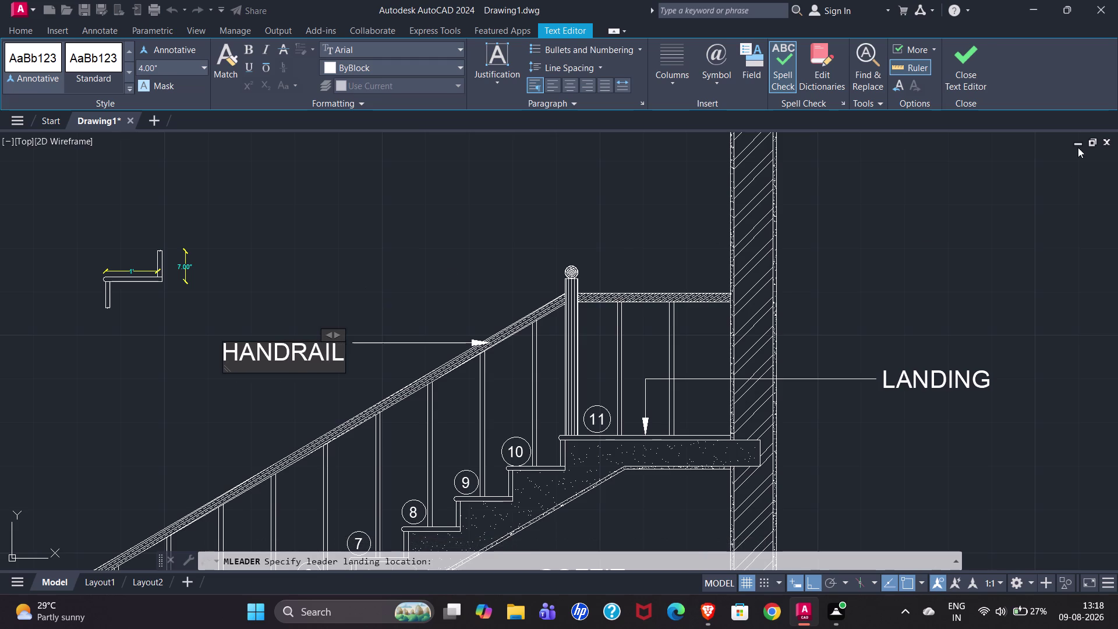
click(956, 67)
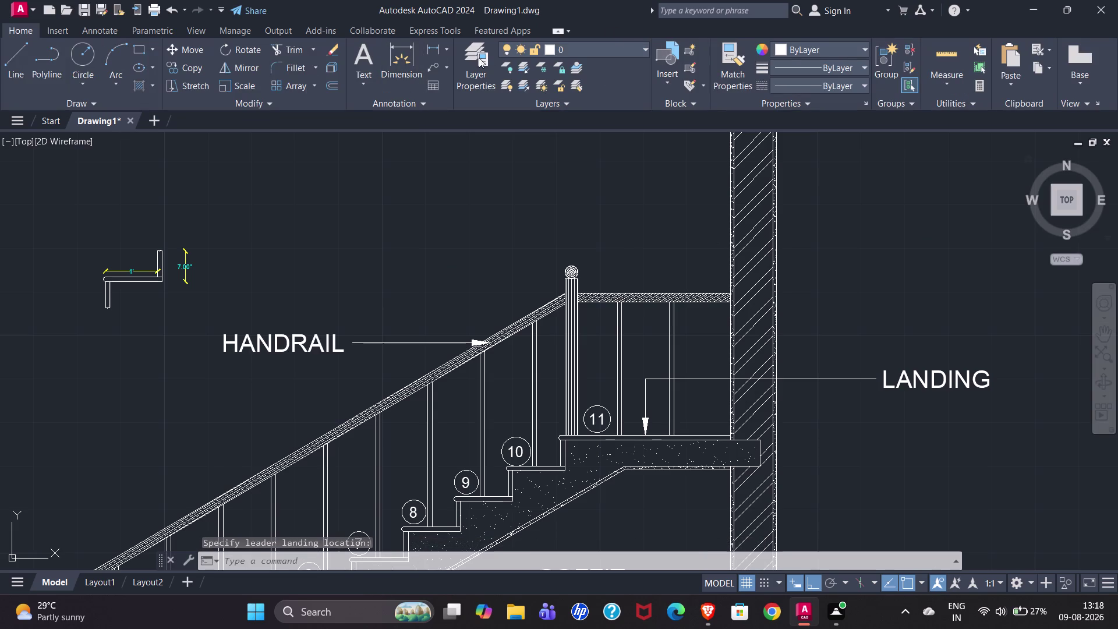
Point a leader at a baluster below the handrail and label it BALLUSTER.
click(429, 70)
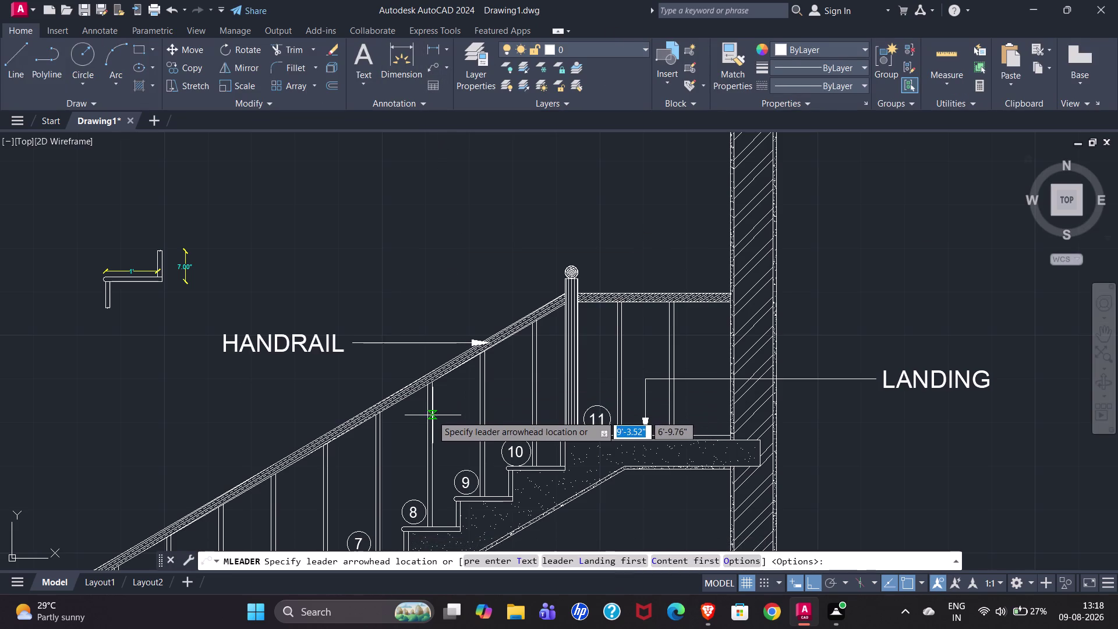
scroll(up, 3)
click(396, 398)
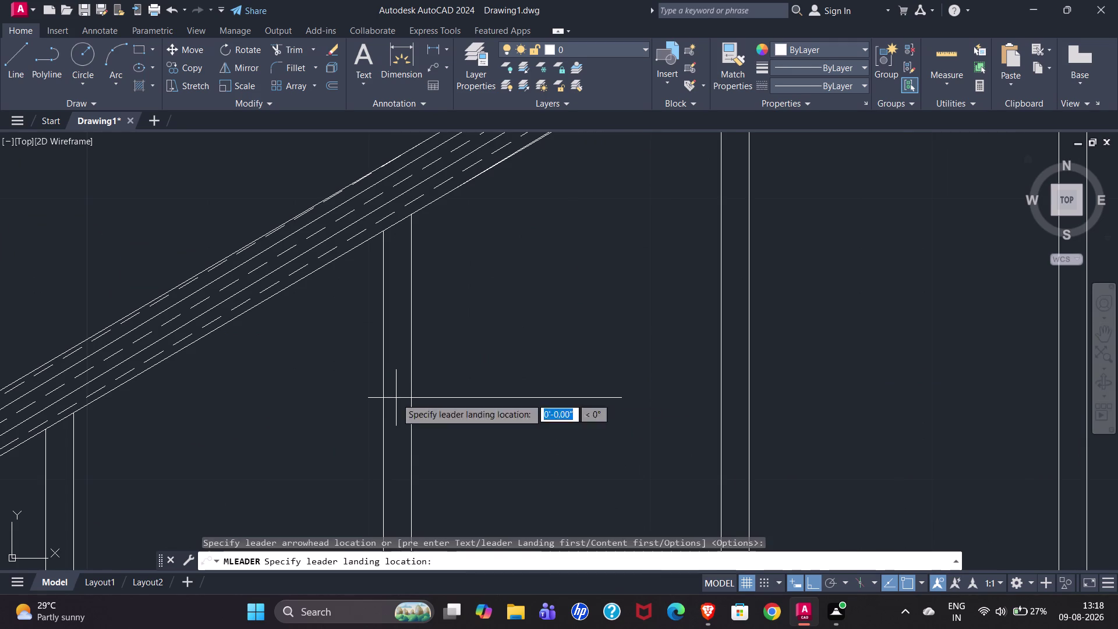
scroll(down, 3)
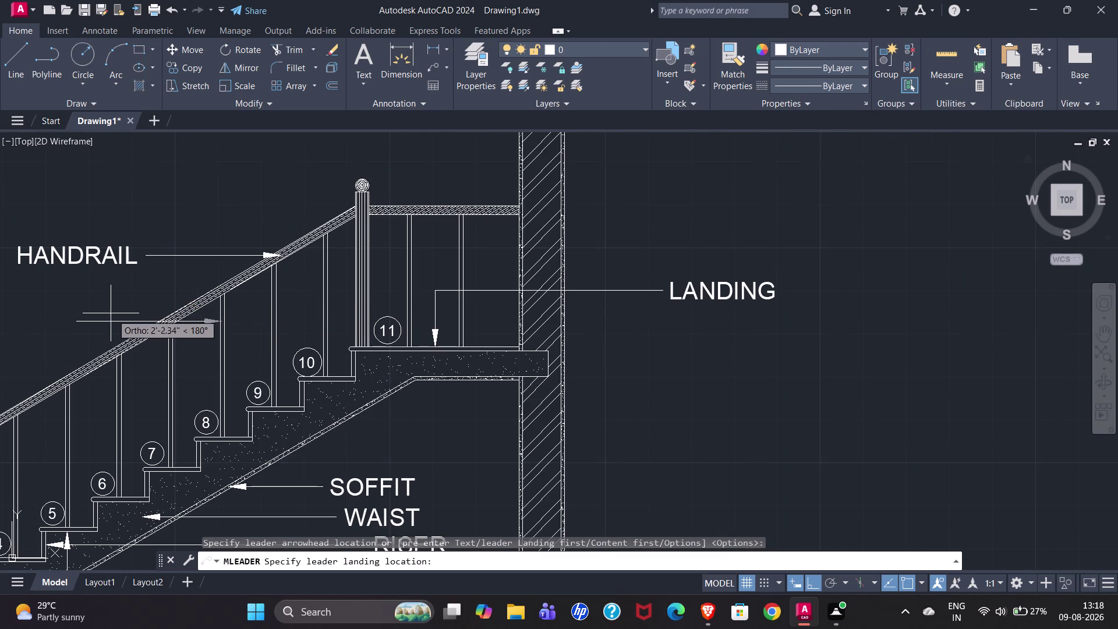
click(132, 311)
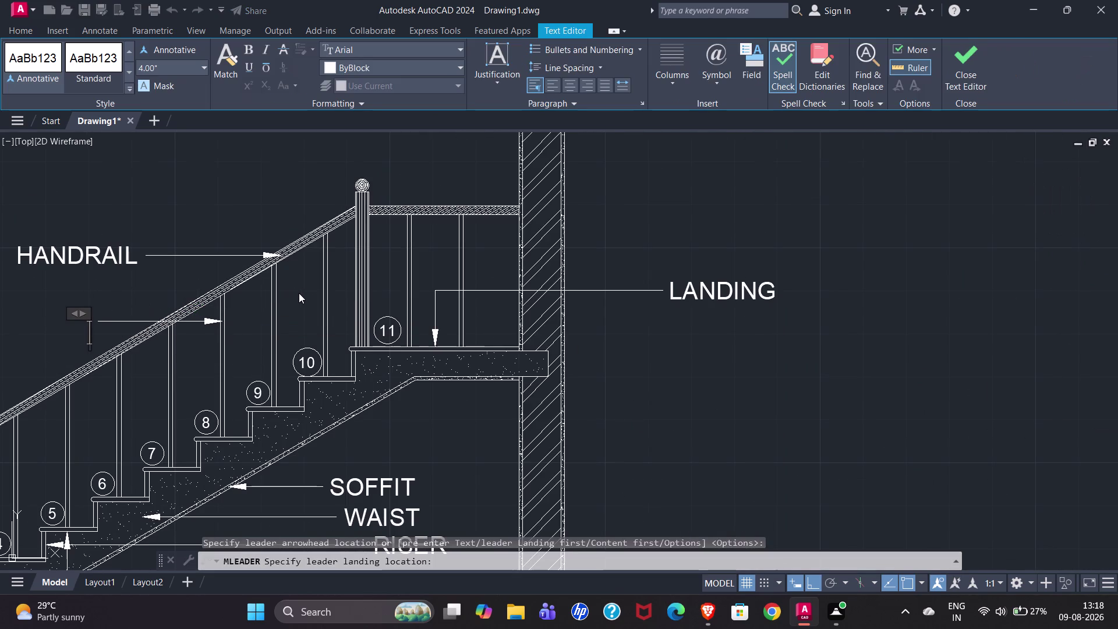
text(BALL)
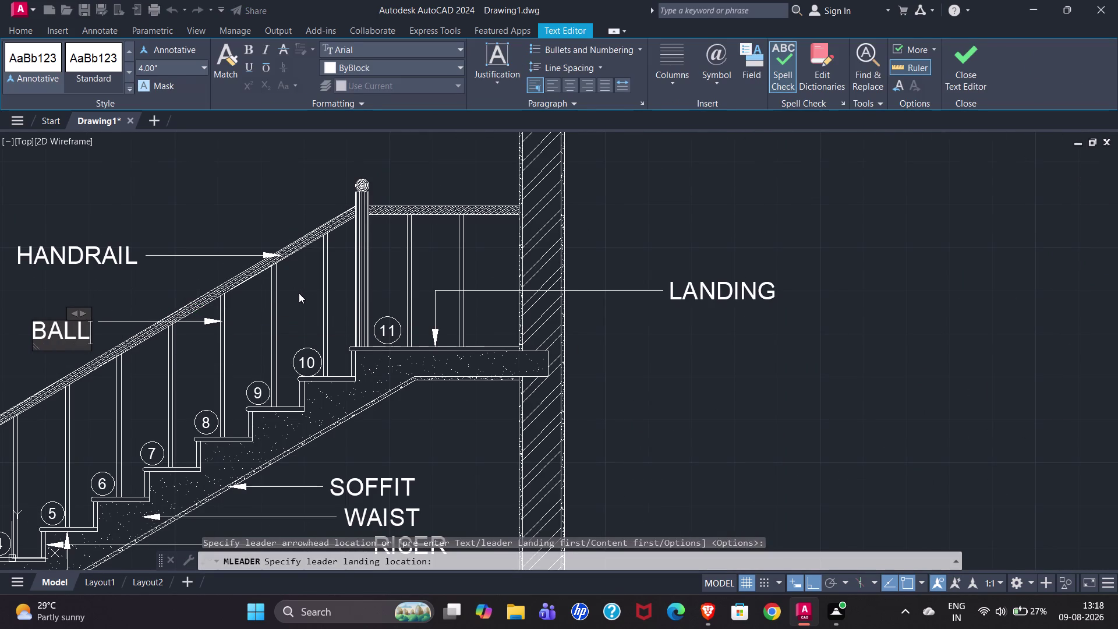
text(USTER)
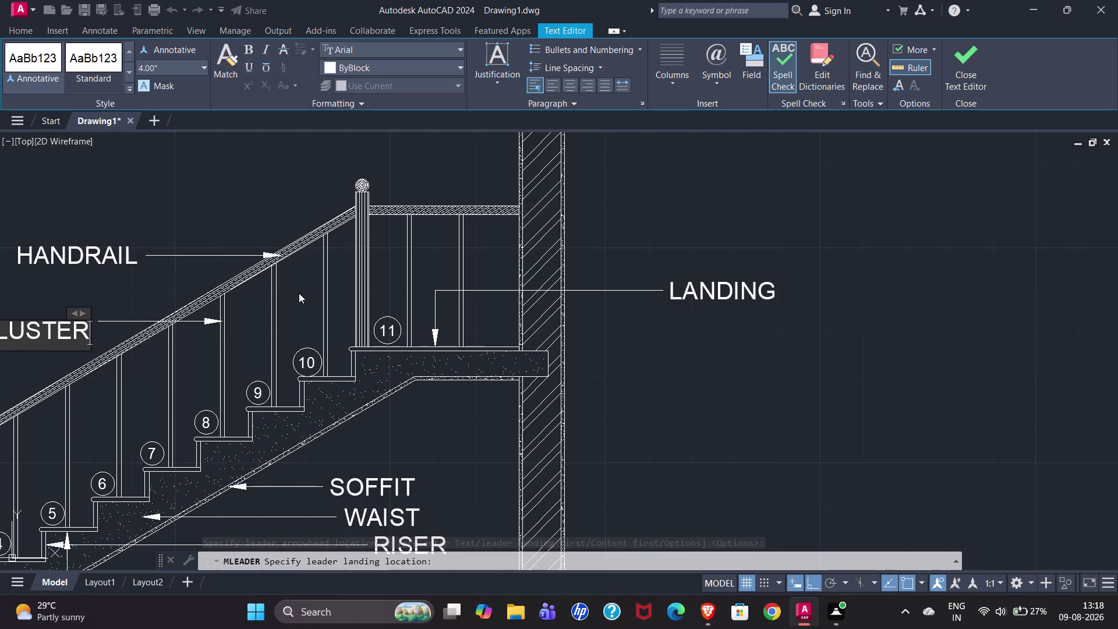
click(973, 62)
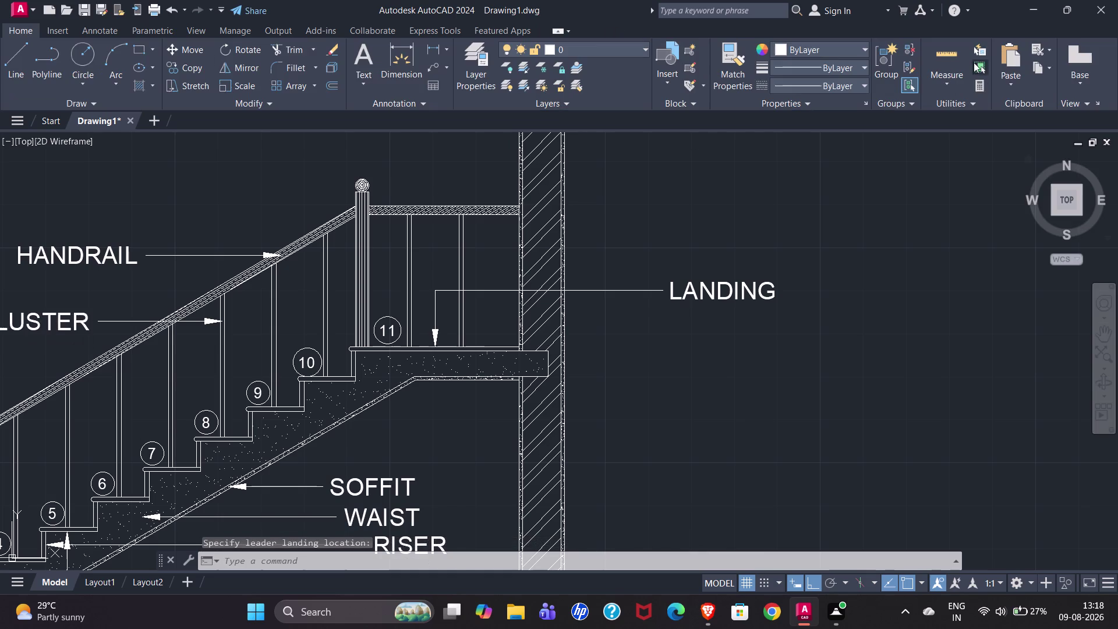
scroll(down, 3)
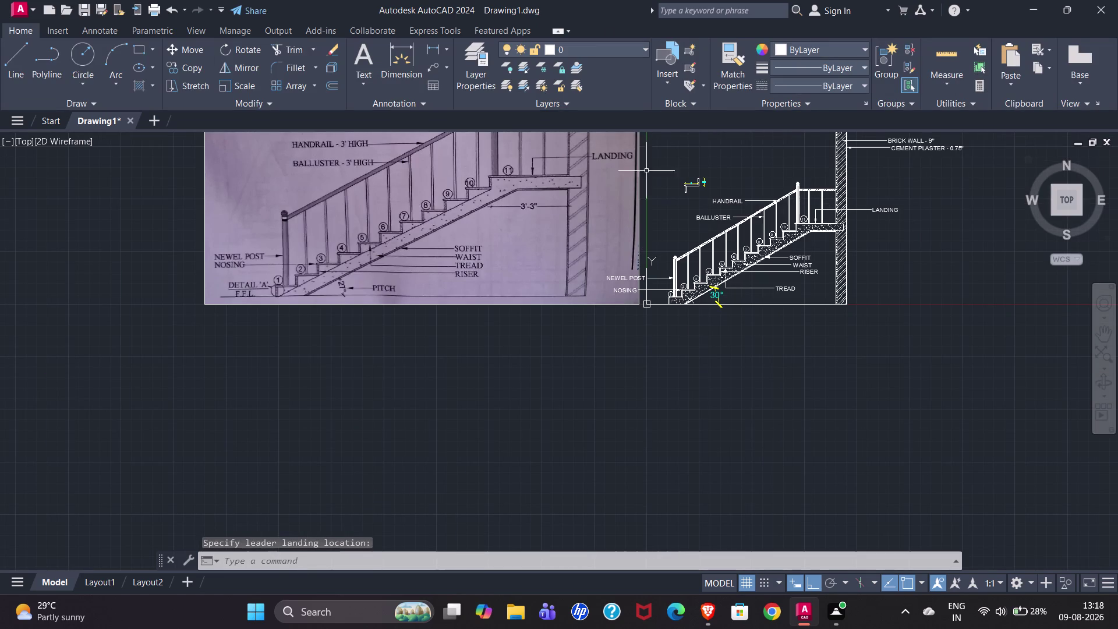
scroll(up, 3)
scroll(down, 3)
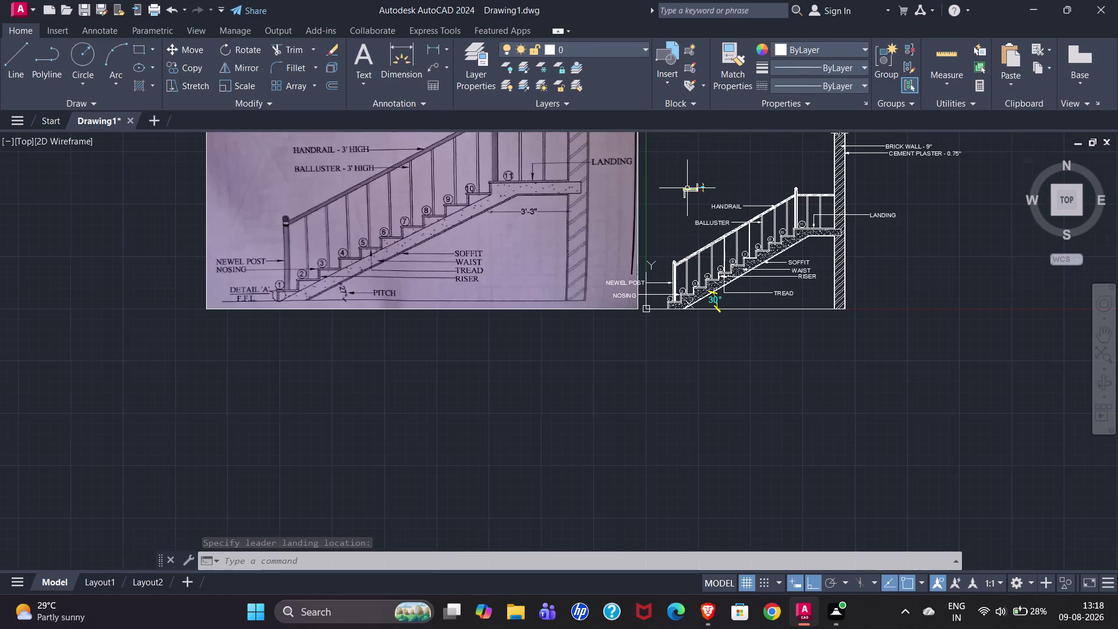
scroll(down, 3)
scroll(up, 3)
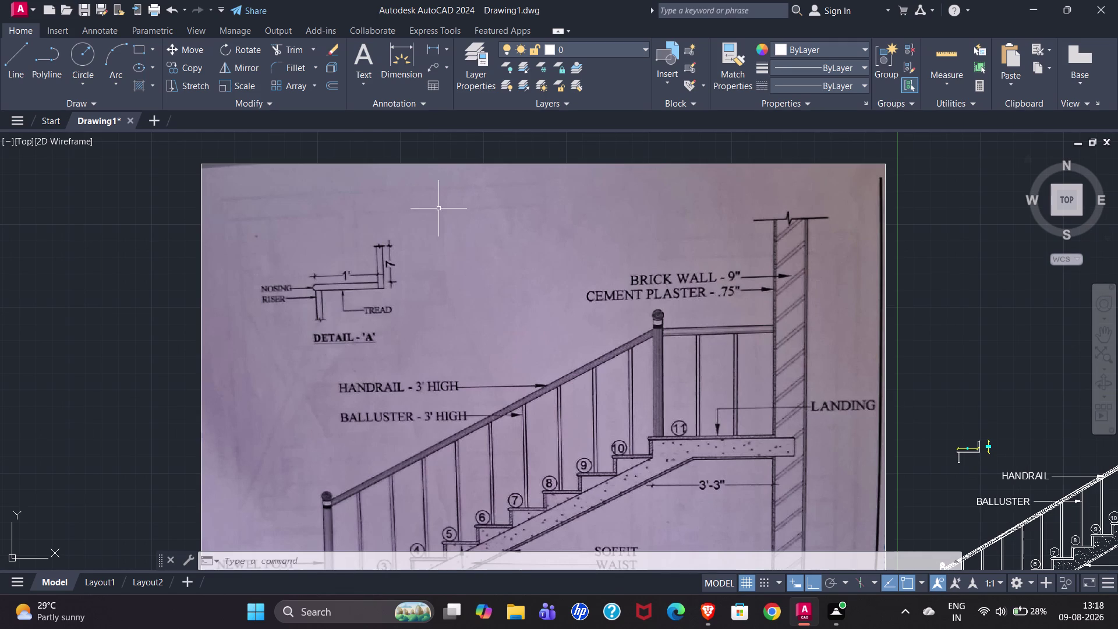
scroll(down, 3)
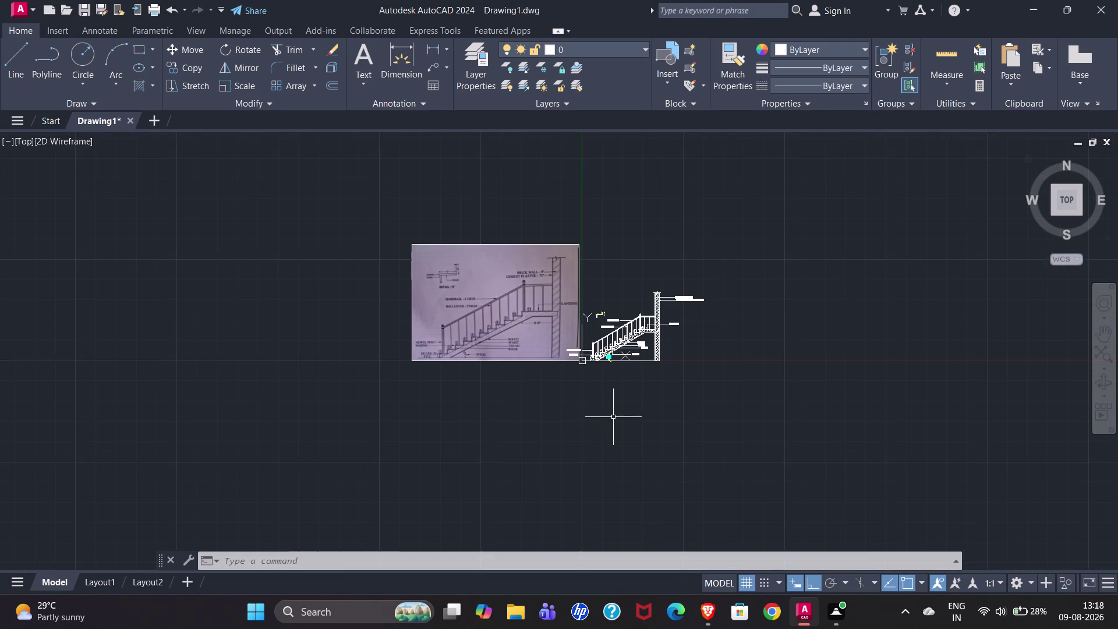
scroll(up, 3)
click(454, 264)
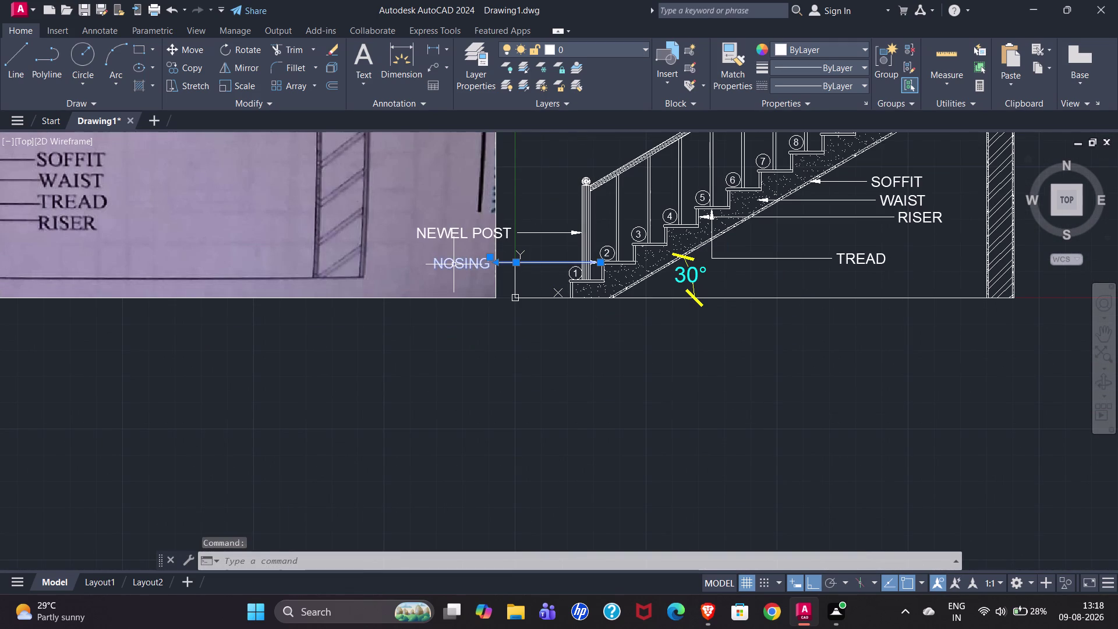
Start copying the NOSING callout, using its arrowhead tip as the base point.
key(c)
key(o)
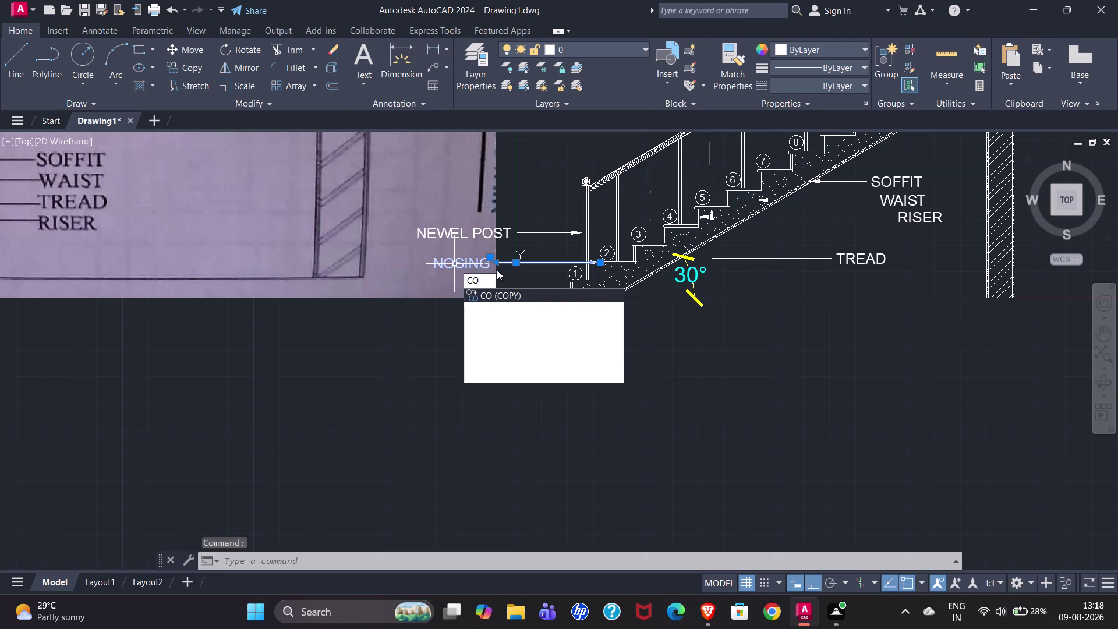
click(533, 292)
scroll(up, 3)
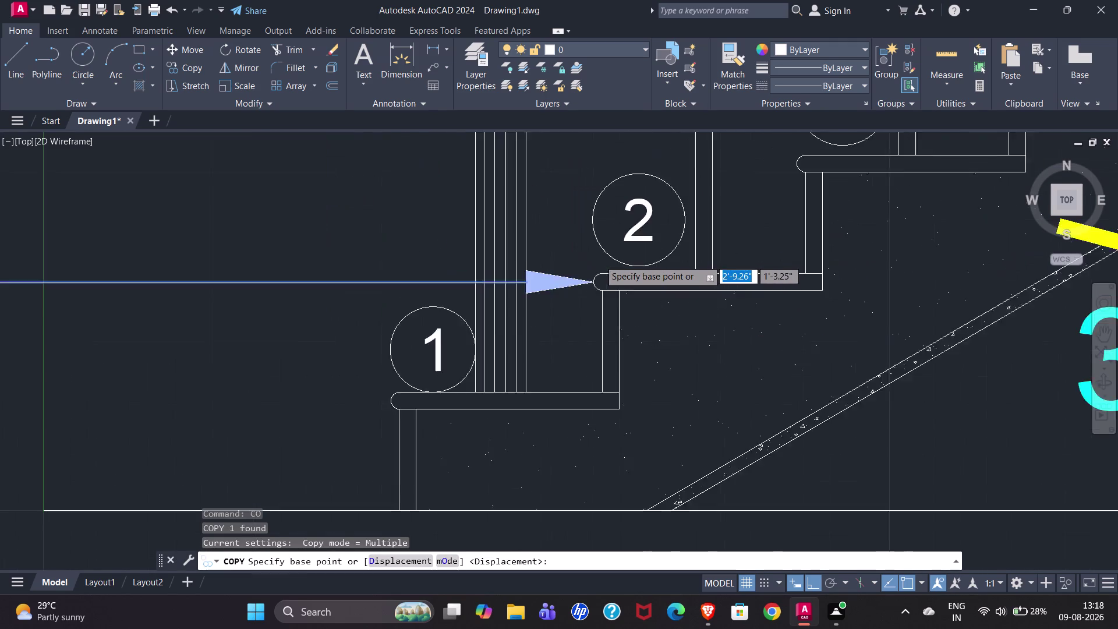
click(587, 297)
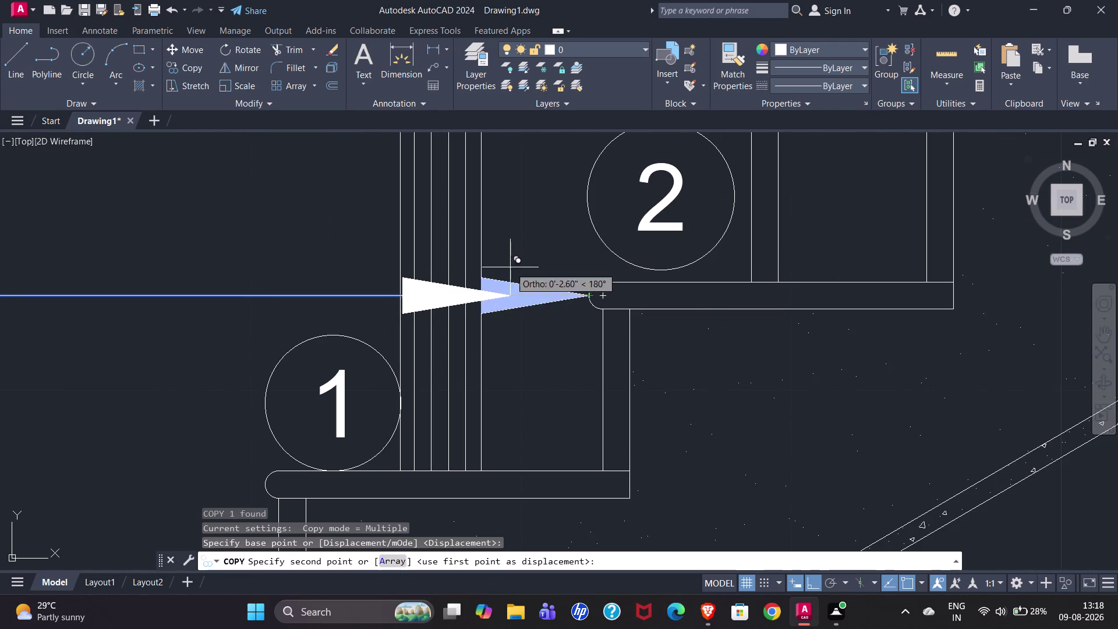
Place the NOSING callout copy on the small tread detail's nosing.
scroll(down, 3)
scroll(down, 3)
scroll(up, 3)
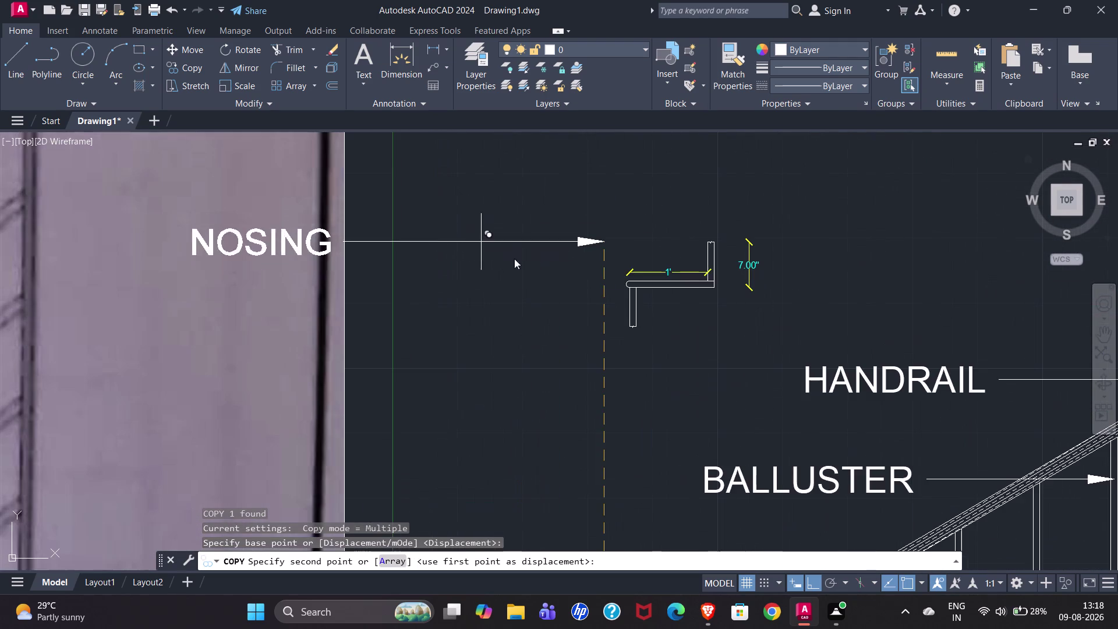
scroll(up, 3)
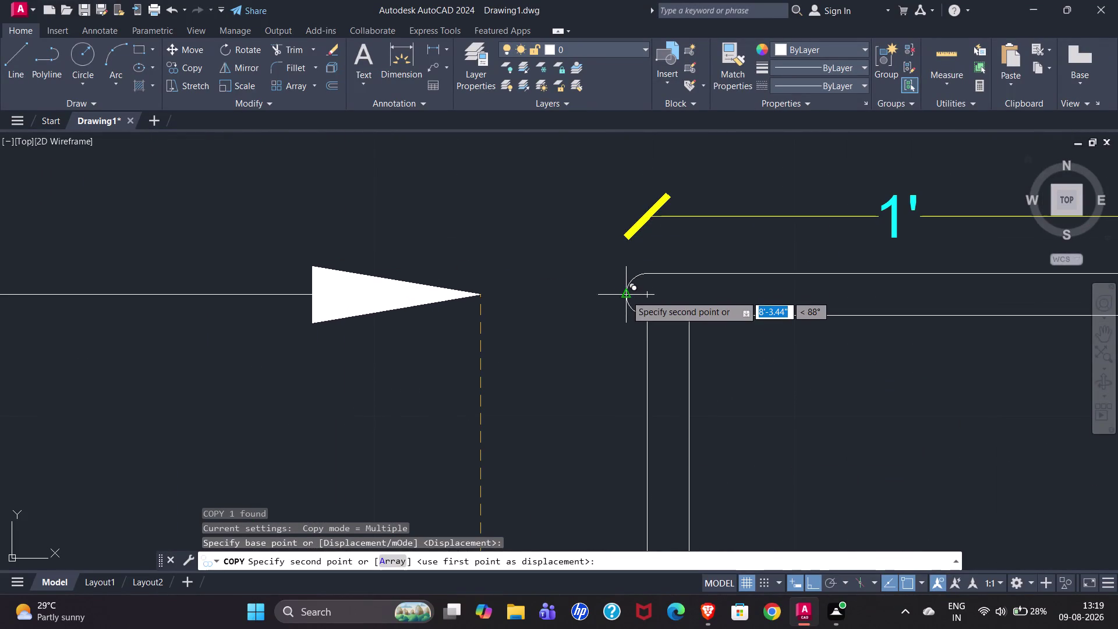
click(626, 295)
scroll(down, 3)
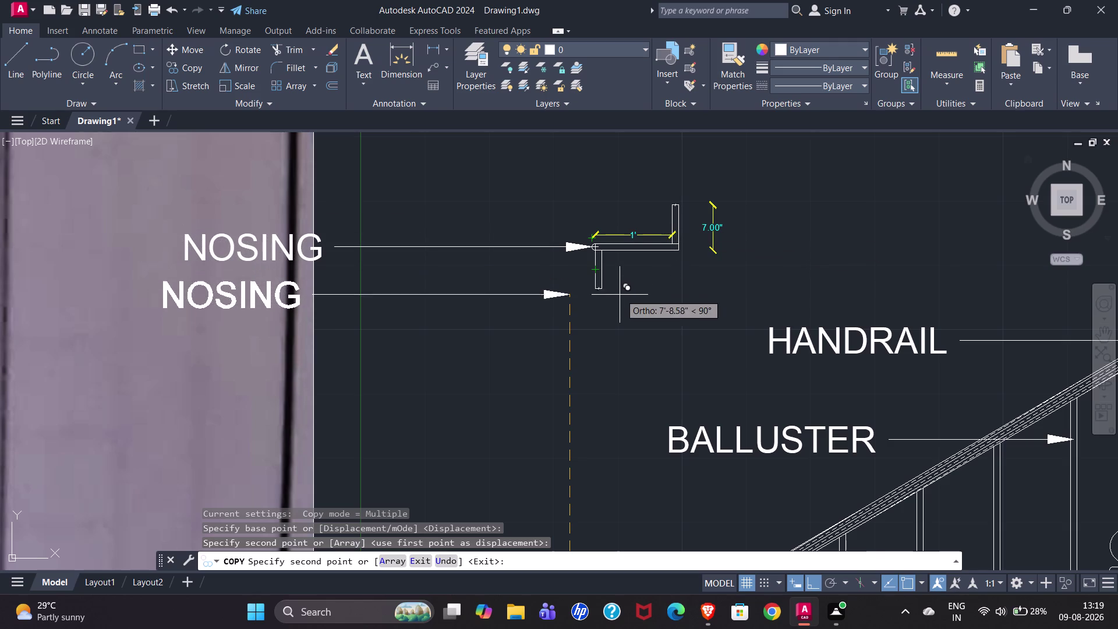
scroll(down, 3)
scroll(down, 3)
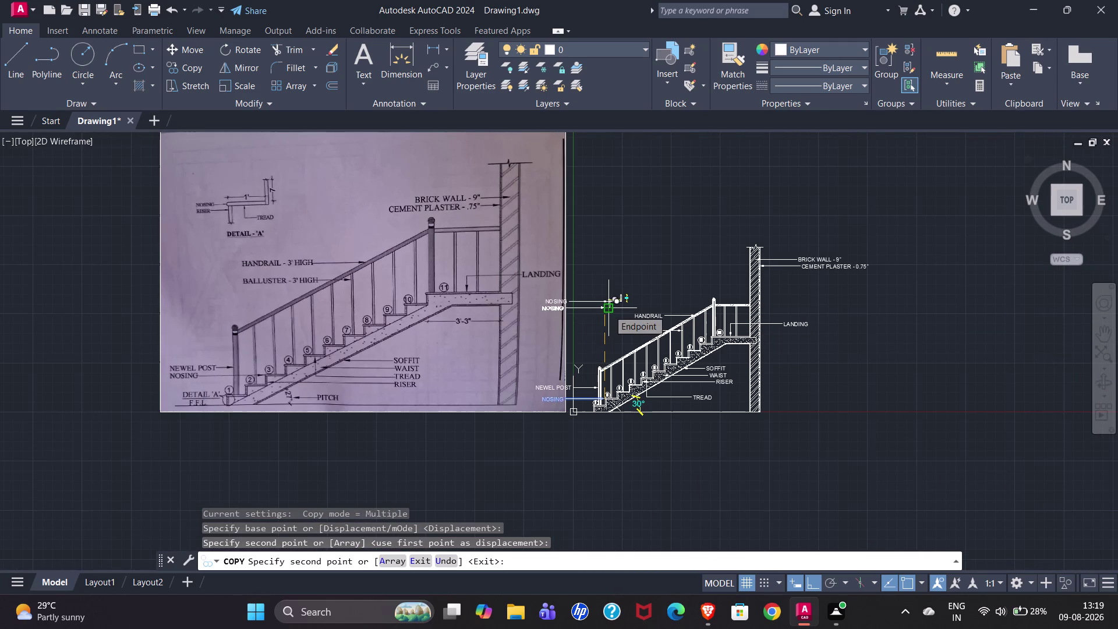
key(Escape)
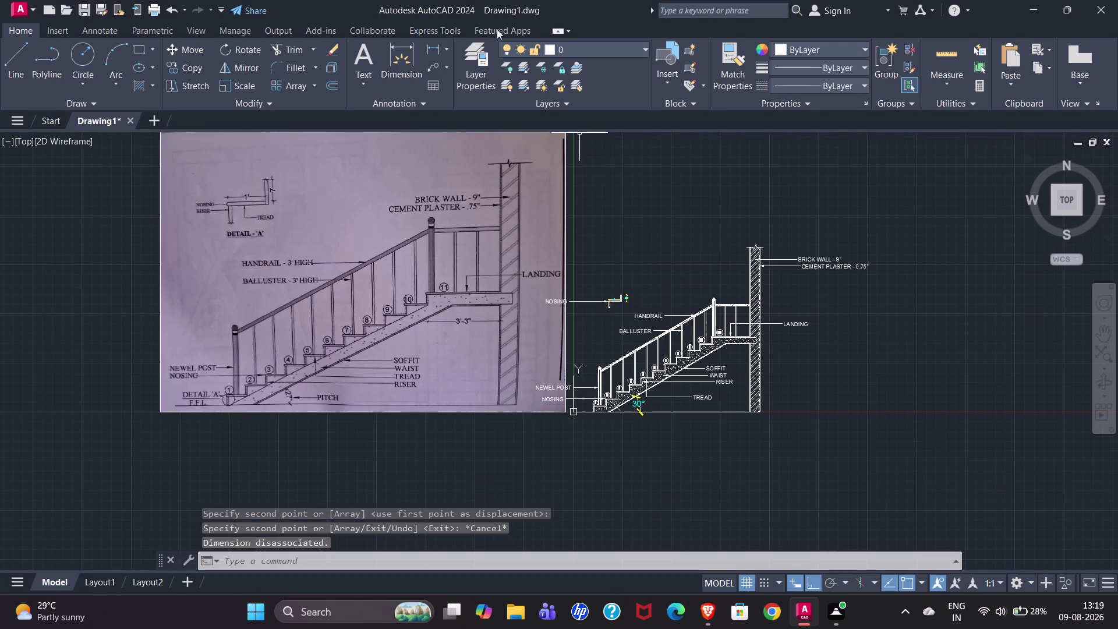
click(432, 61)
Draw a leader at the detail's tread, then delete it while still empty.
scroll(up, 3)
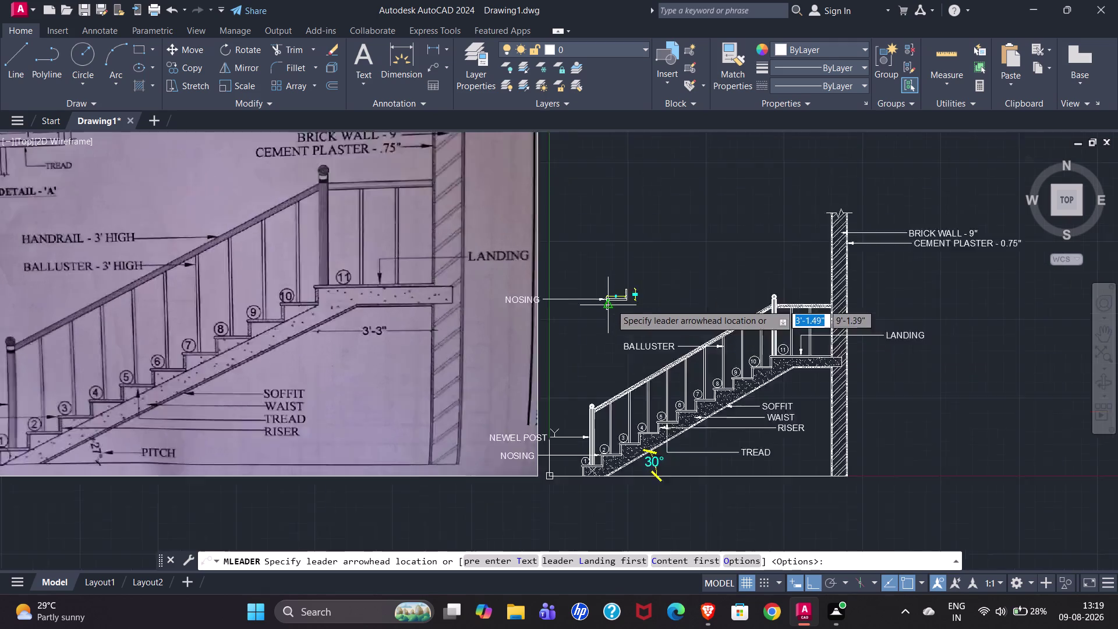
scroll(up, 3)
click(636, 276)
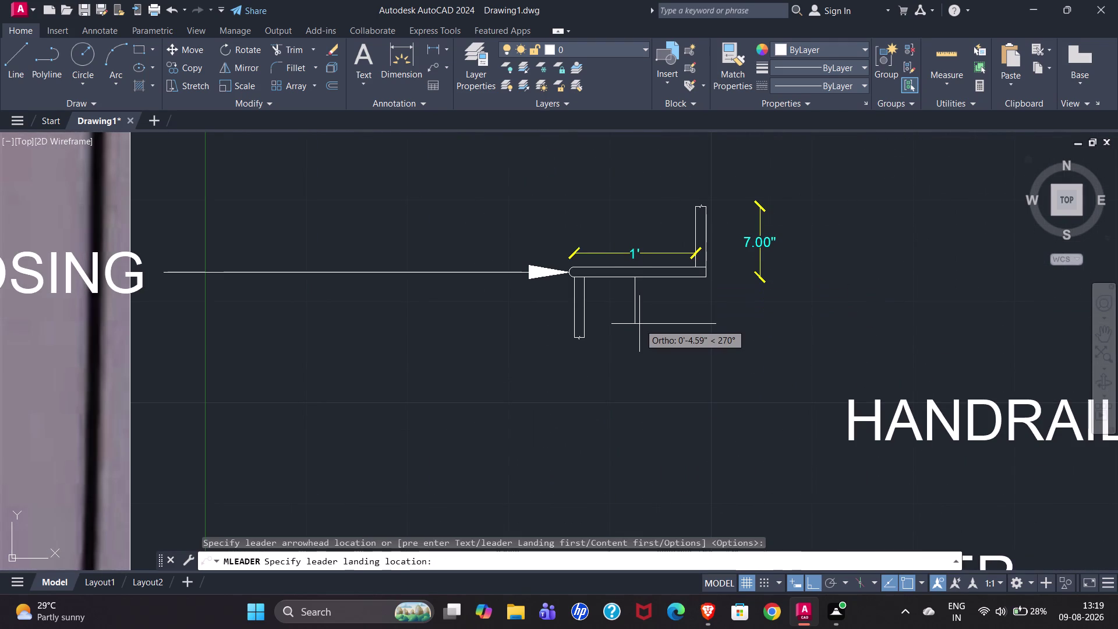
click(638, 323)
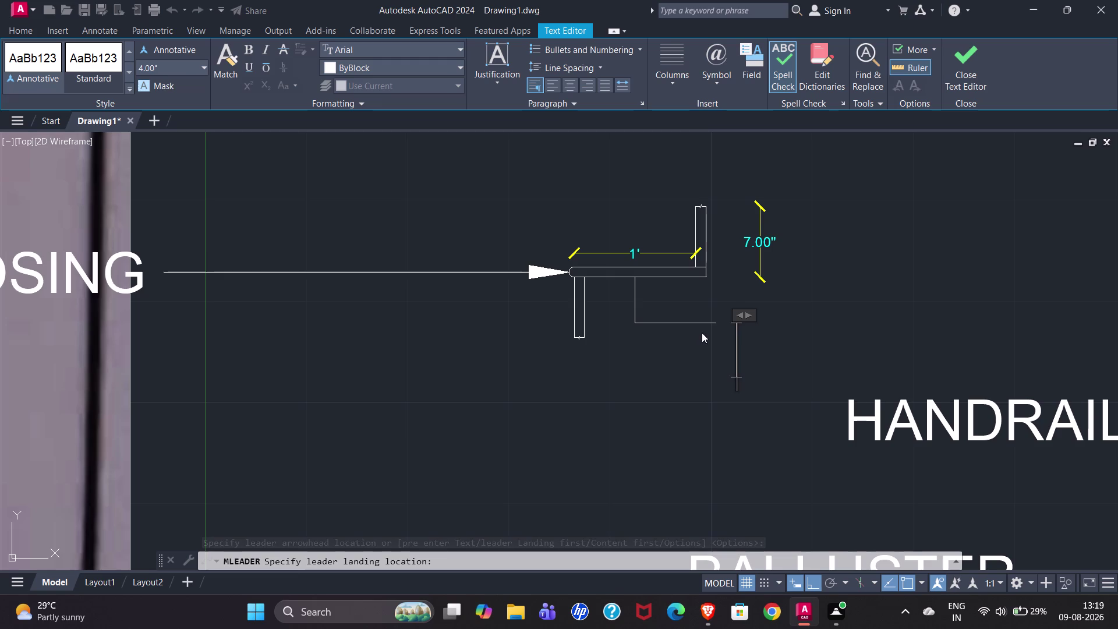
key(Escape)
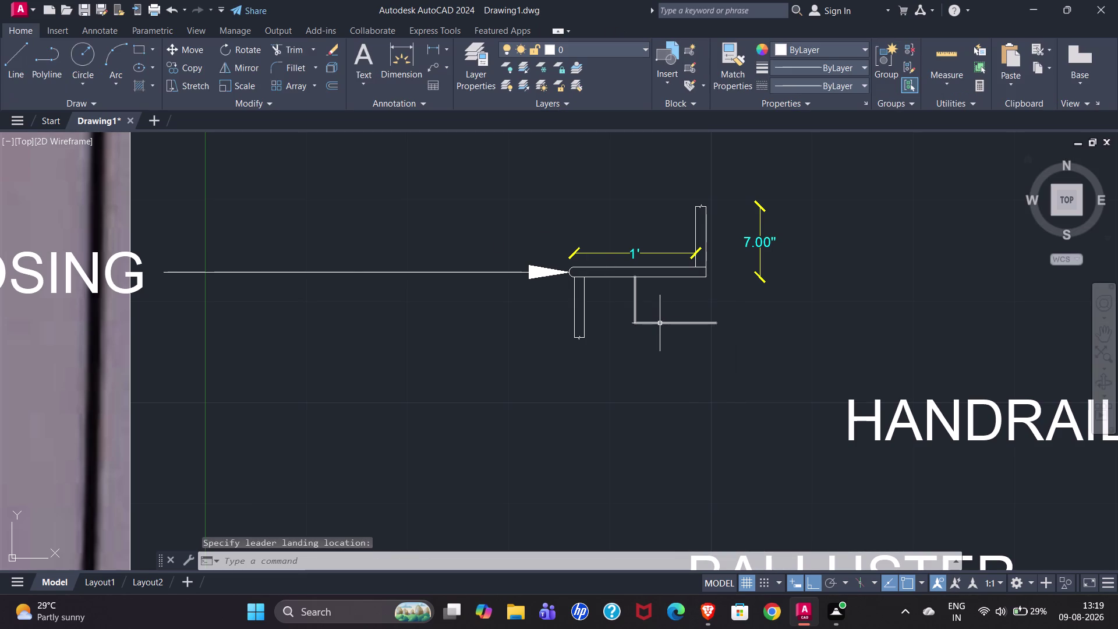
click(660, 323)
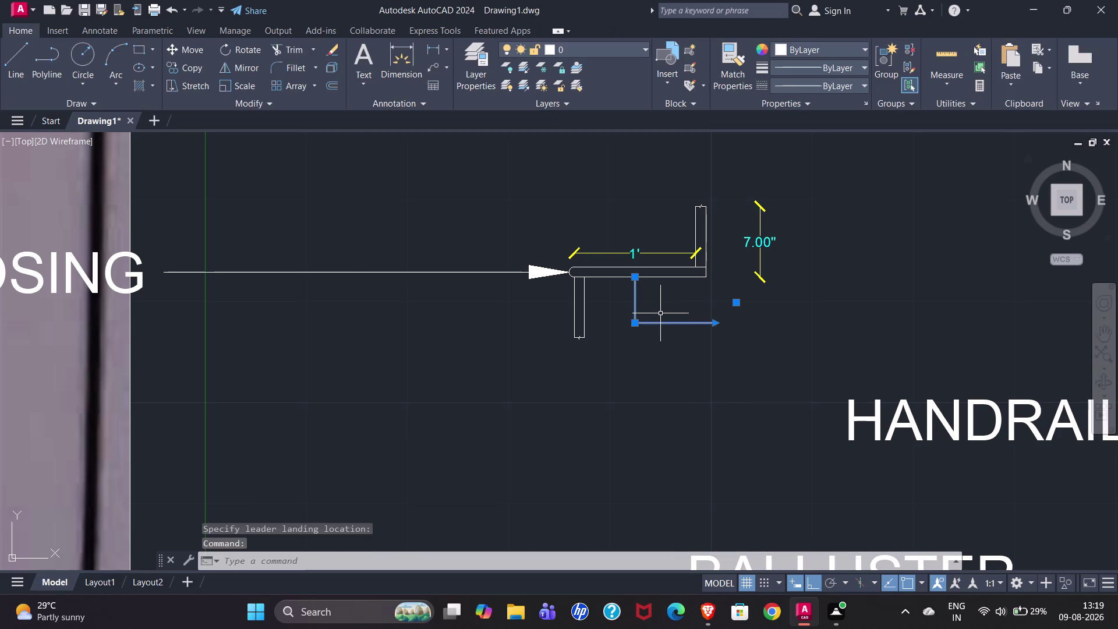
key(Delete)
Redraw the leader pointing at the detail's tread and label it TREAD.
click(426, 69)
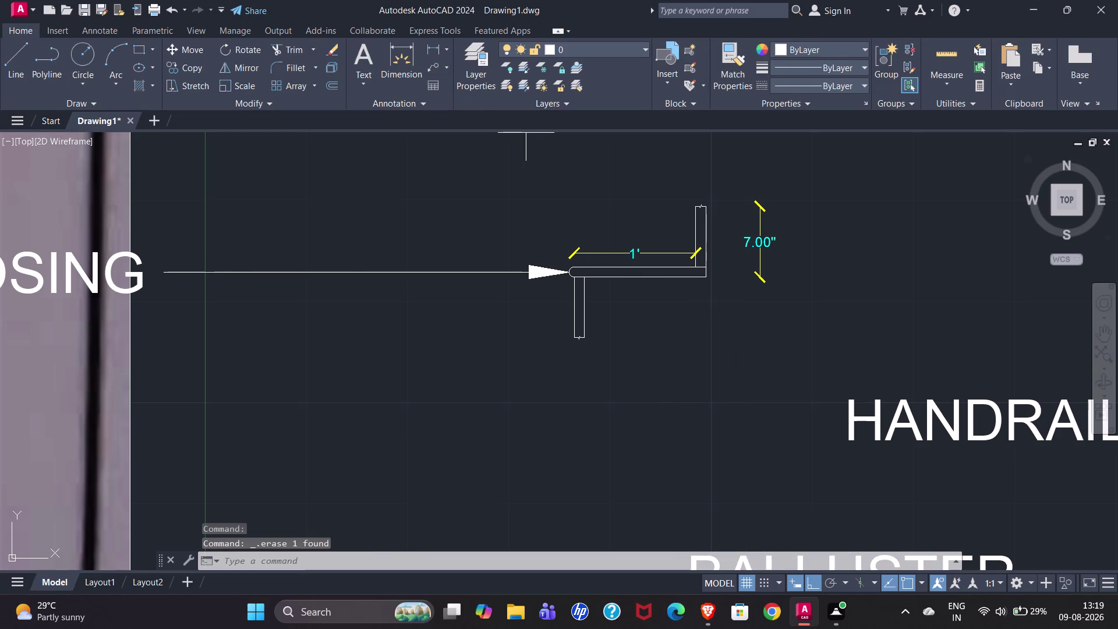
click(637, 276)
click(643, 444)
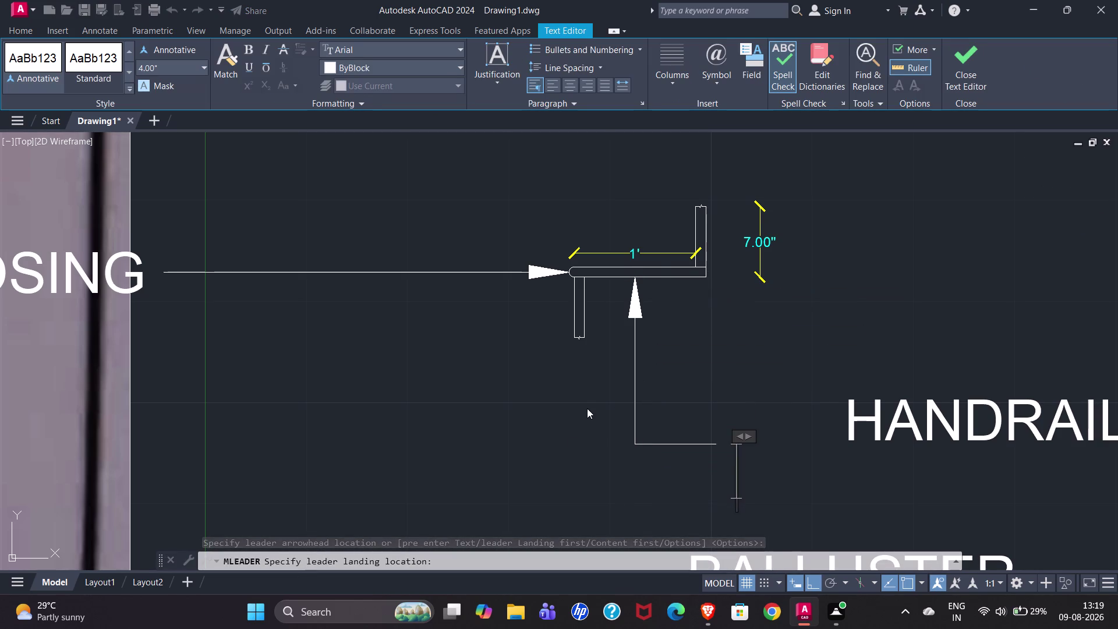
text(TREAD)
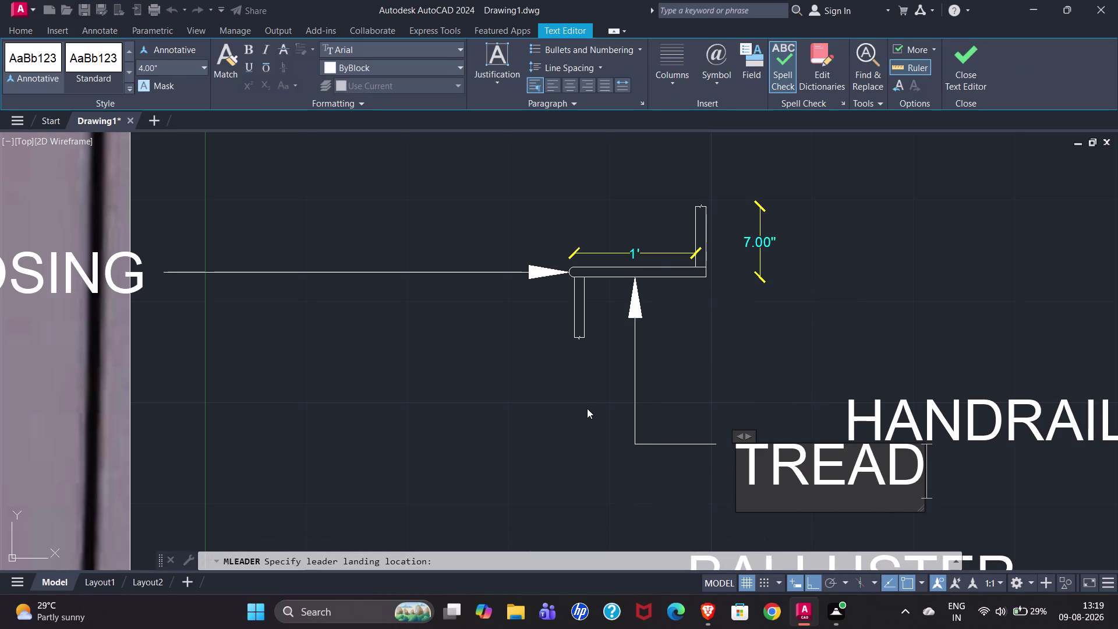
key(Return)
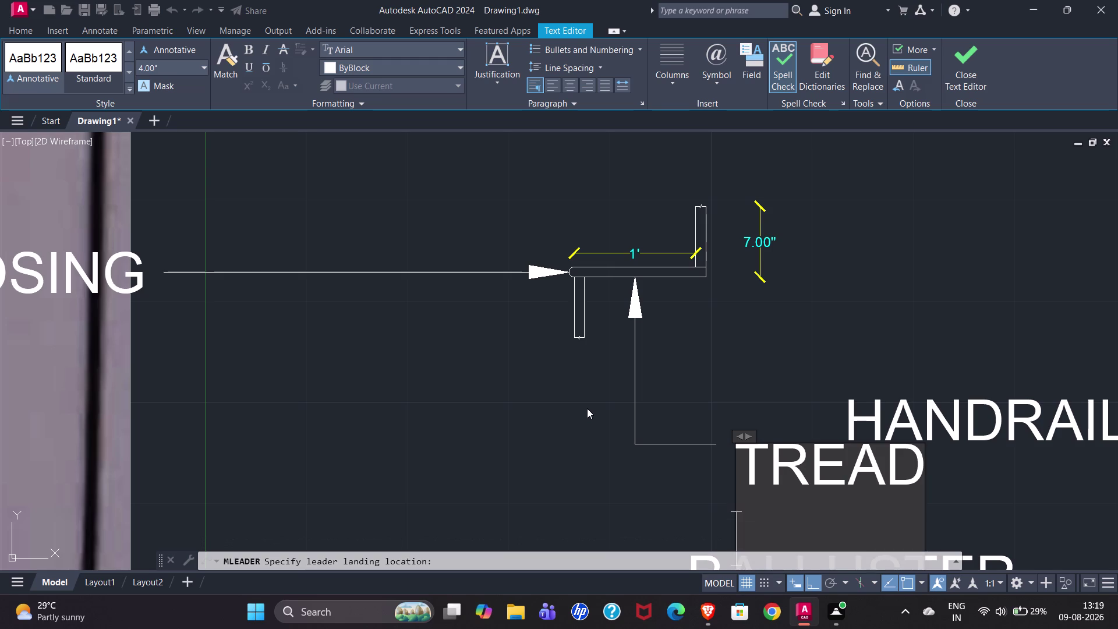
key(BackSpace)
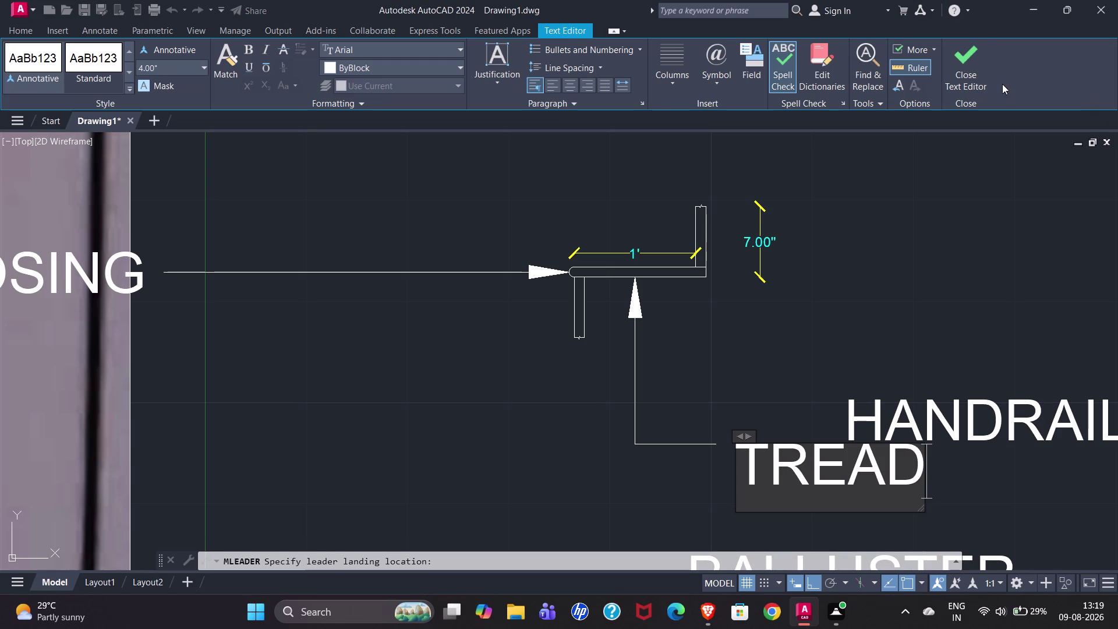
click(966, 70)
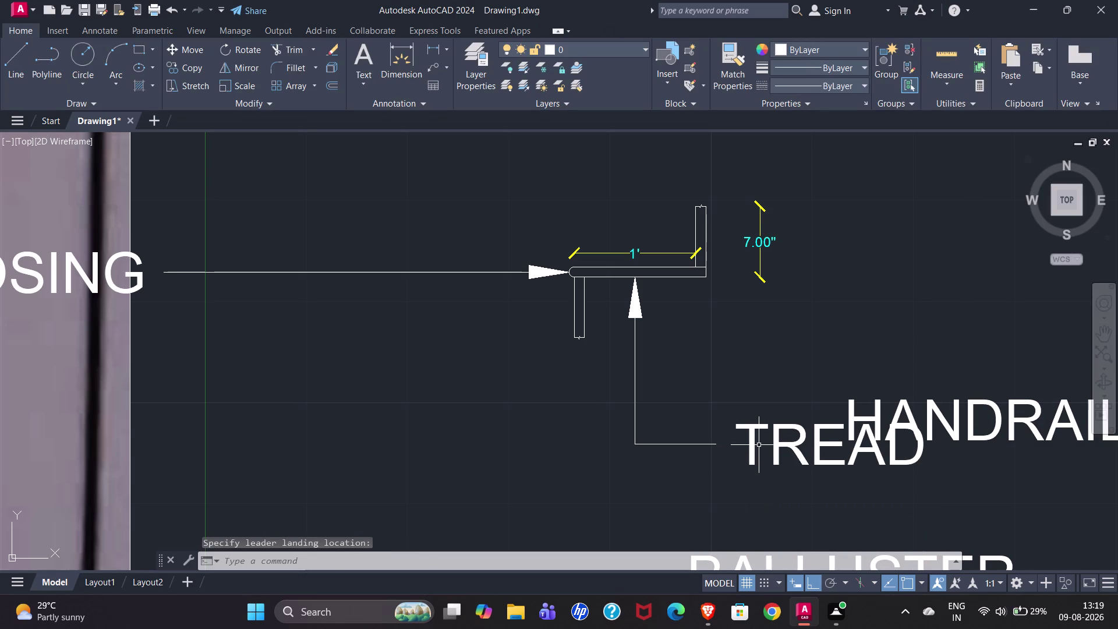
click(753, 431)
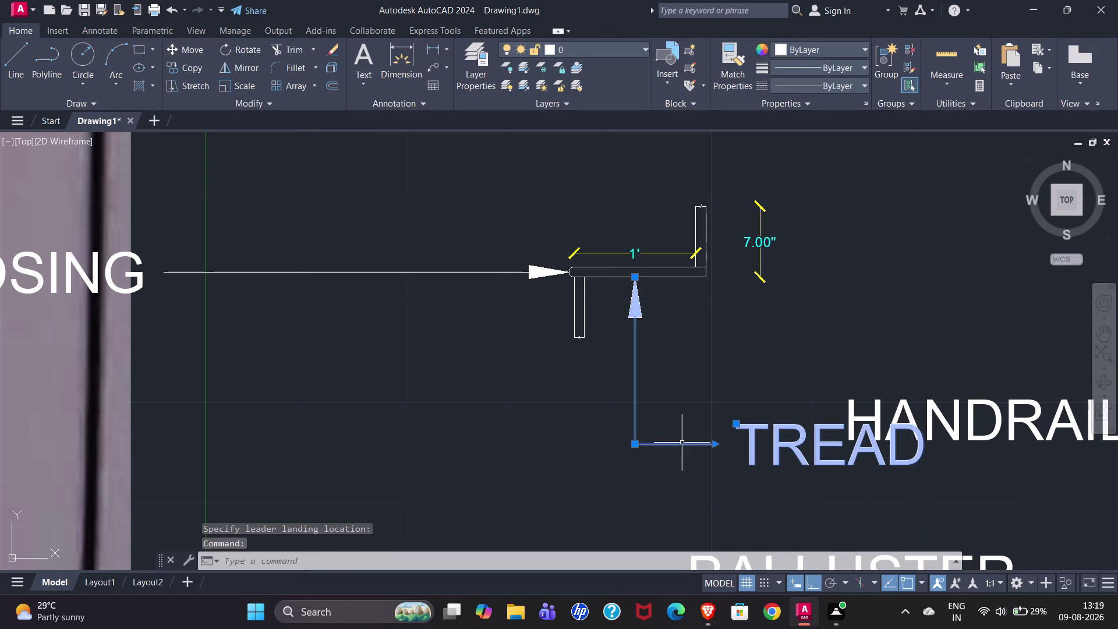
Drag the TREAD label's landing leftward until it sits beneath the NOSING label.
drag(717, 443, 490, 438)
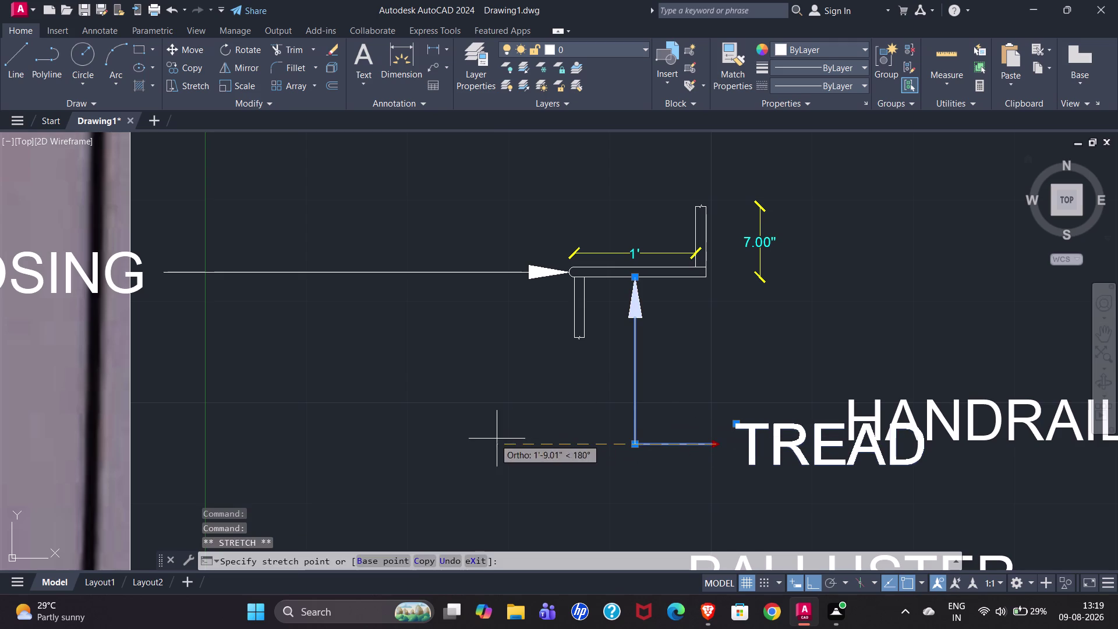
drag(490, 439, 465, 438)
click(465, 438)
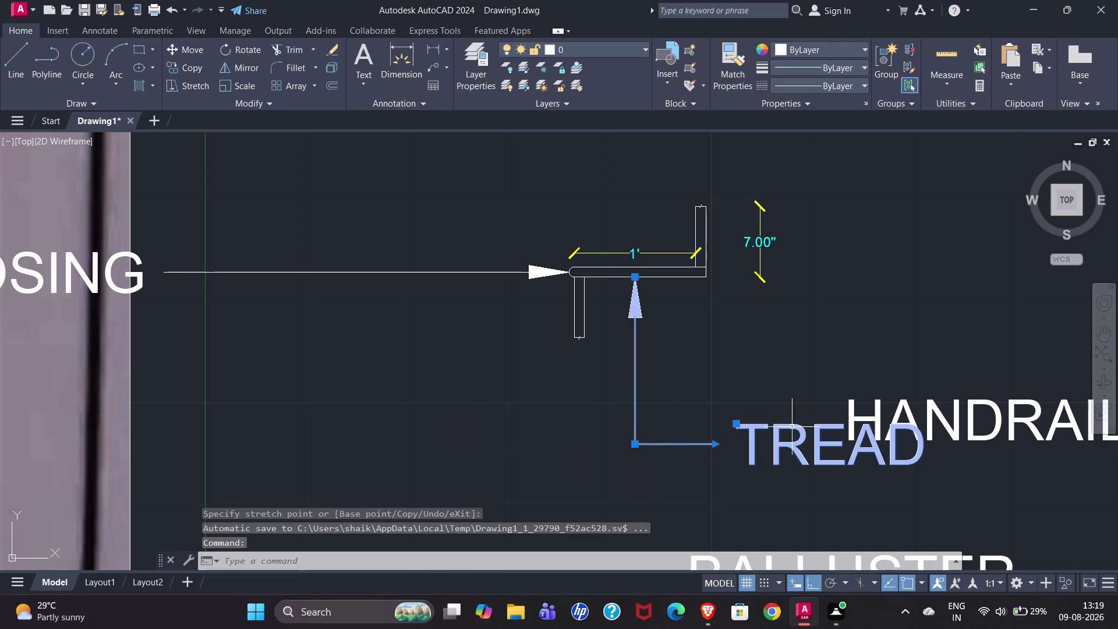
drag(736, 424, 504, 402)
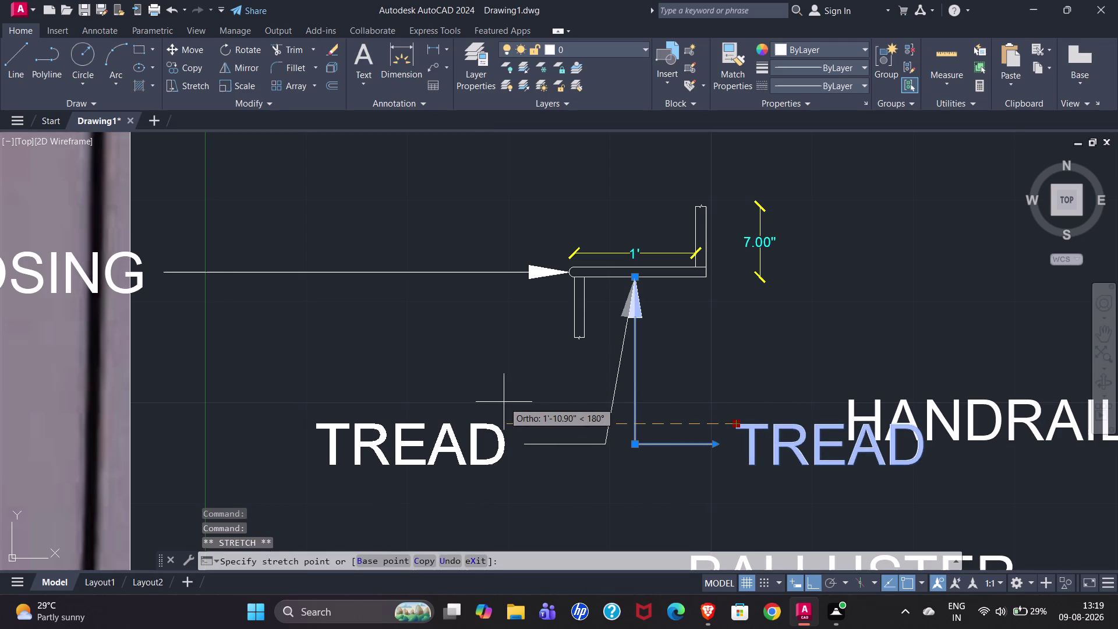
drag(504, 402, 533, 435)
click(534, 436)
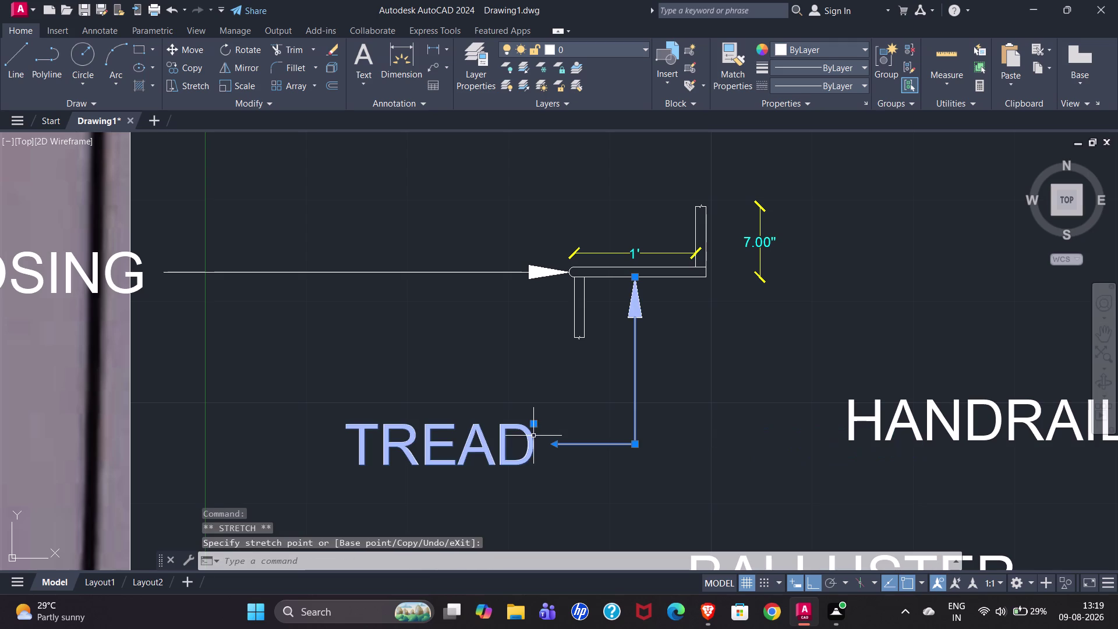
drag(554, 447, 536, 445)
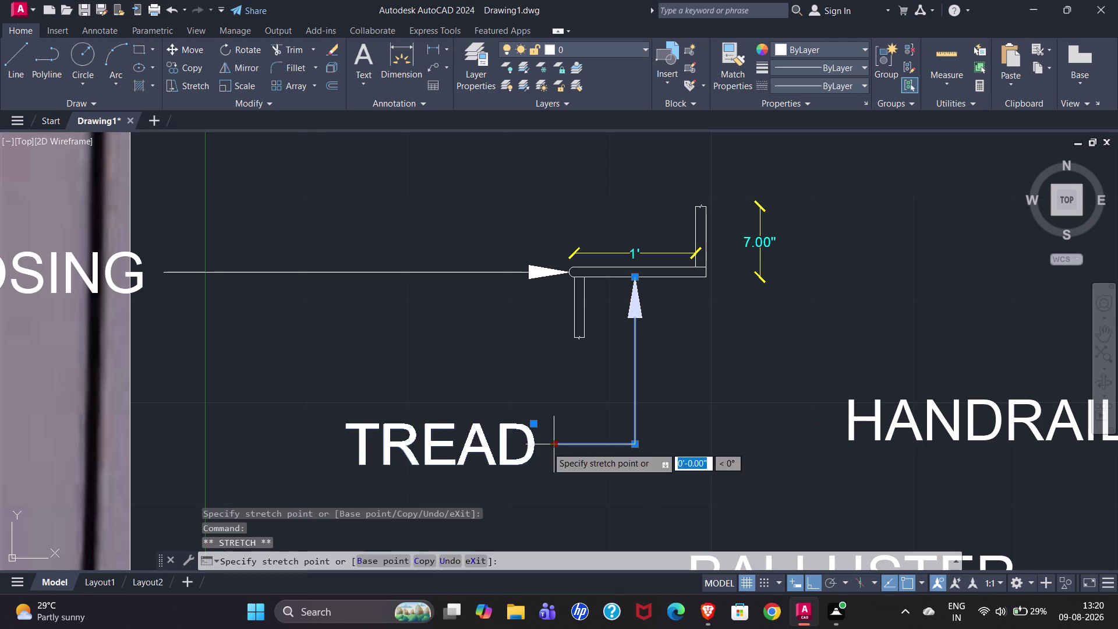
drag(536, 445, 520, 445)
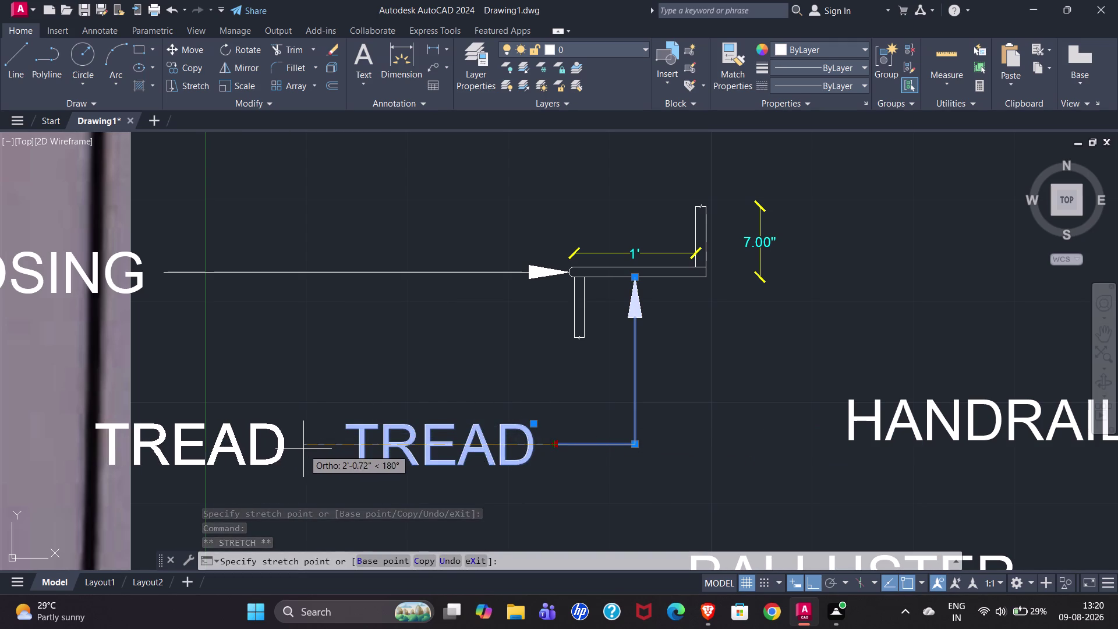
click(303, 449)
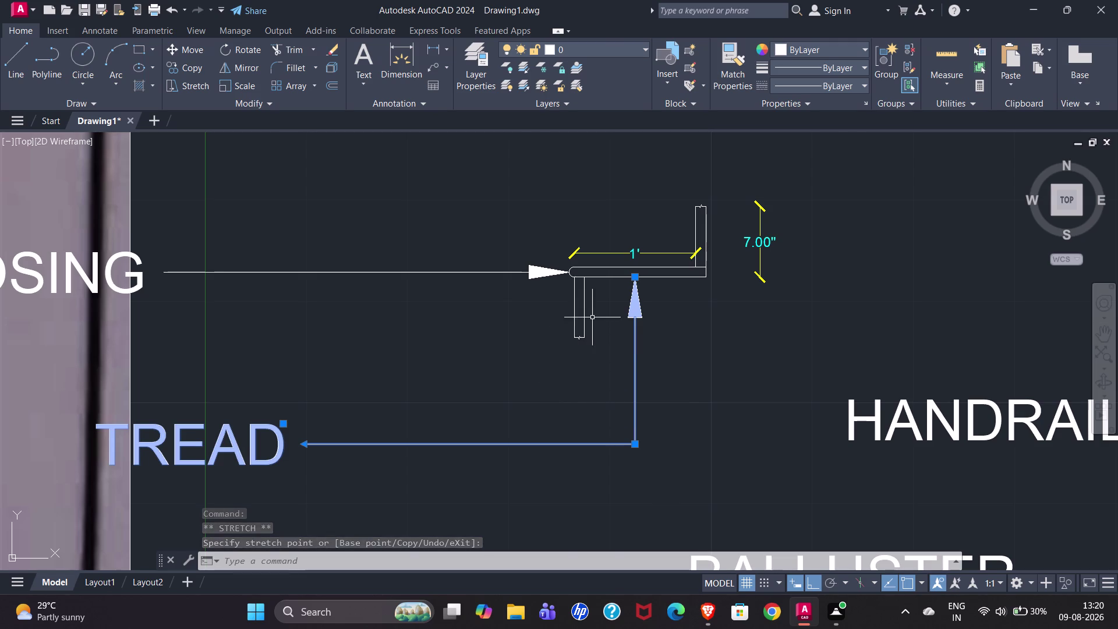
scroll(down, 3)
scroll(down, 3)
scroll(down, 3)
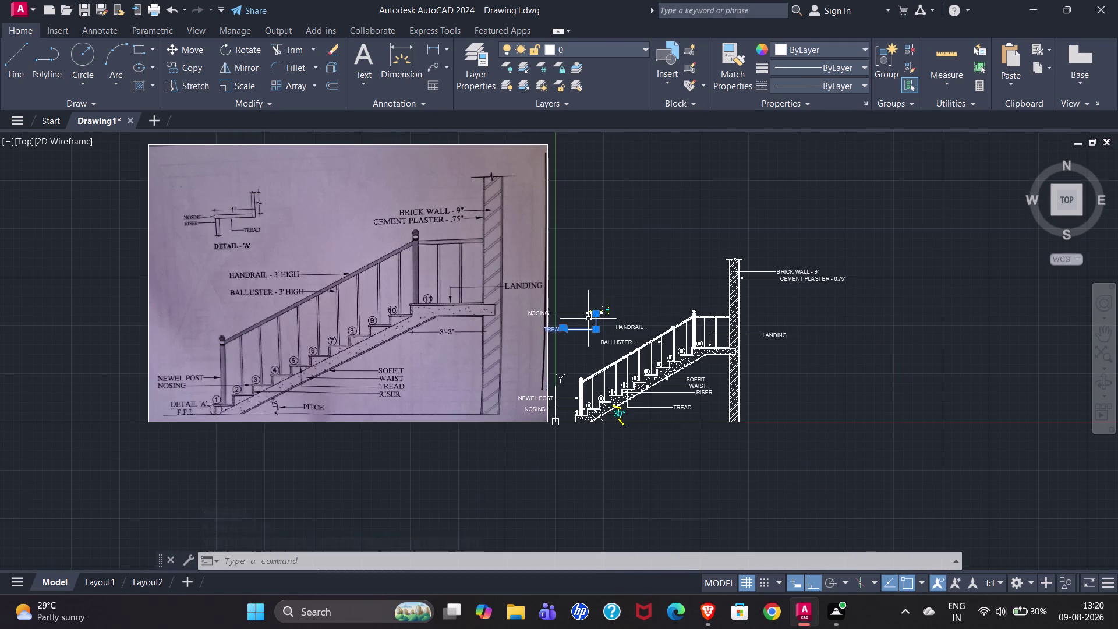
Zoom in on the nosing detail and start a new multileader.
scroll(up, 3)
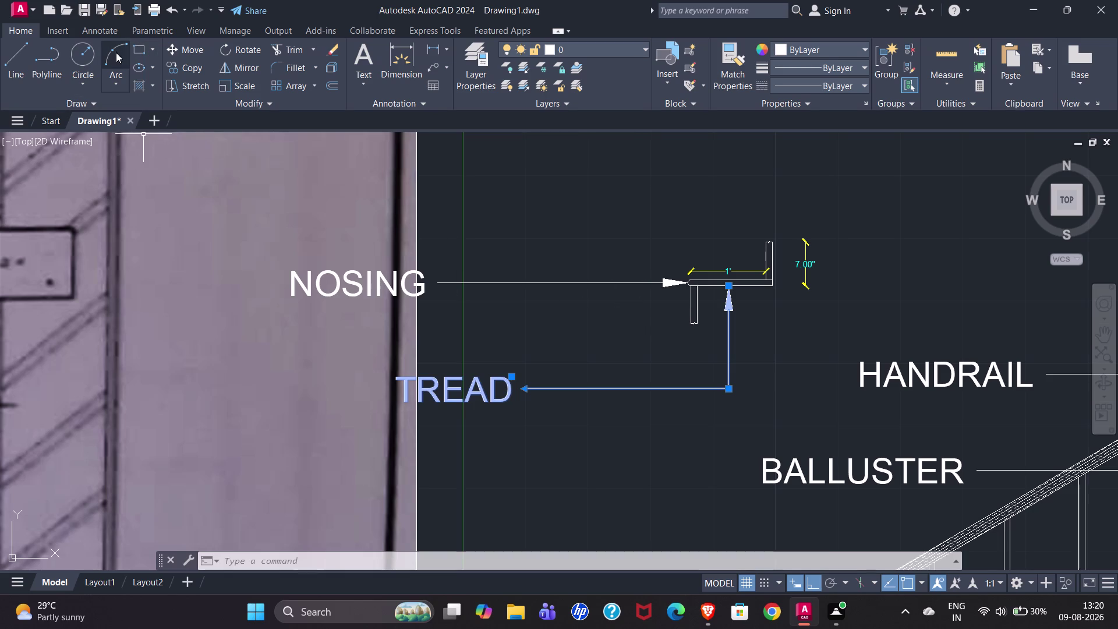
click(435, 66)
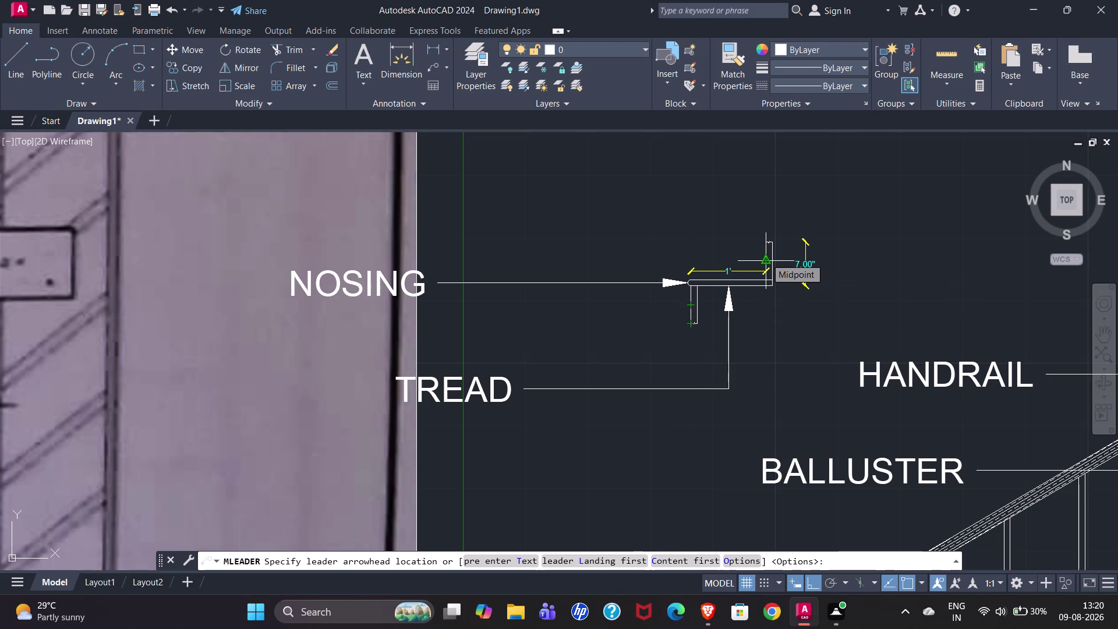
scroll(down, 3)
scroll(down, 3)
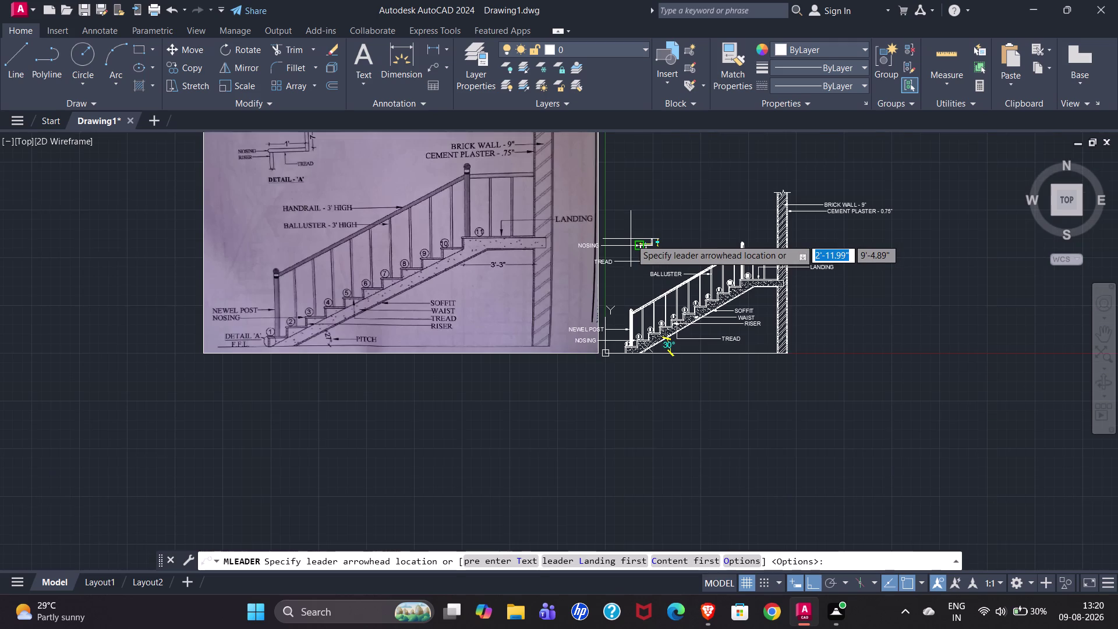
scroll(down, 3)
scroll(up, 3)
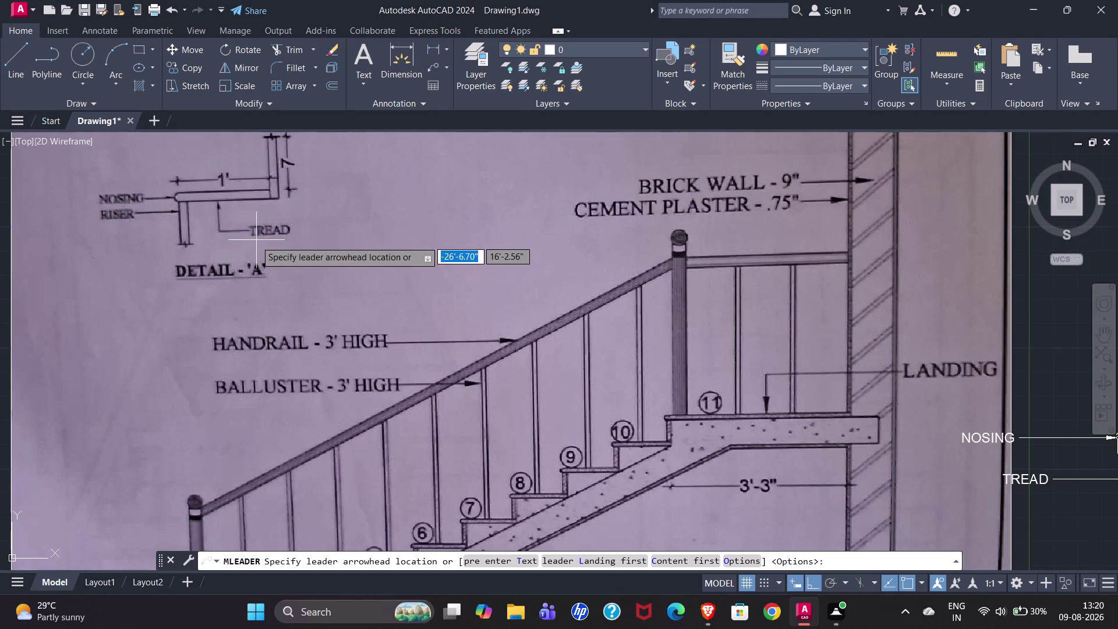
scroll(down, 3)
scroll(up, 3)
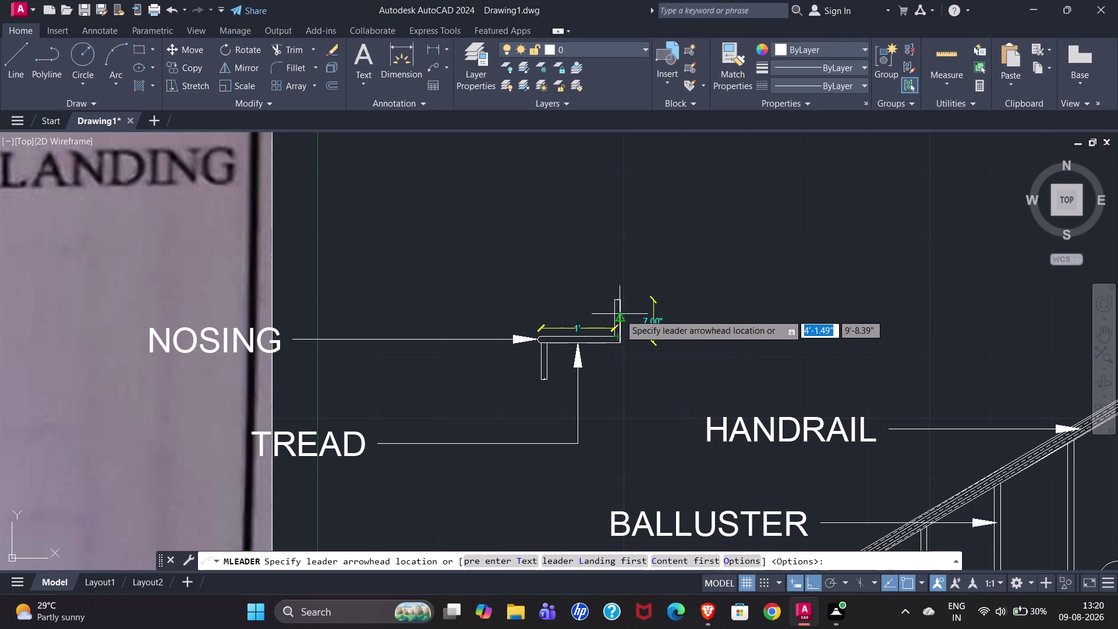
Point the leader at the detail's riser with its label RISER to the right.
click(549, 361)
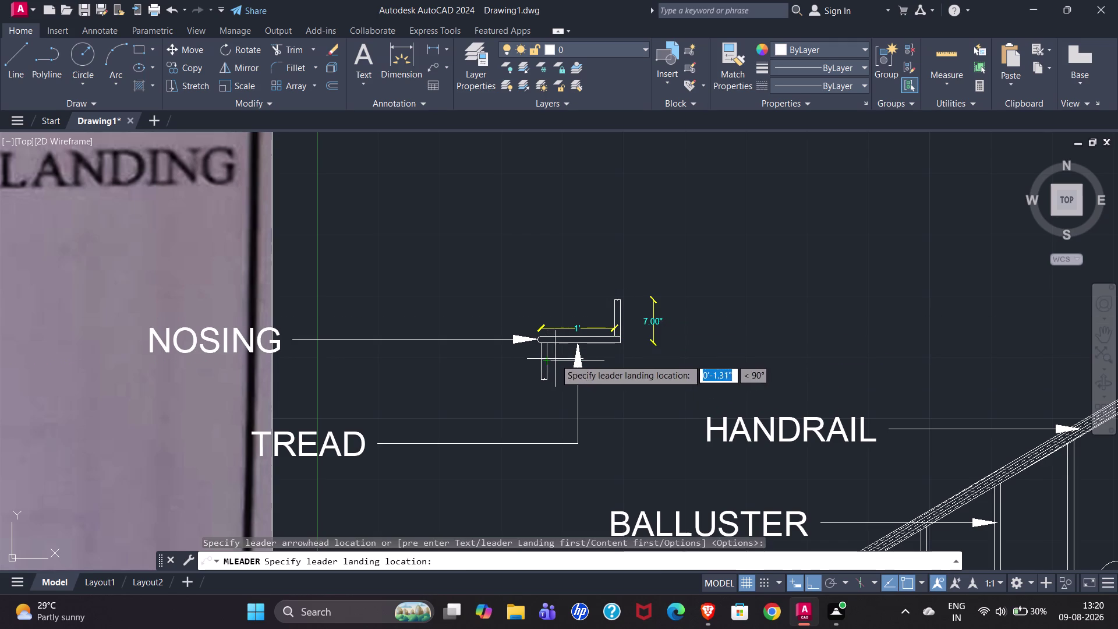
click(697, 356)
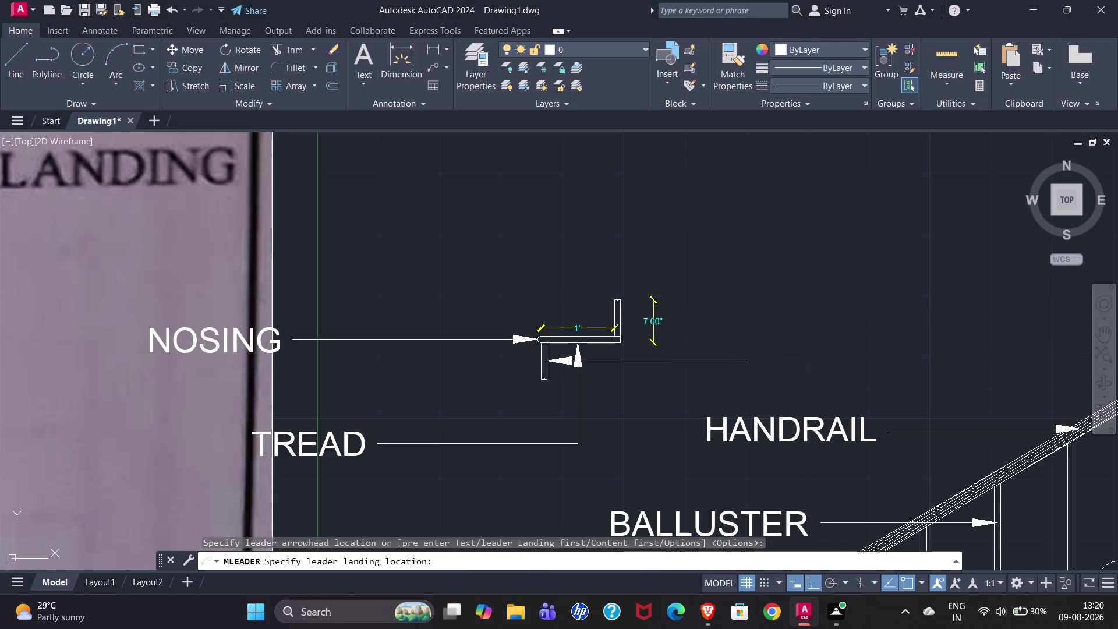
text(RI)
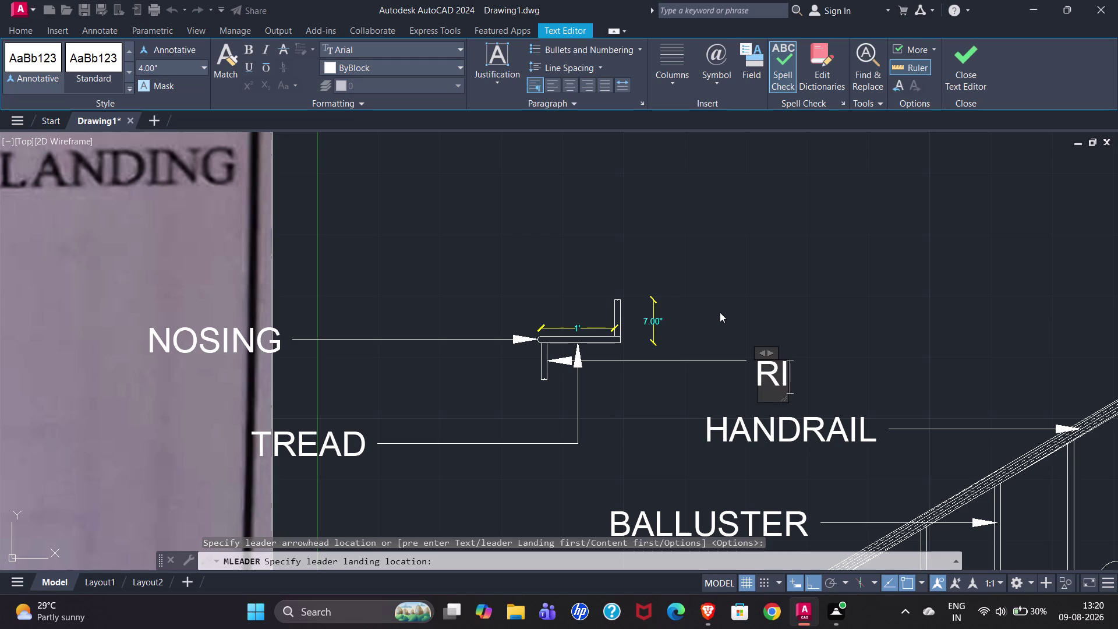
text(SER)
key(Return)
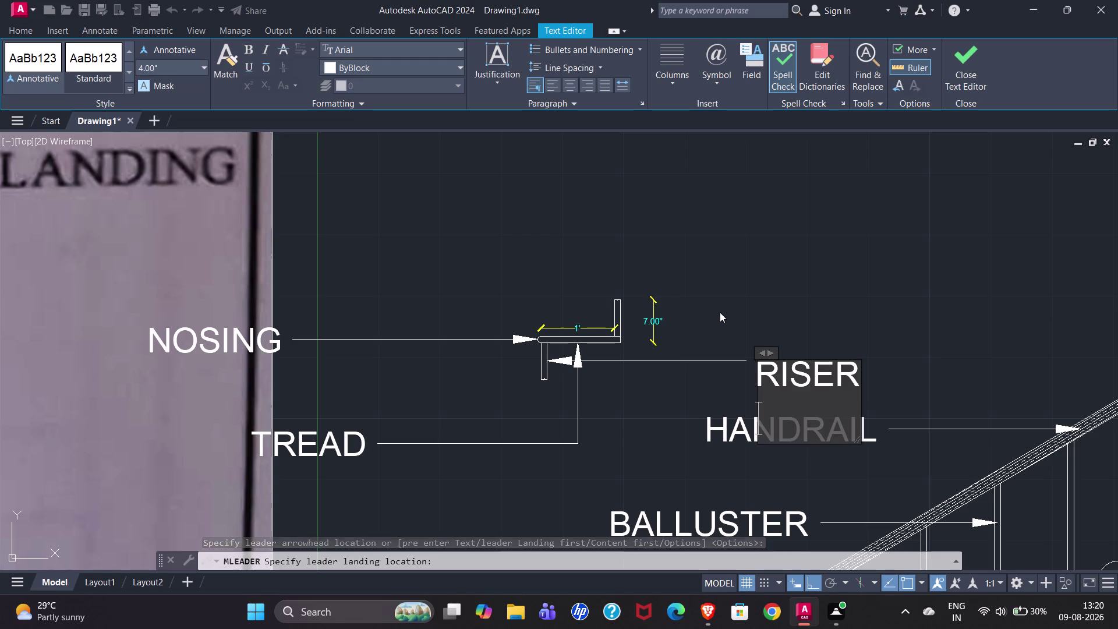
key(BackSpace)
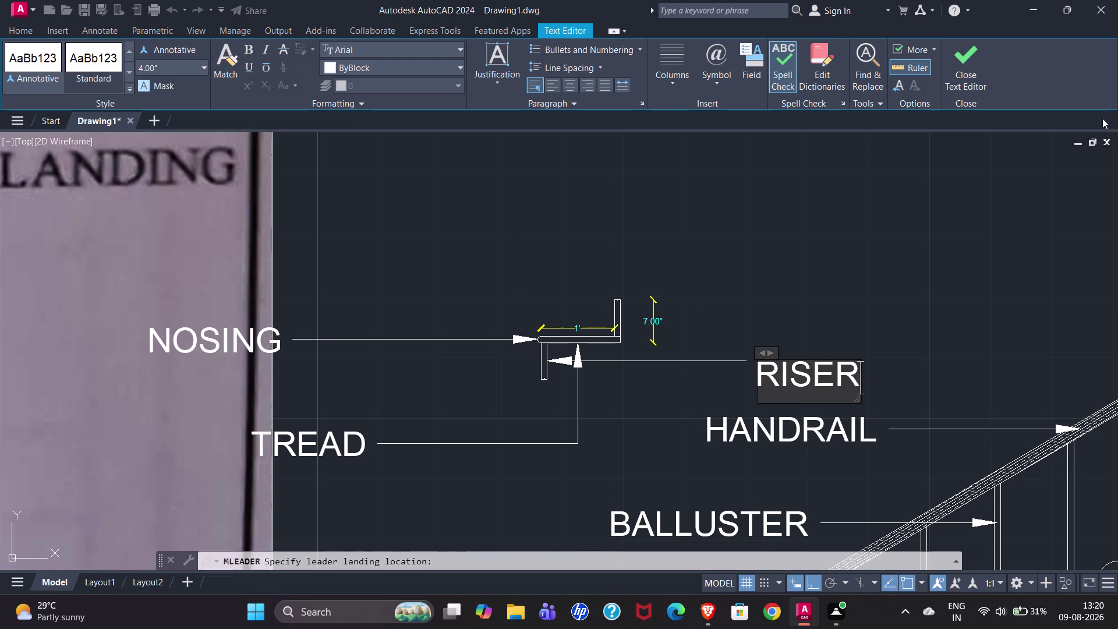
click(971, 77)
scroll(down, 3)
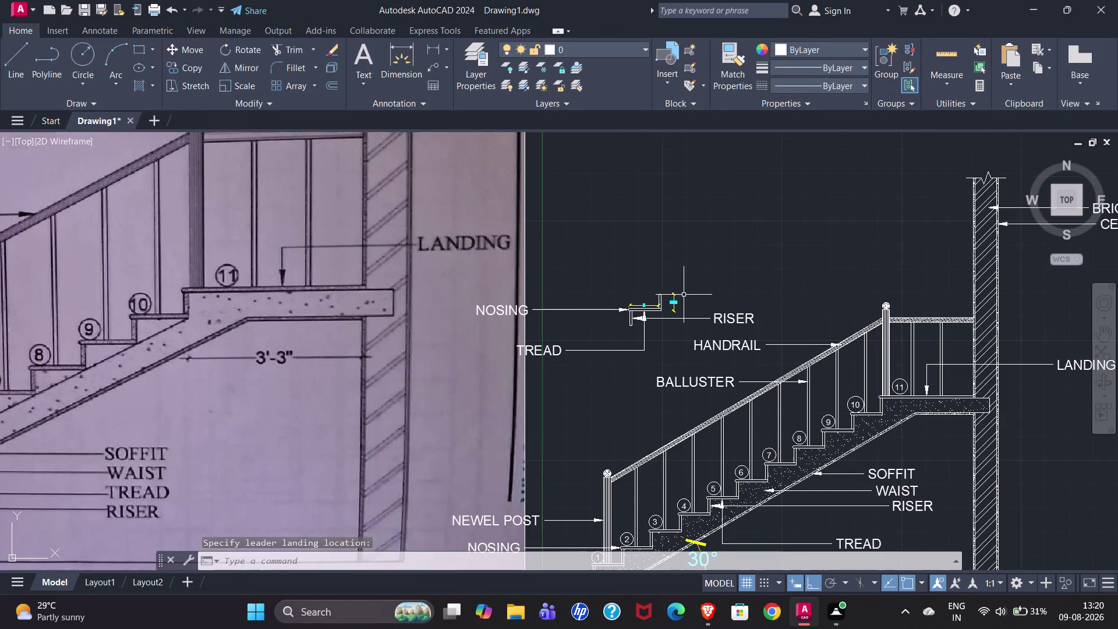
scroll(down, 3)
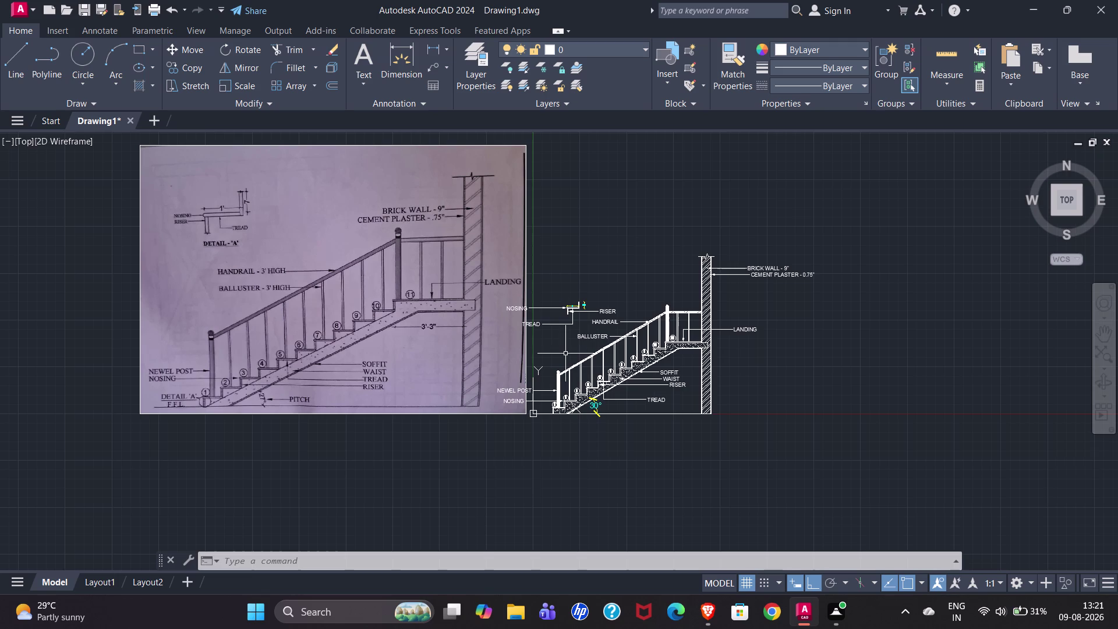
scroll(up, 3)
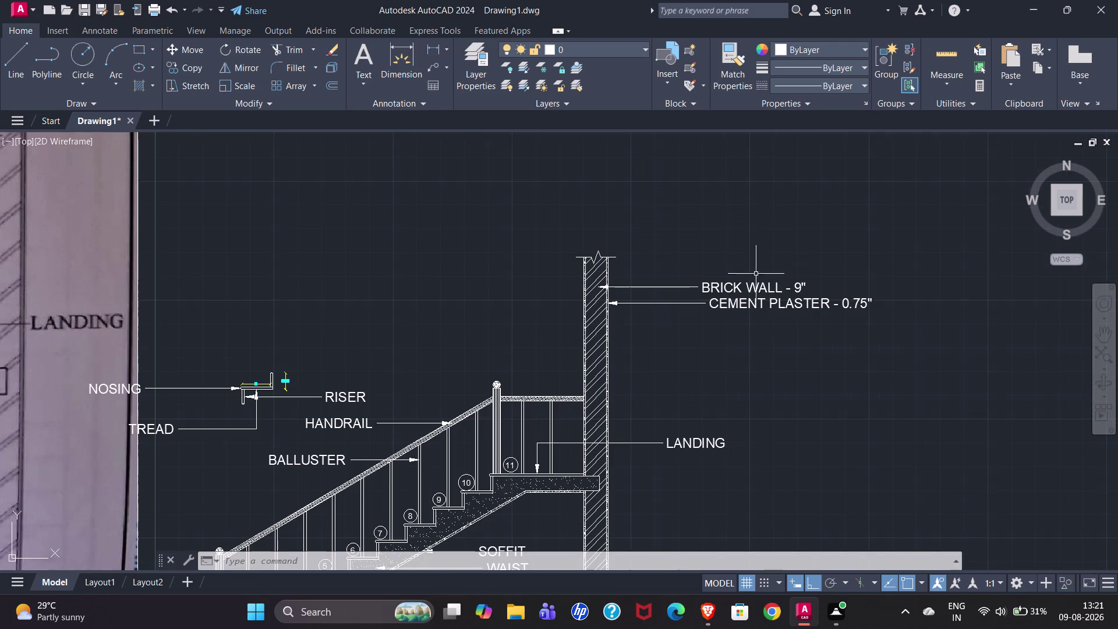
Align the BRICK WALL, CEMENT PLASTER and LANDING callouts vertically with MLEADERALIGN.
text(ML)
key(a)
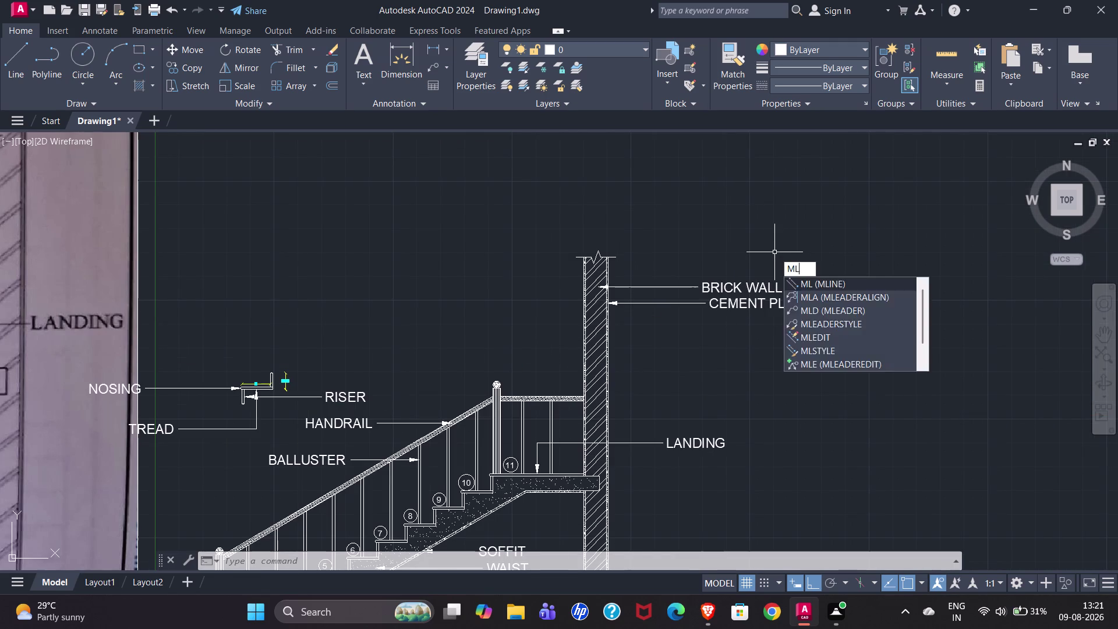
key(Return)
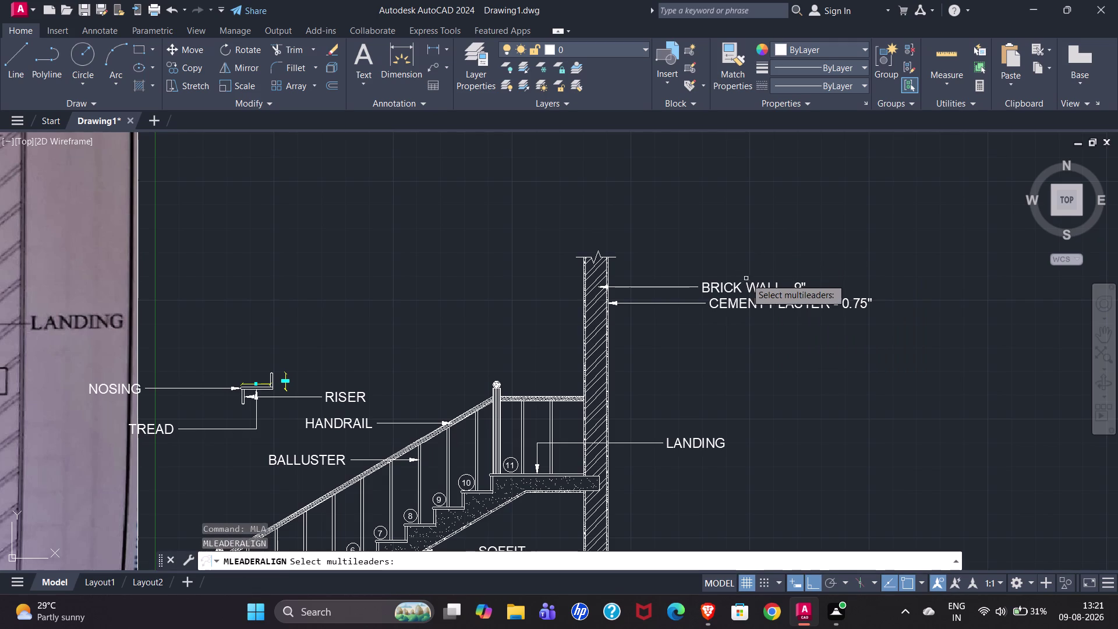
scroll(down, 3)
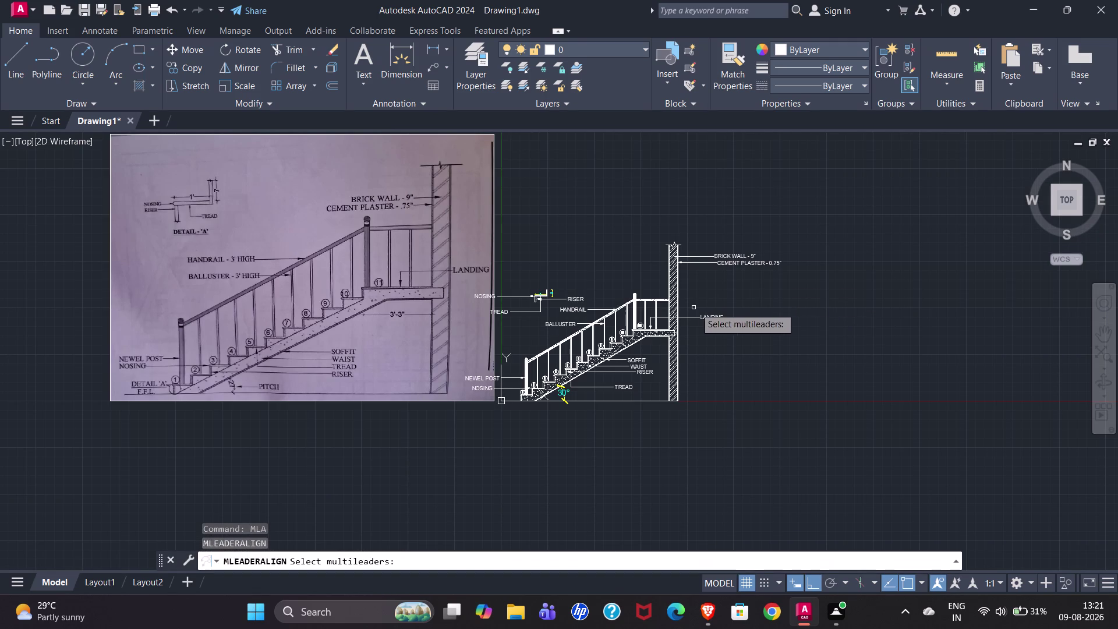
scroll(up, 3)
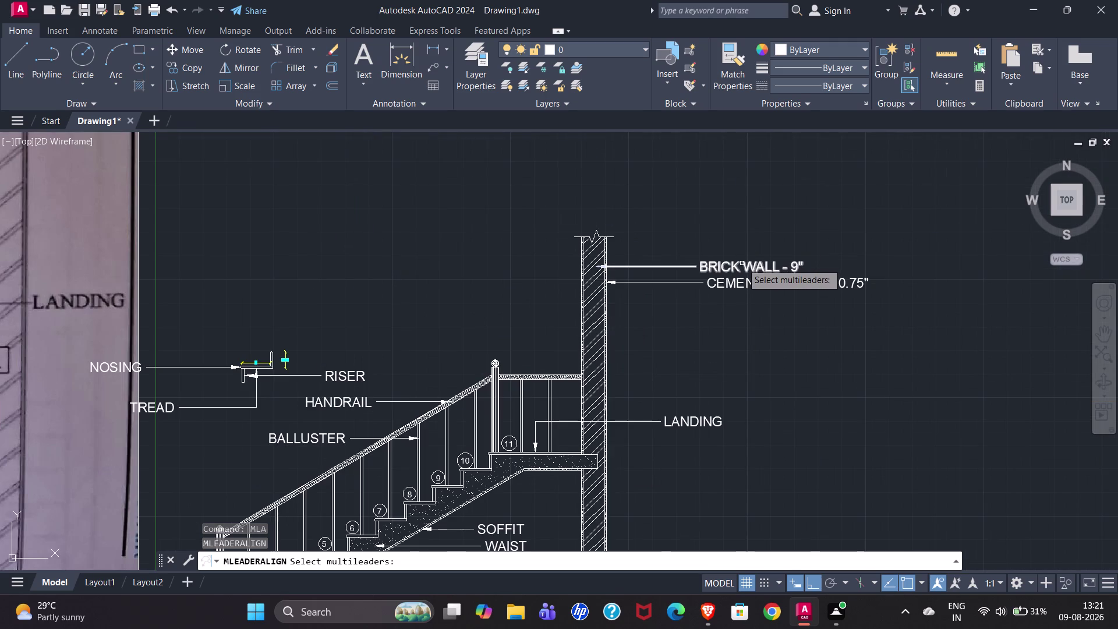
click(742, 263)
click(751, 284)
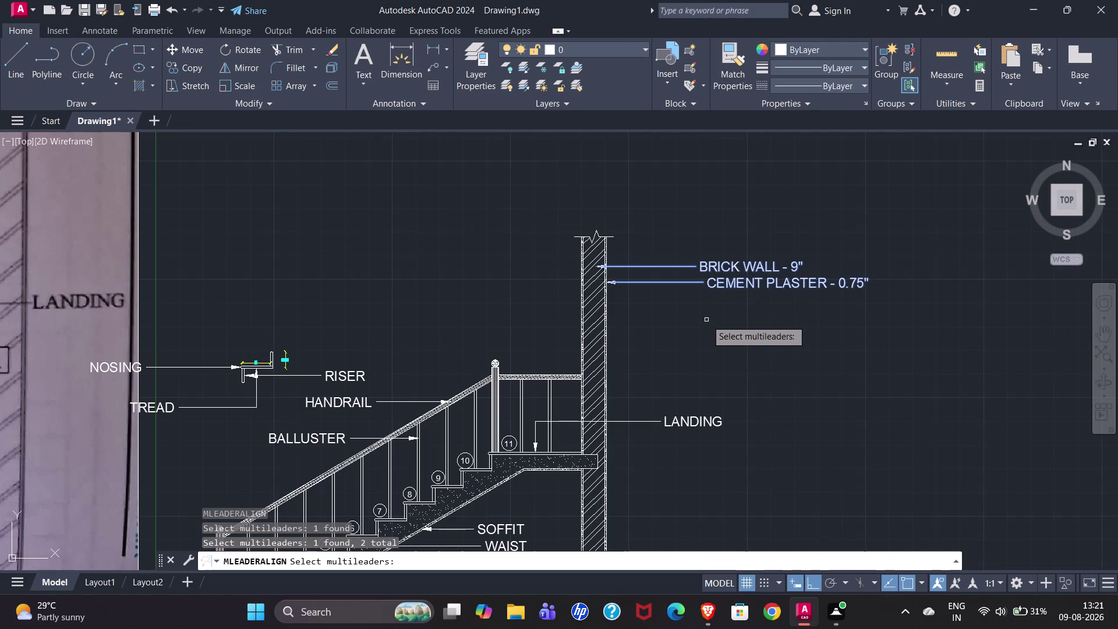
click(692, 419)
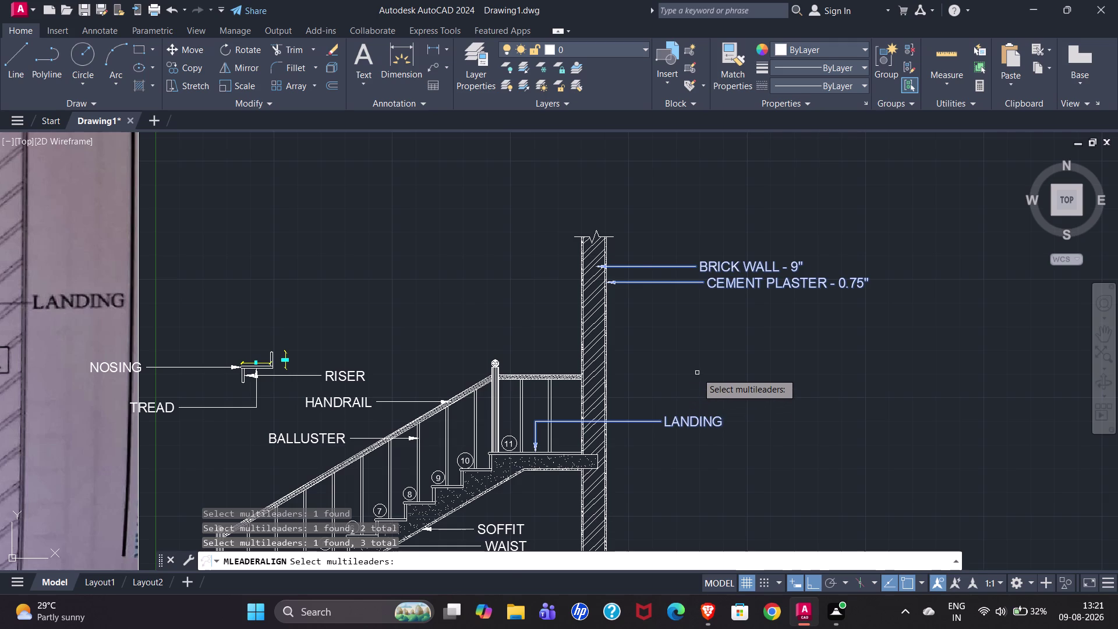
key(Return)
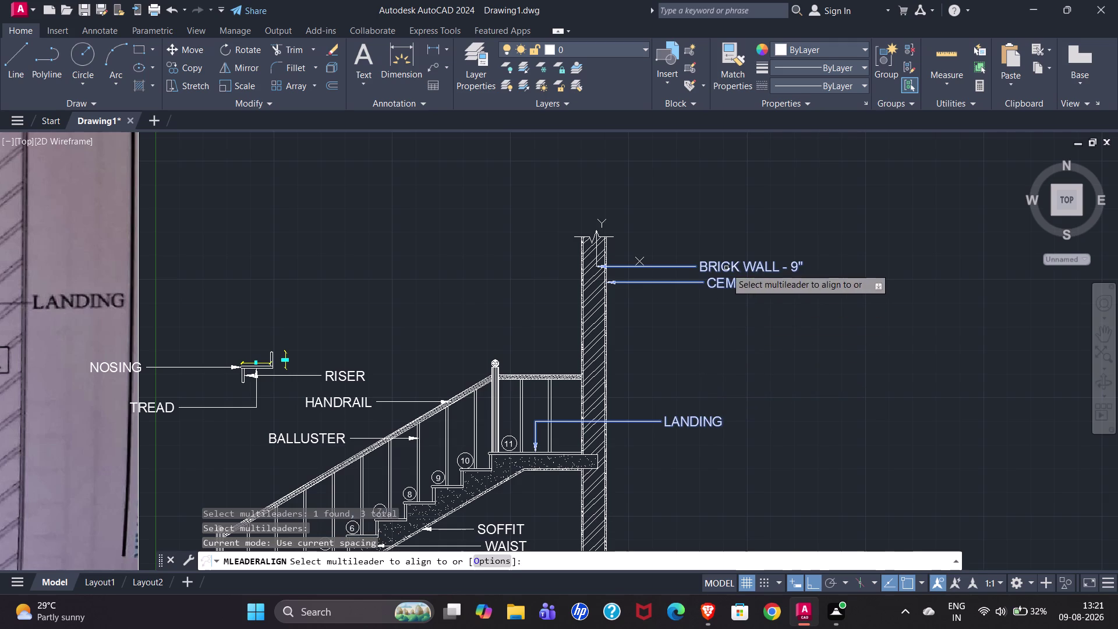
drag(726, 268, 695, 133)
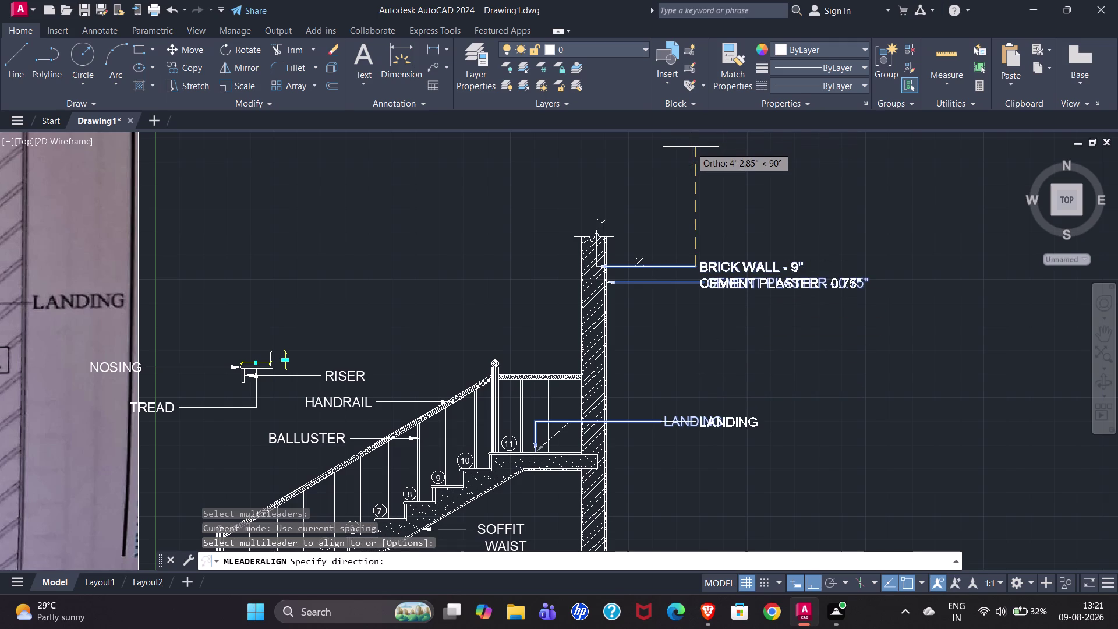
click(690, 147)
scroll(down, 3)
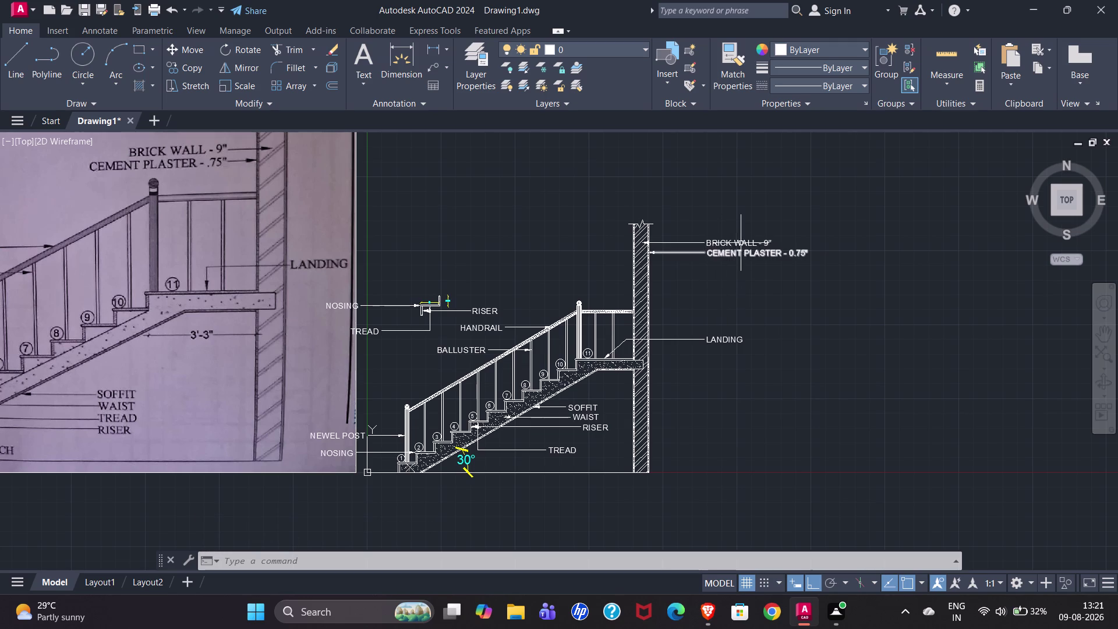
Undo that alignment and select only the BRICK WALL and CEMENT PLASTER callouts.
key(Escape)
key(ctrl+z)
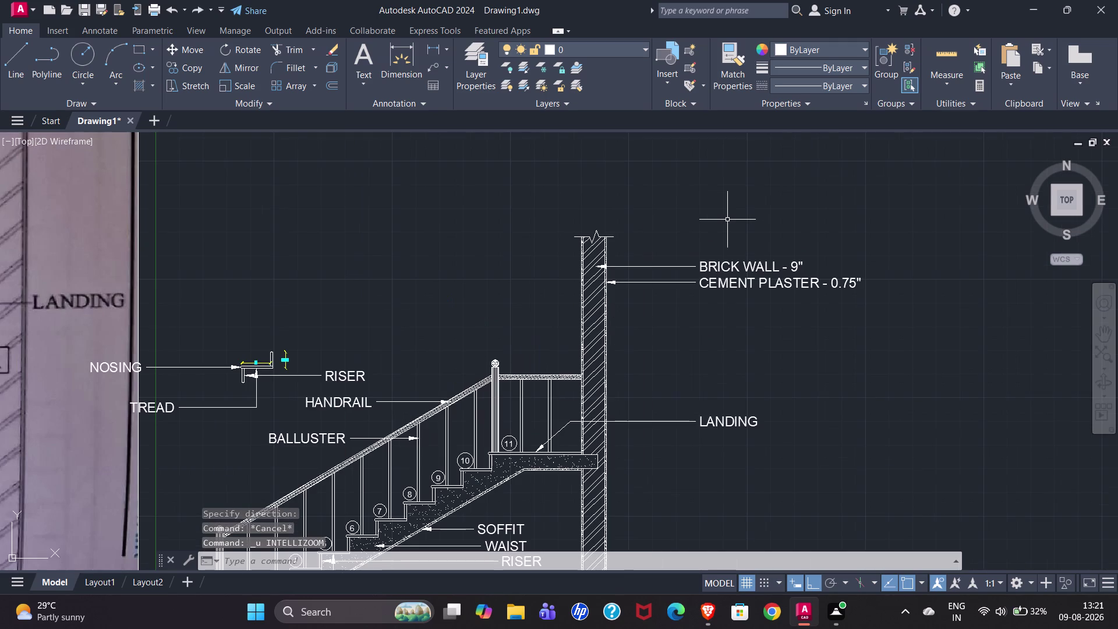
key(ctrl+z)
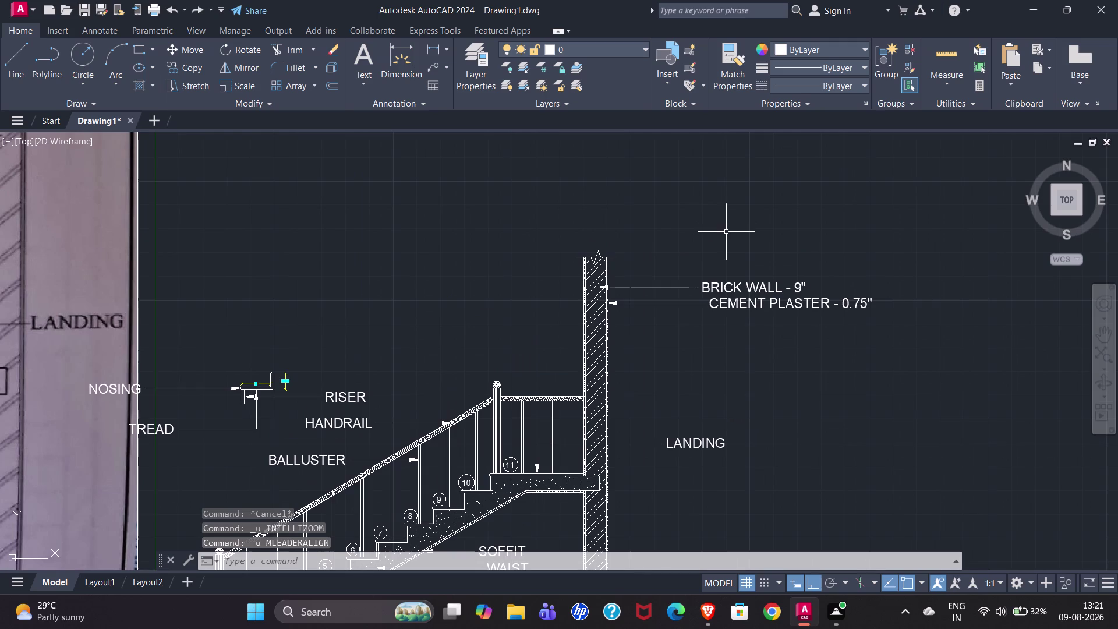
click(722, 285)
click(736, 307)
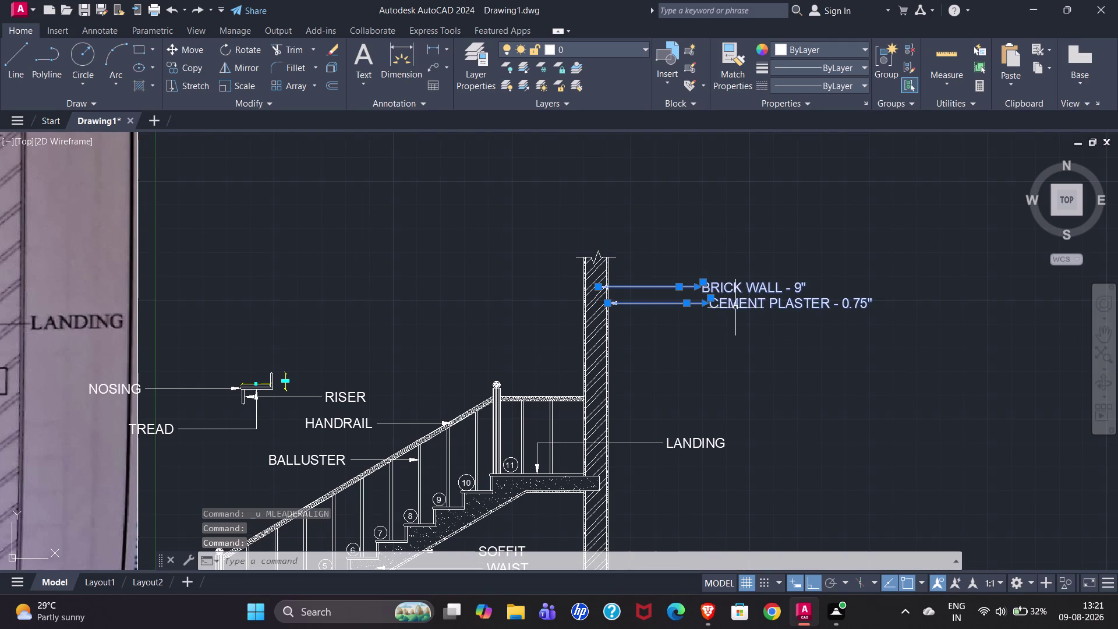
text(ML)
key(s)
key(BackSpace)
key(a)
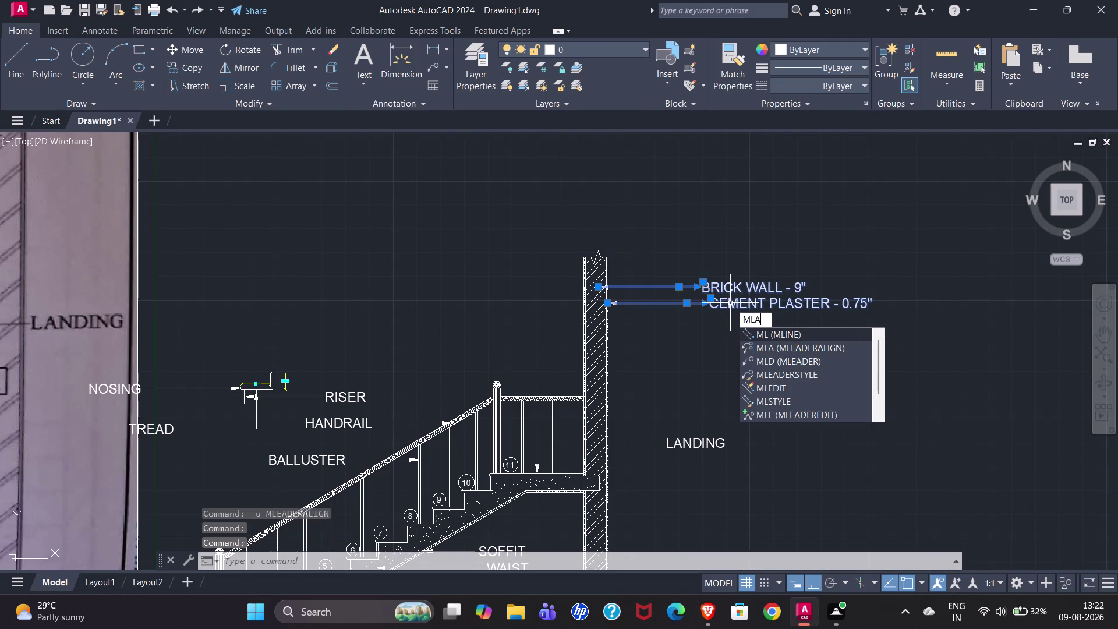
key(Return)
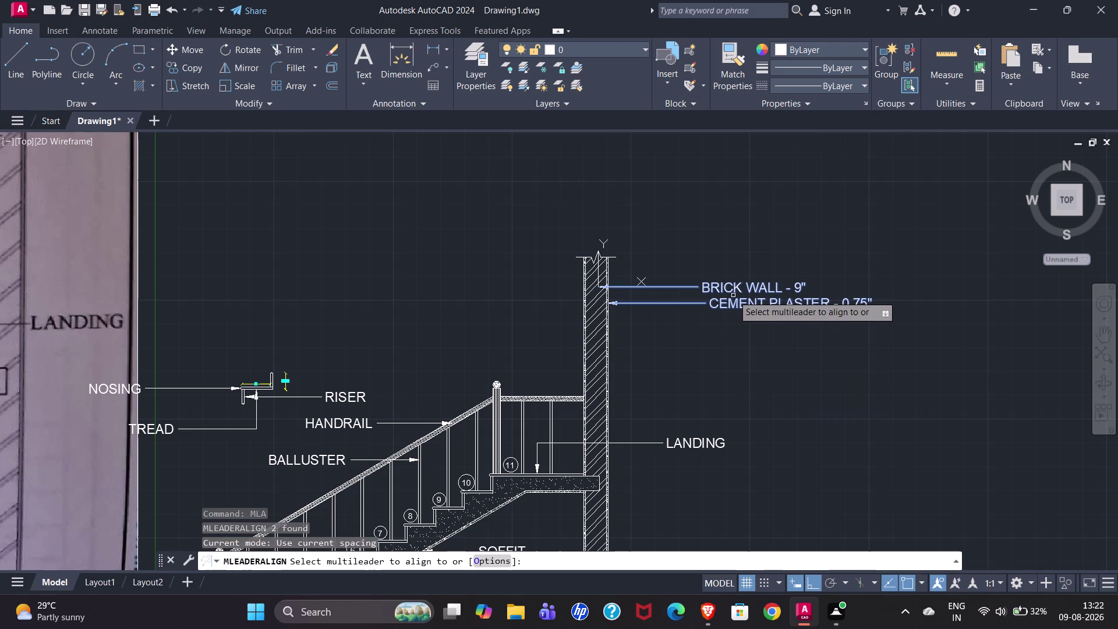
key(Escape)
Rerun MLA on the two wall callouts, aligning vertically to BRICK WALL.
text(ML)
key(a)
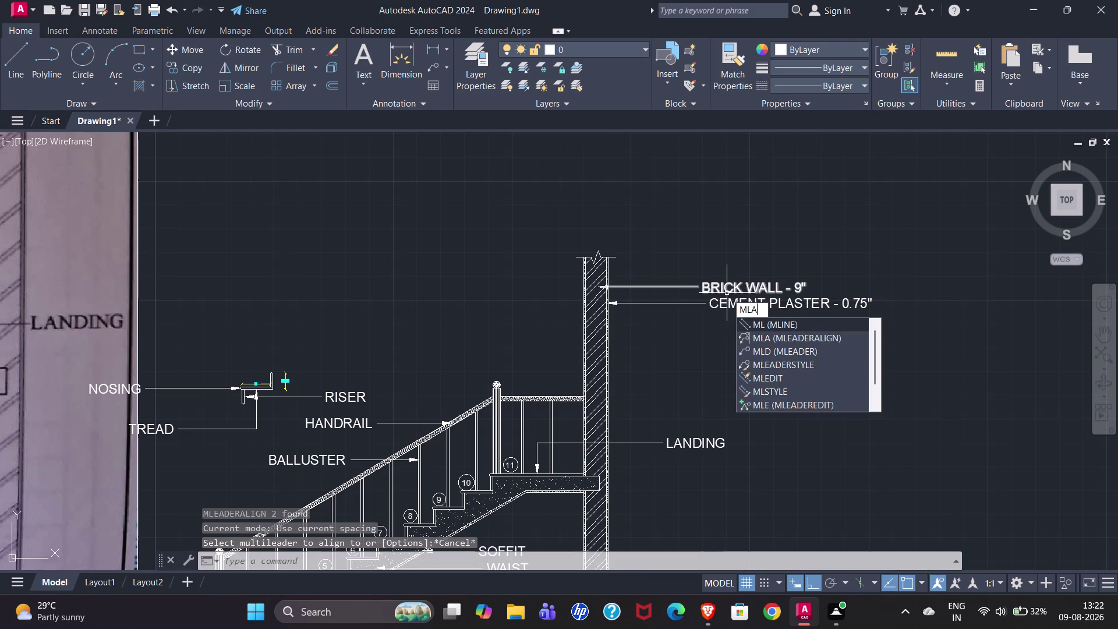
key(Return)
click(725, 286)
click(734, 301)
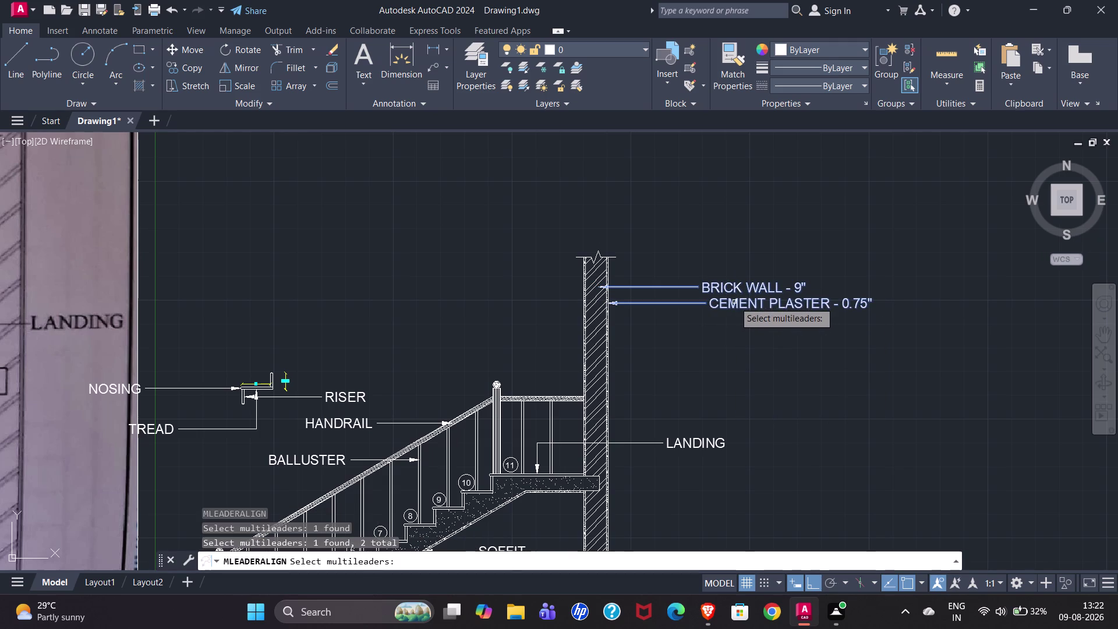
key(Return)
drag(715, 294, 698, 132)
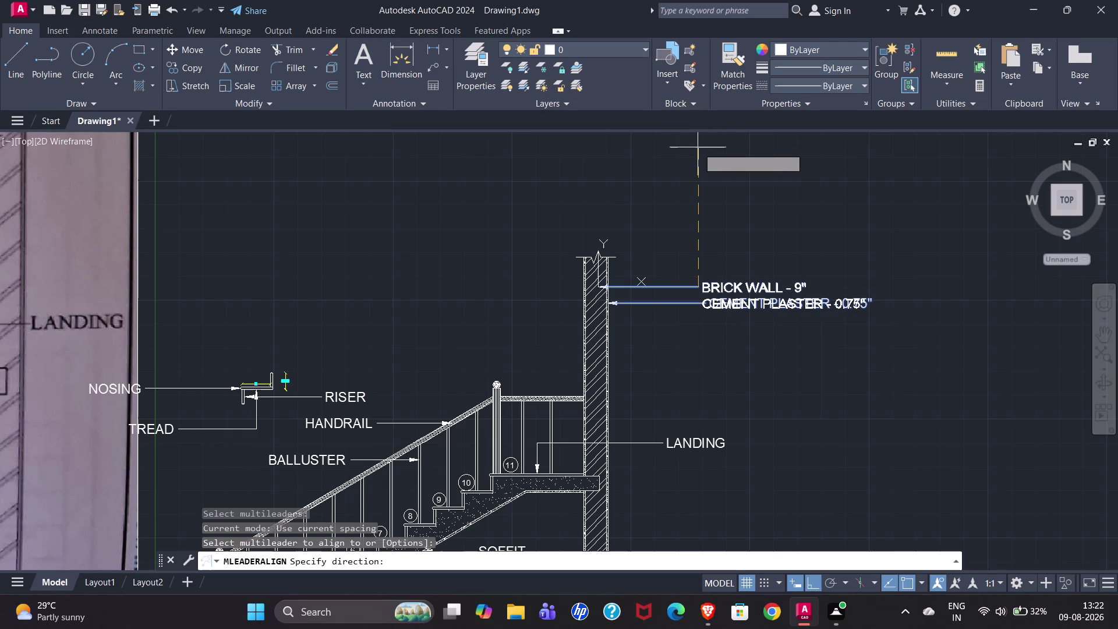
click(697, 148)
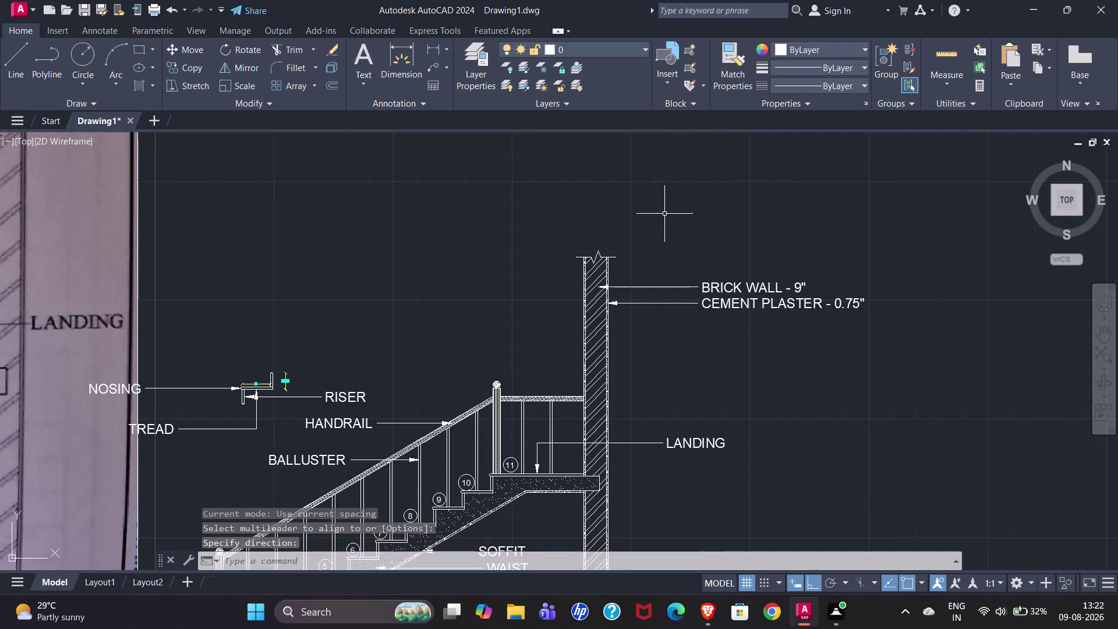
scroll(down, 3)
scroll(down, 3)
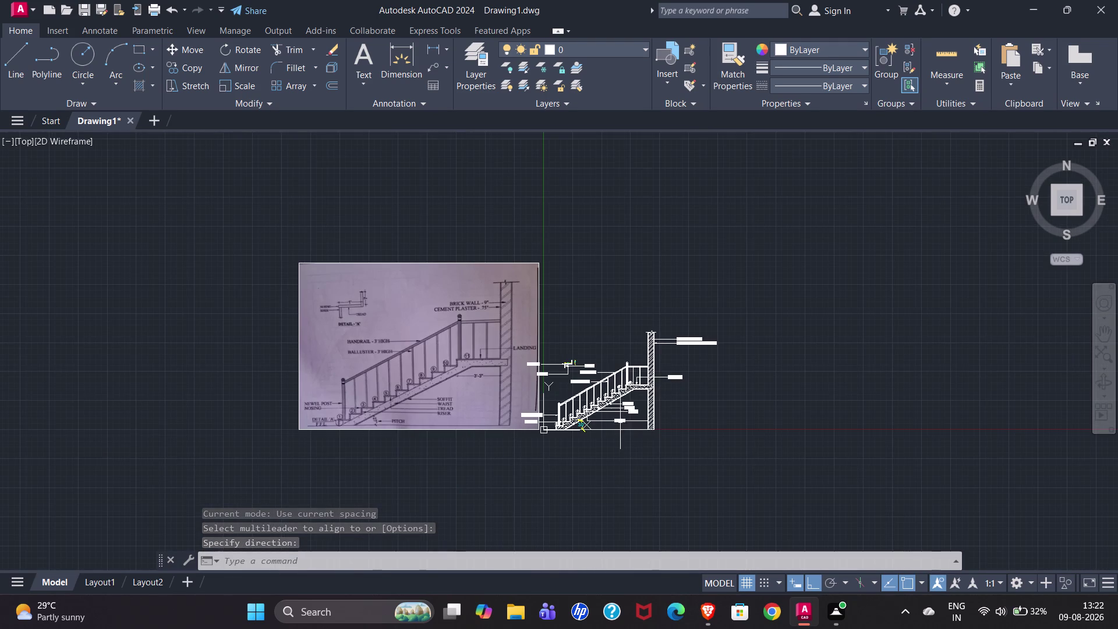
Run MLA and select the SOFFIT, WAIST and RISER callouts.
scroll(up, 3)
text(M)
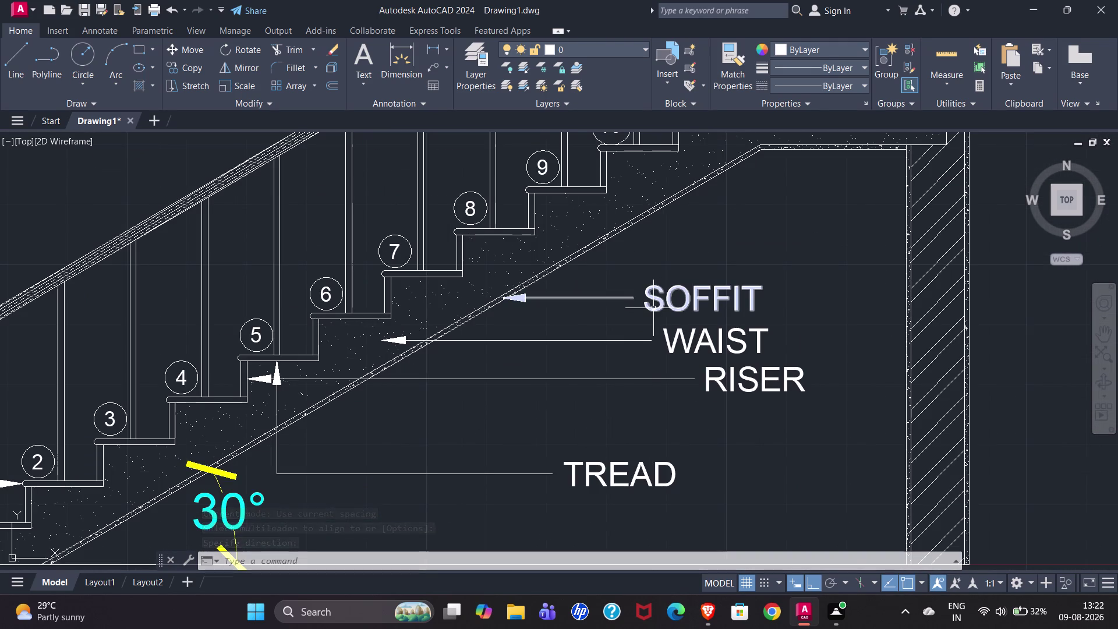
text(LA)
key(Return)
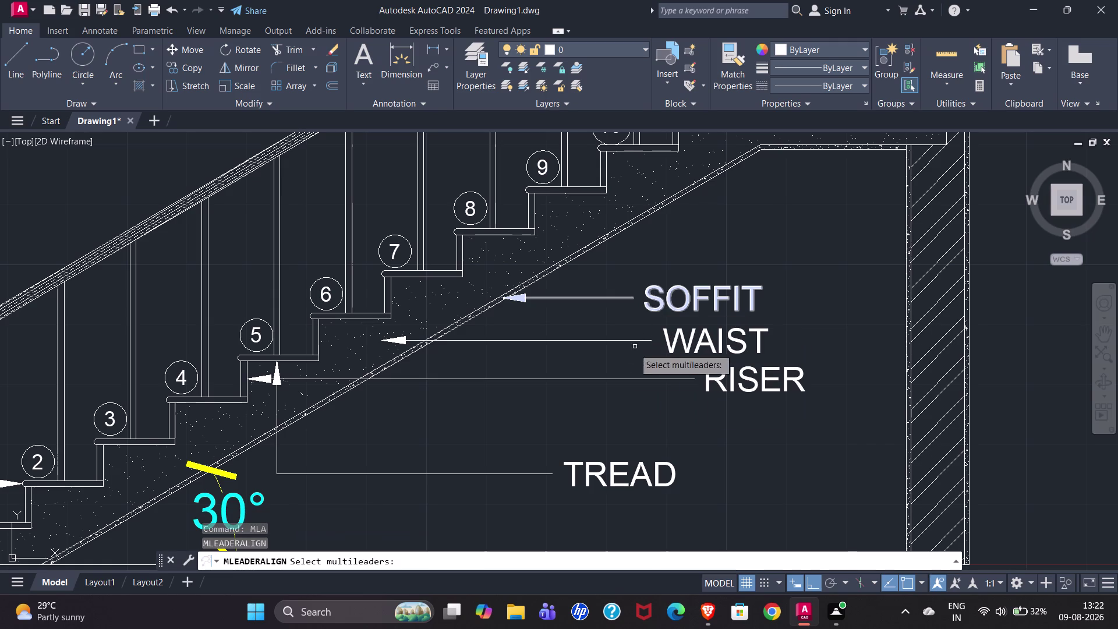
click(699, 302)
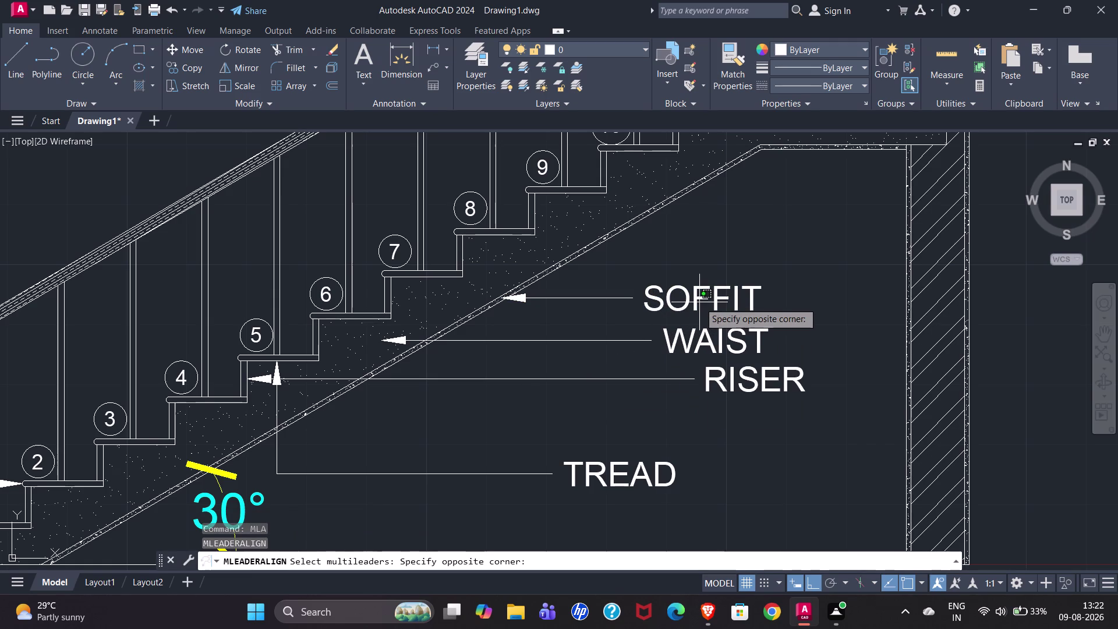
click(694, 299)
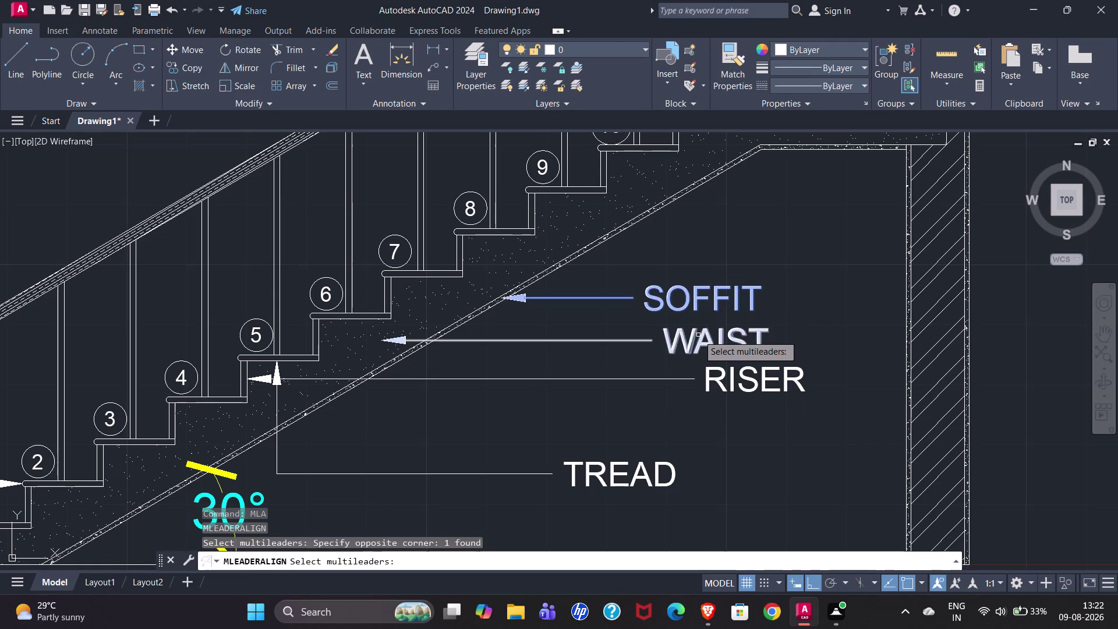
click(698, 334)
click(727, 373)
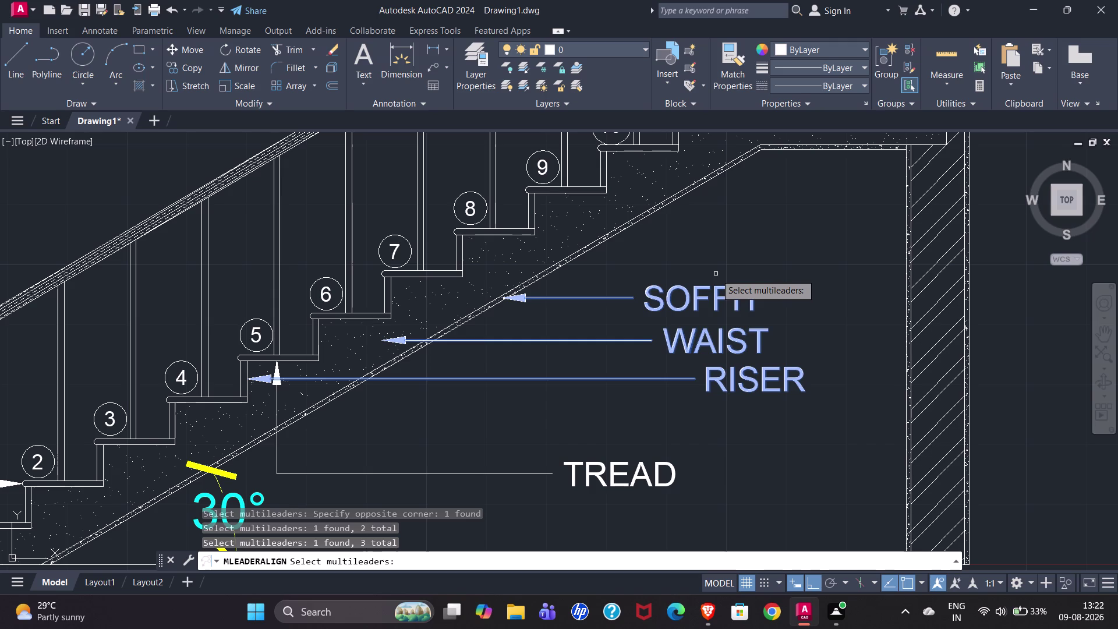
key(Return)
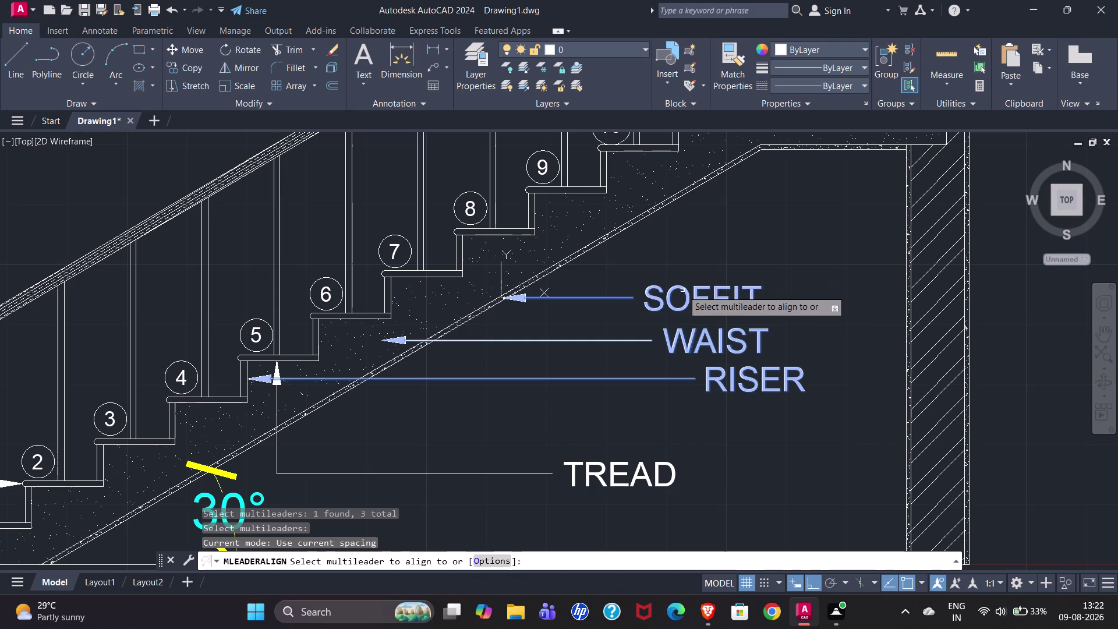
Align the selected callouts vertically using SOFFIT as the reference.
drag(683, 294, 632, 133)
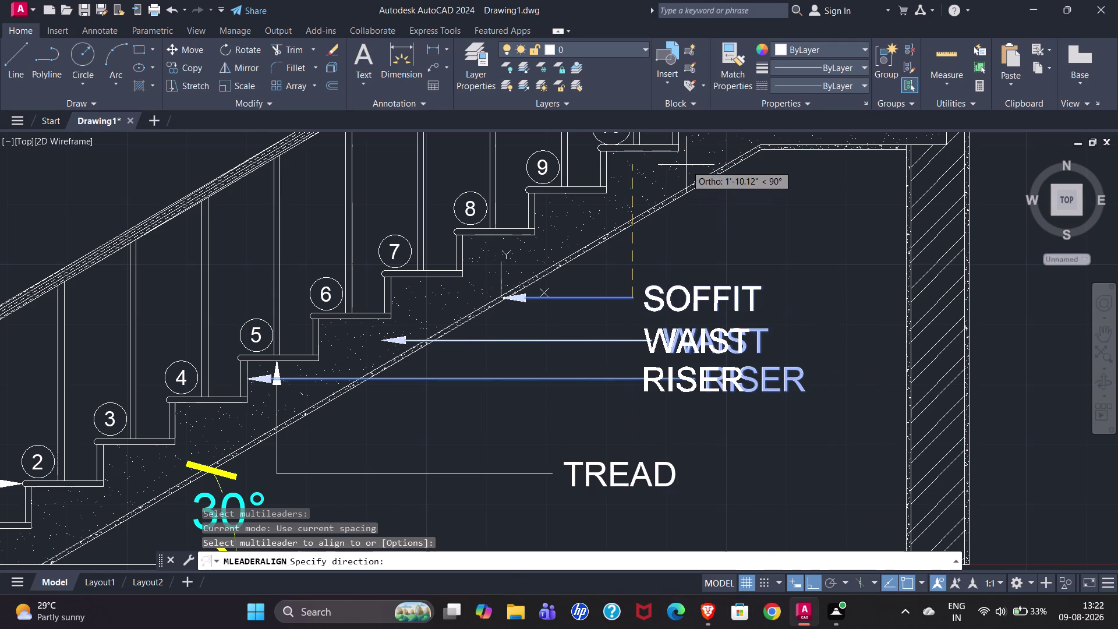
click(685, 167)
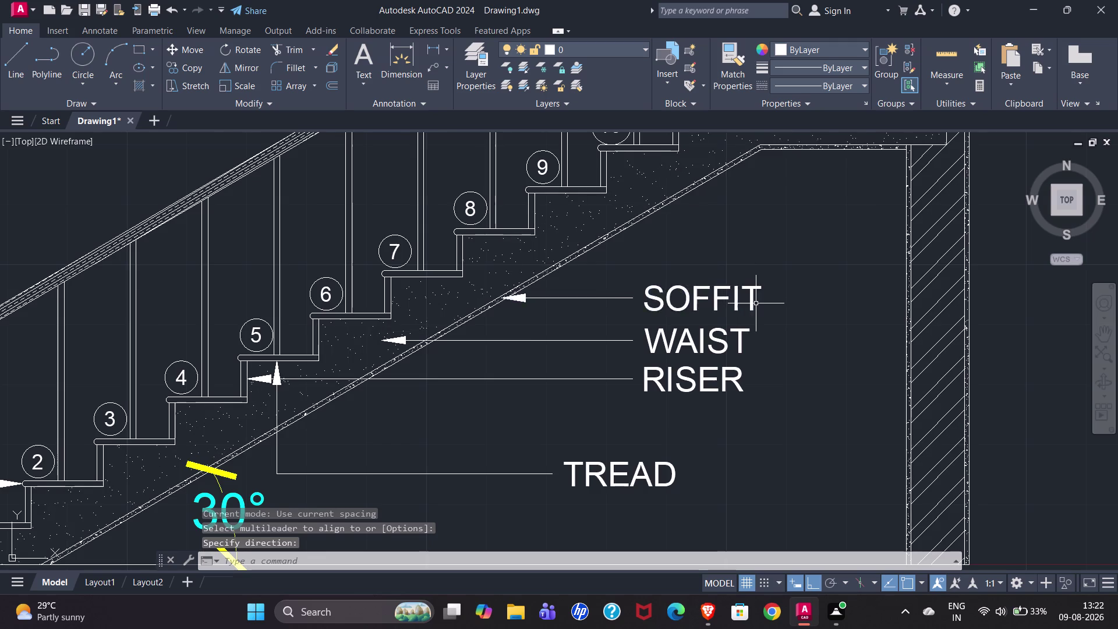
scroll(down, 3)
scroll(down, 3)
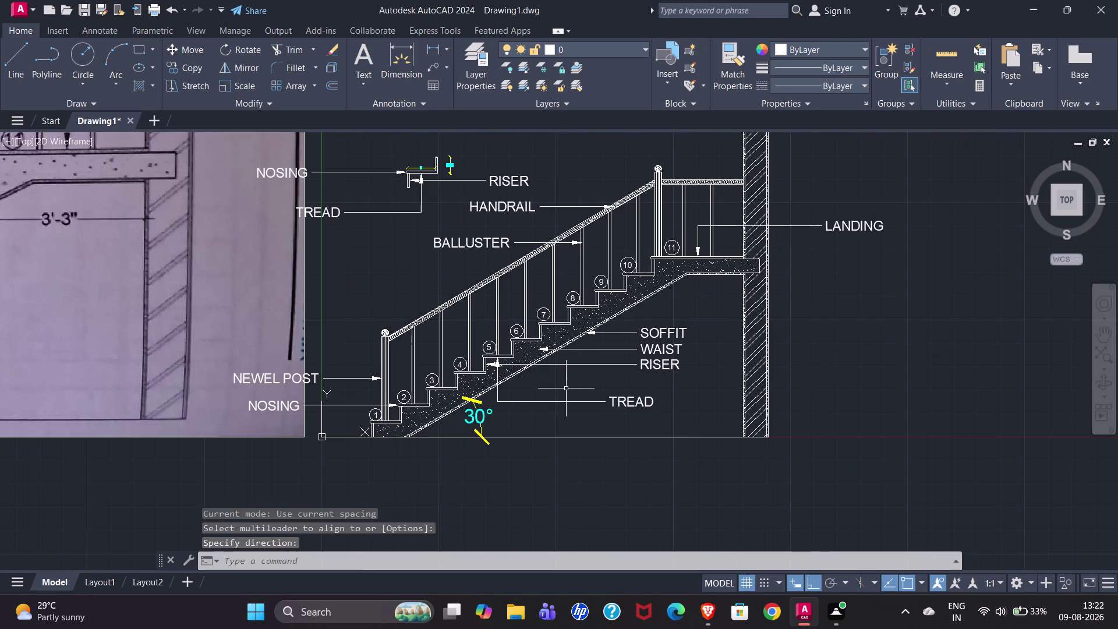
scroll(down, 3)
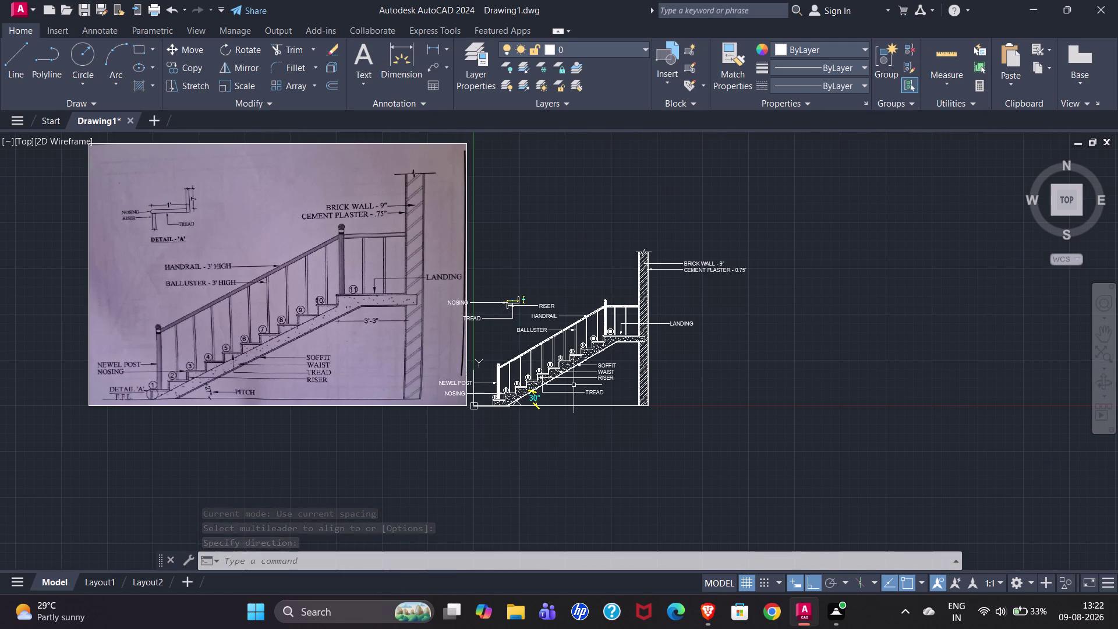
Stretch the TREAD callout's landing rightward so its text sits beneath RISER.
scroll(up, 3)
scroll(up, 3)
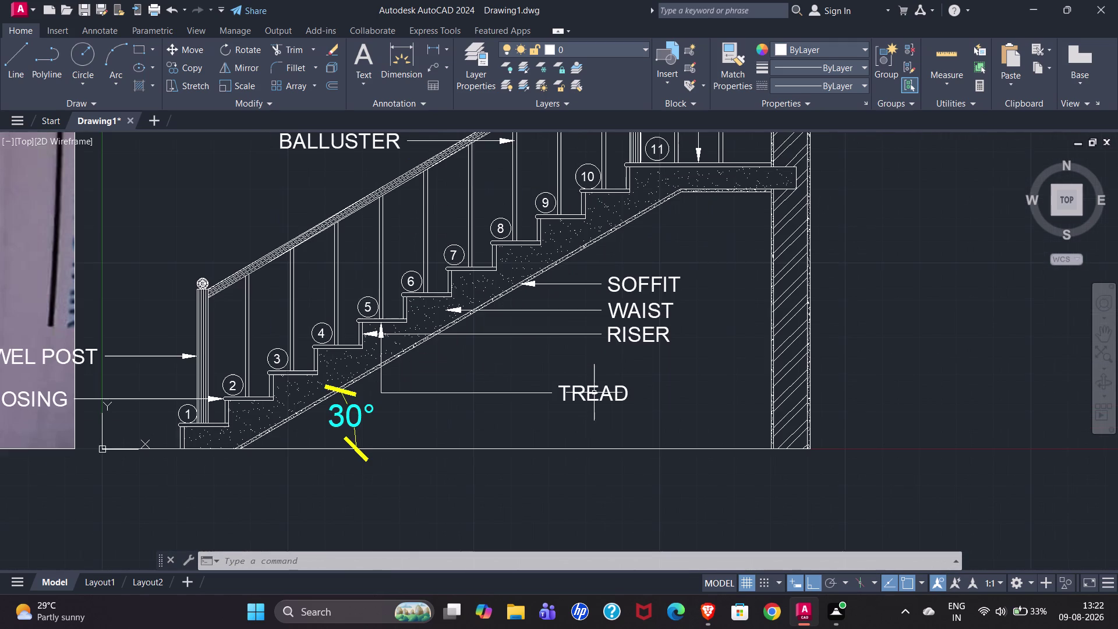
click(606, 393)
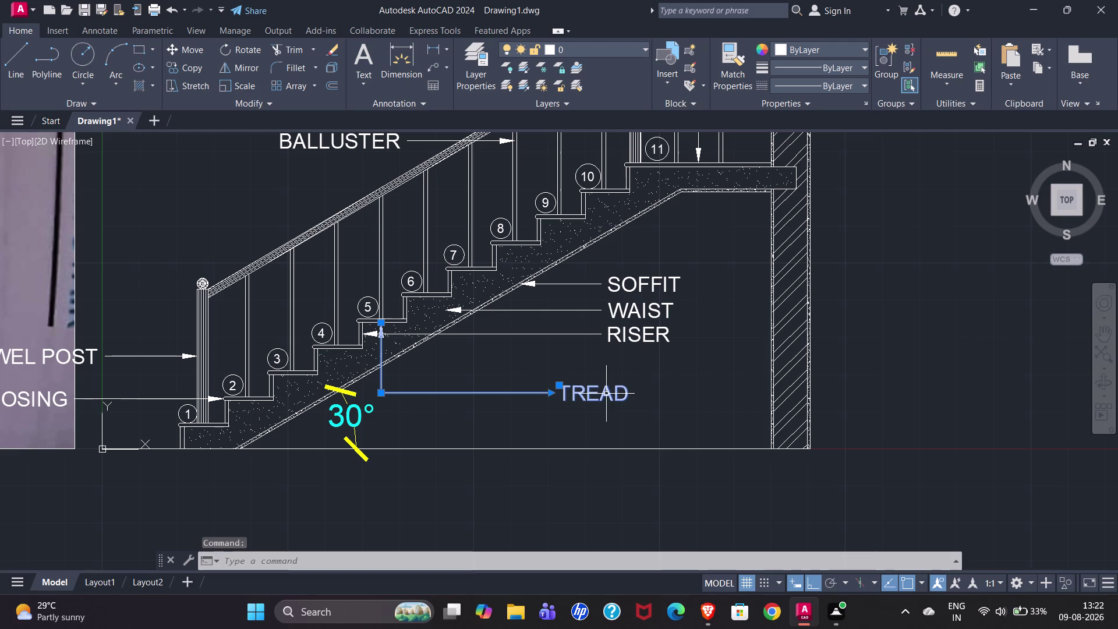
click(553, 393)
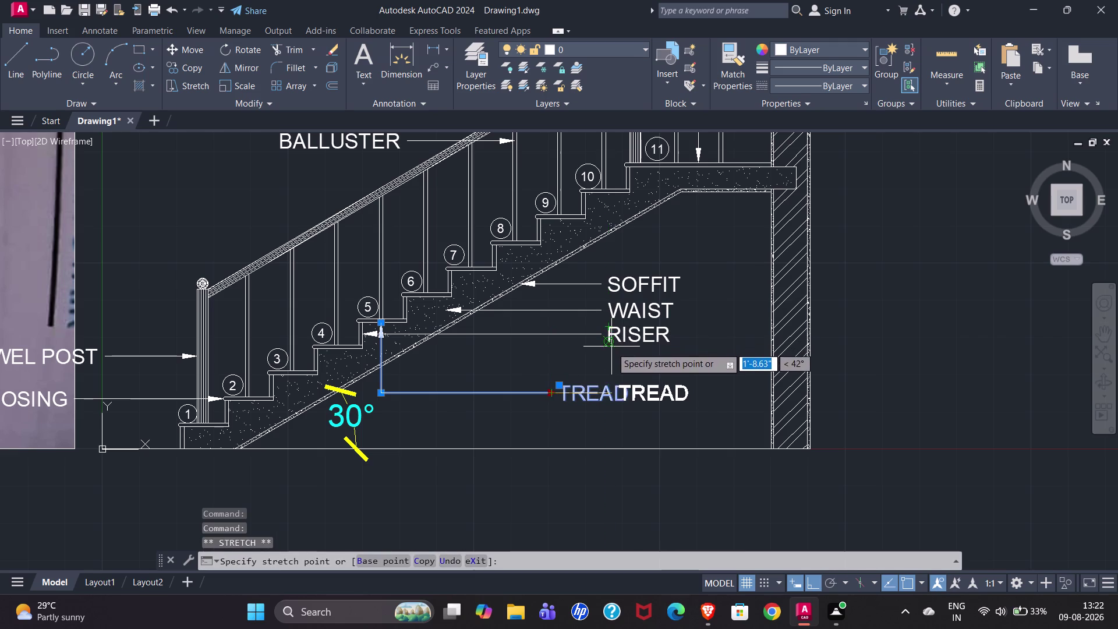
click(611, 371)
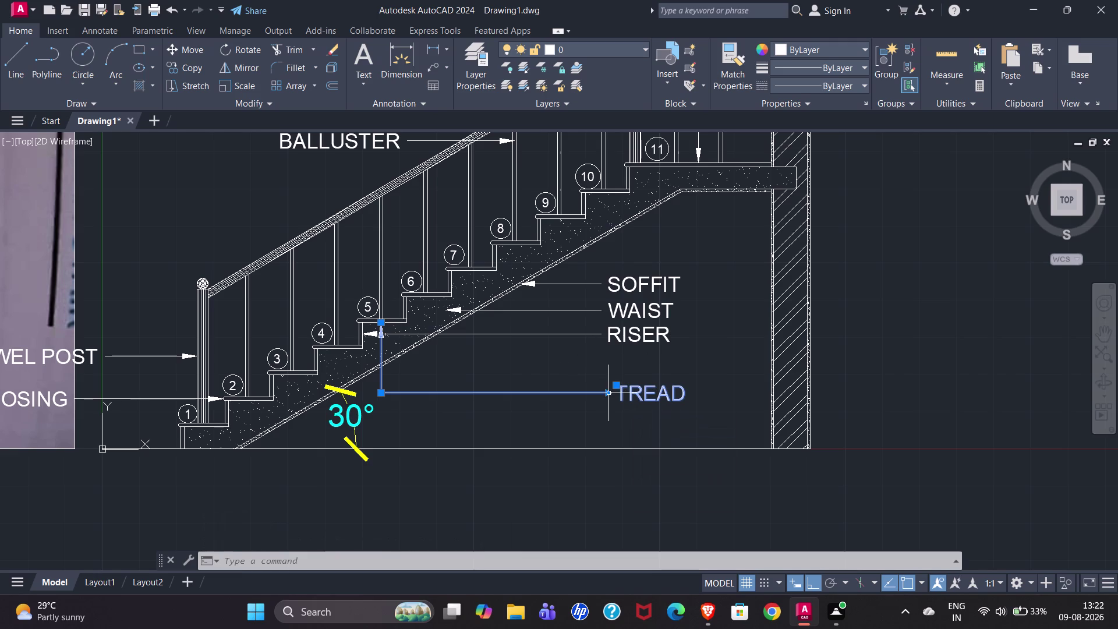
drag(609, 394, 595, 394)
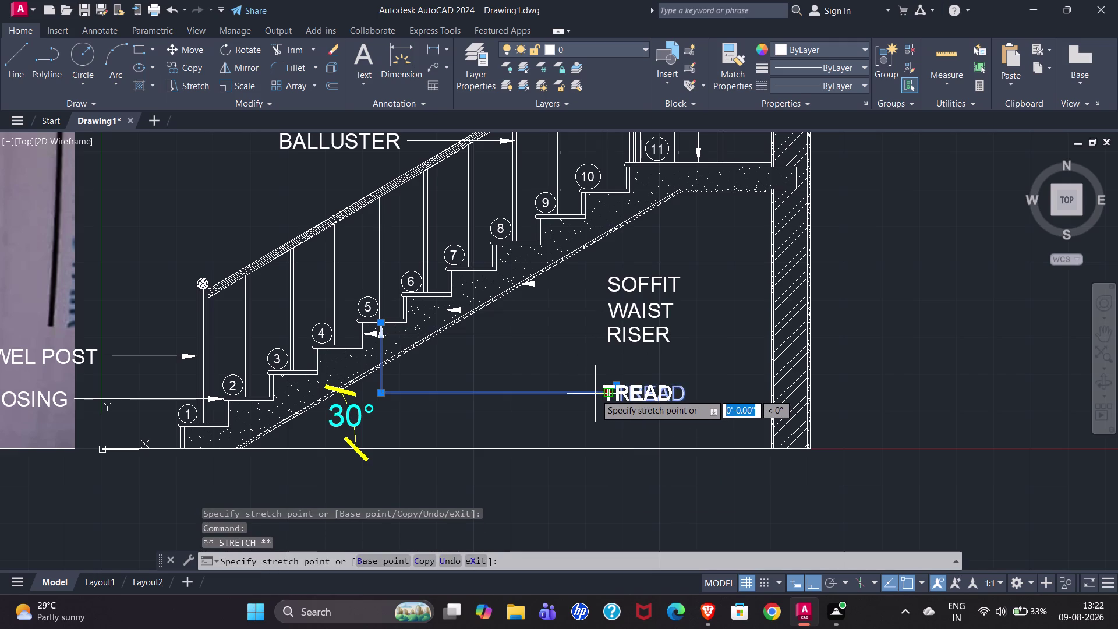
drag(595, 394, 598, 362)
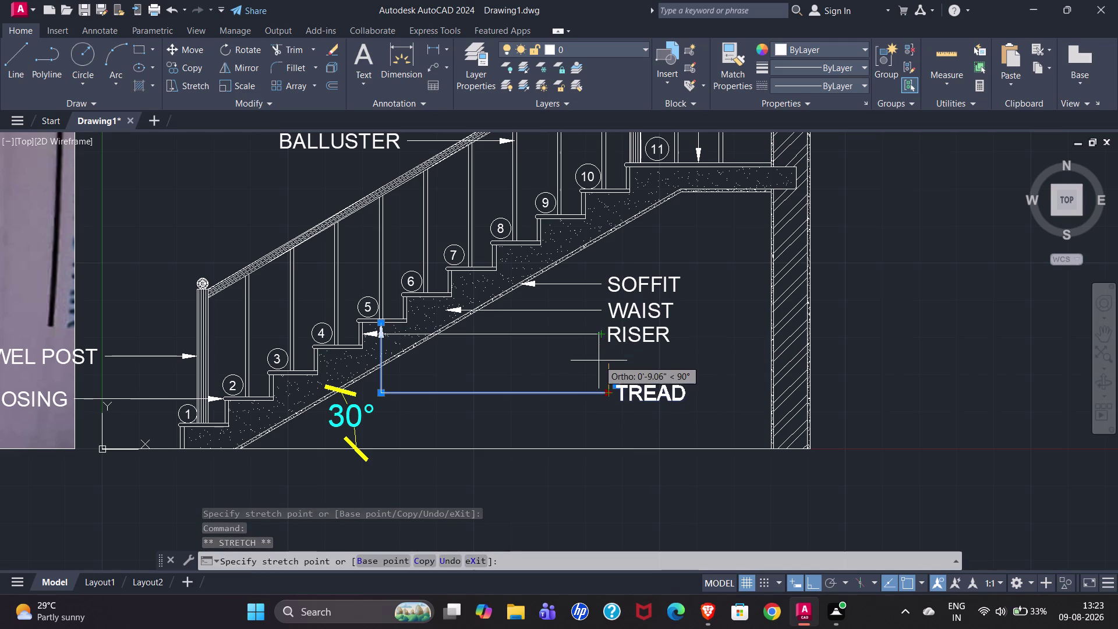
drag(599, 362, 598, 389)
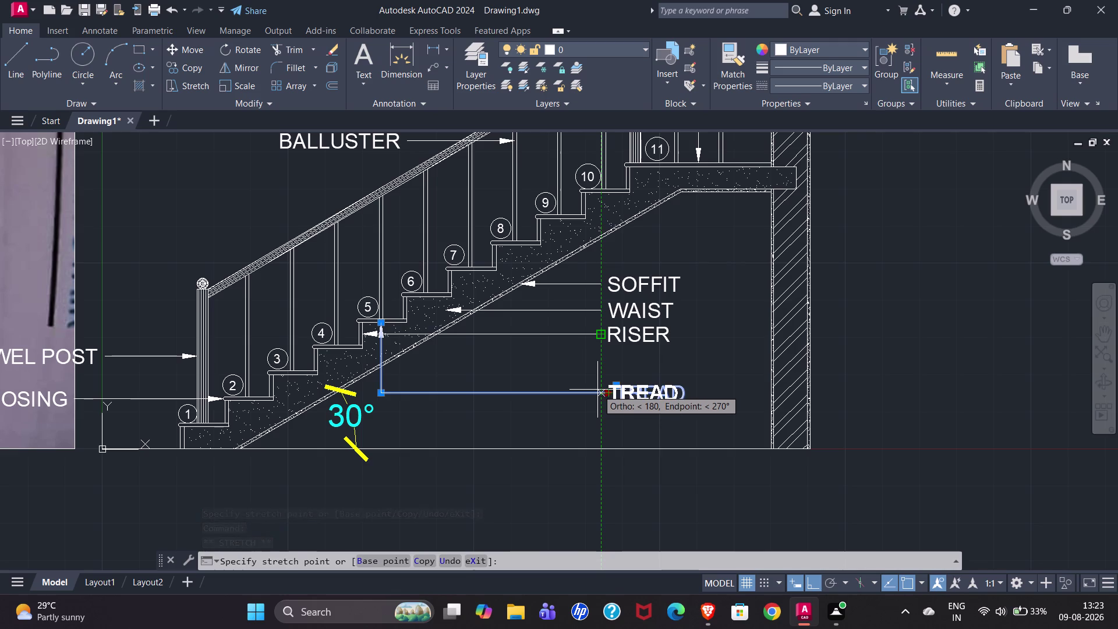
click(597, 390)
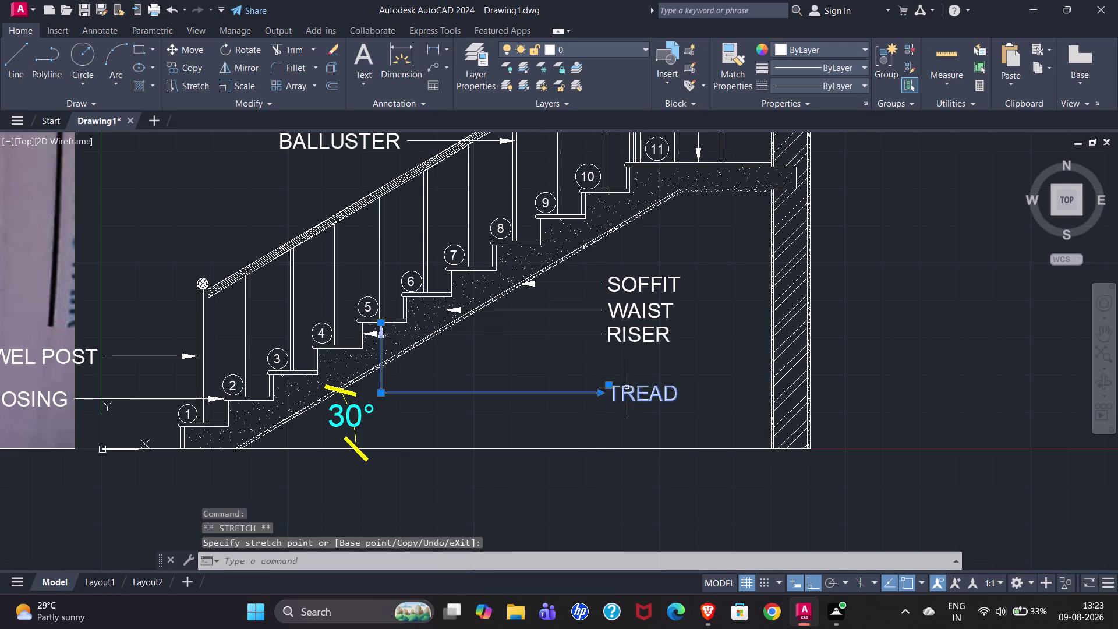
key(Escape)
scroll(down, 3)
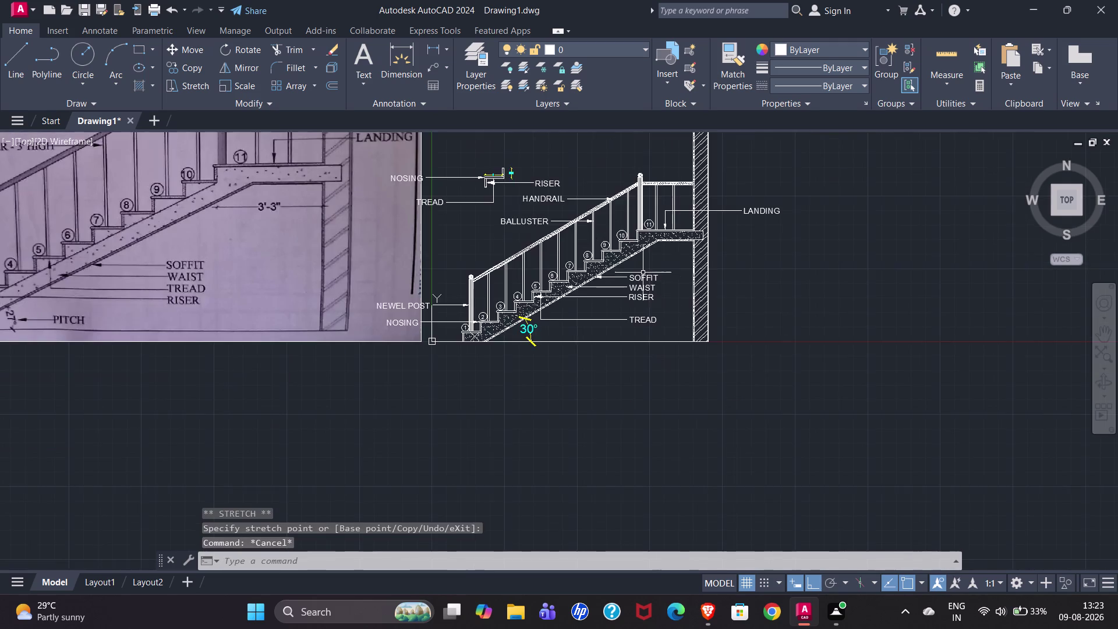
Align the NEWEL POST callout with the NOSING callout using MLA.
scroll(down, 3)
scroll(up, 3)
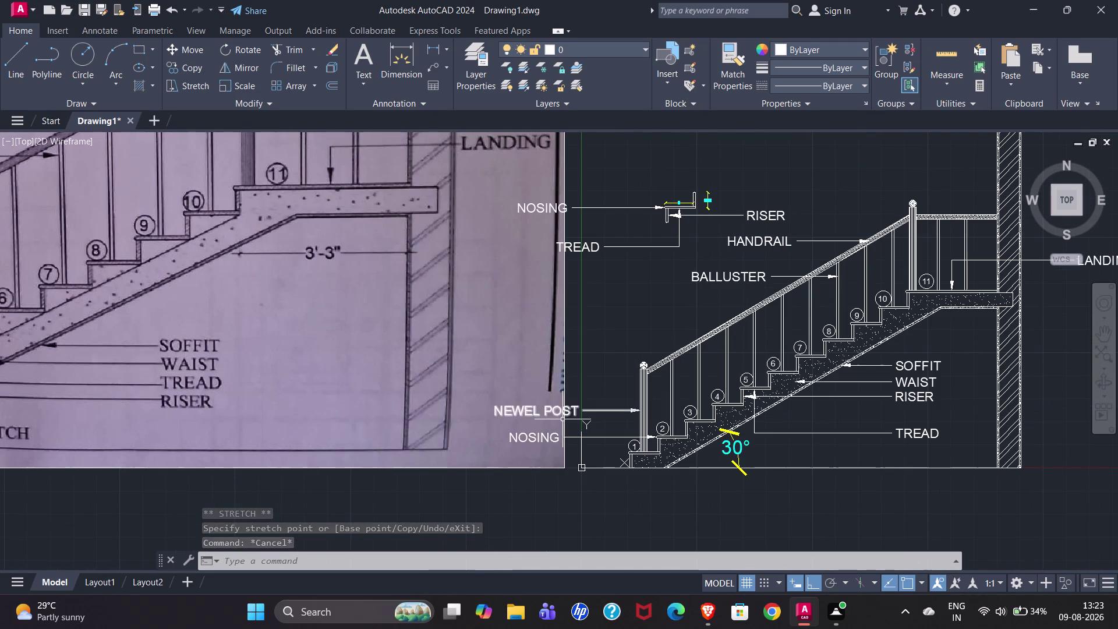
key(m)
key(l)
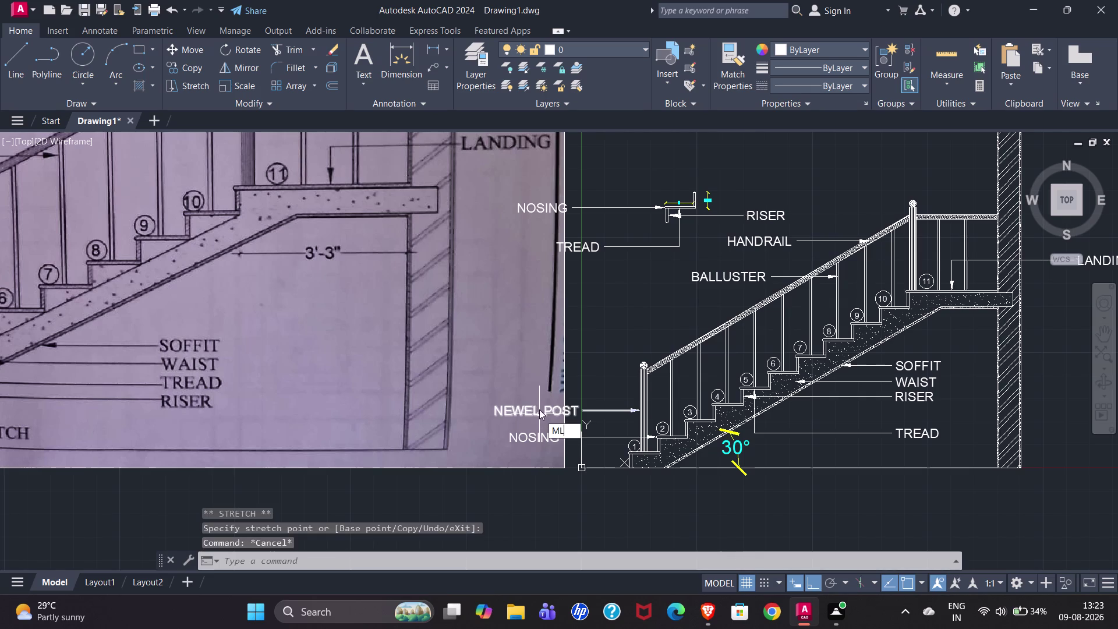
key(a)
key(Return)
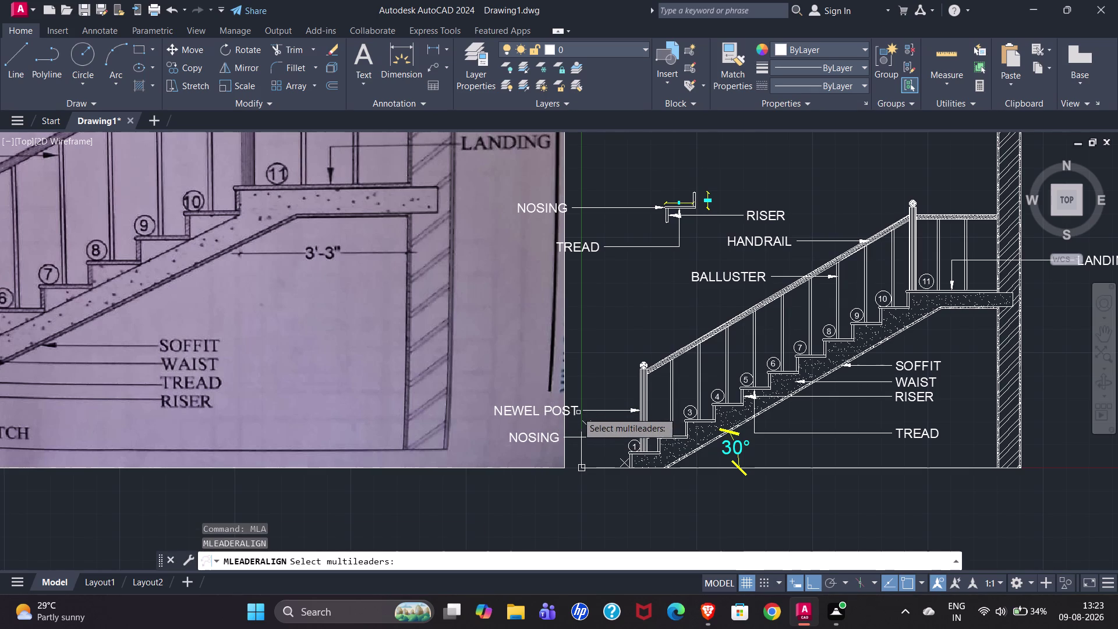
click(571, 409)
click(555, 437)
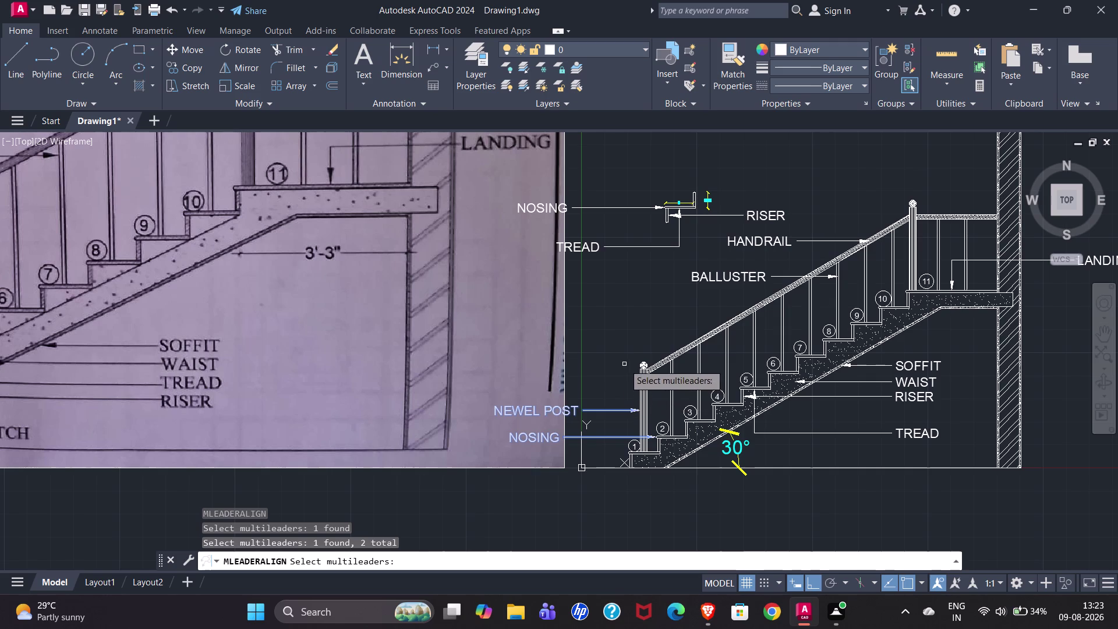
key(Return)
drag(531, 414, 490, 133)
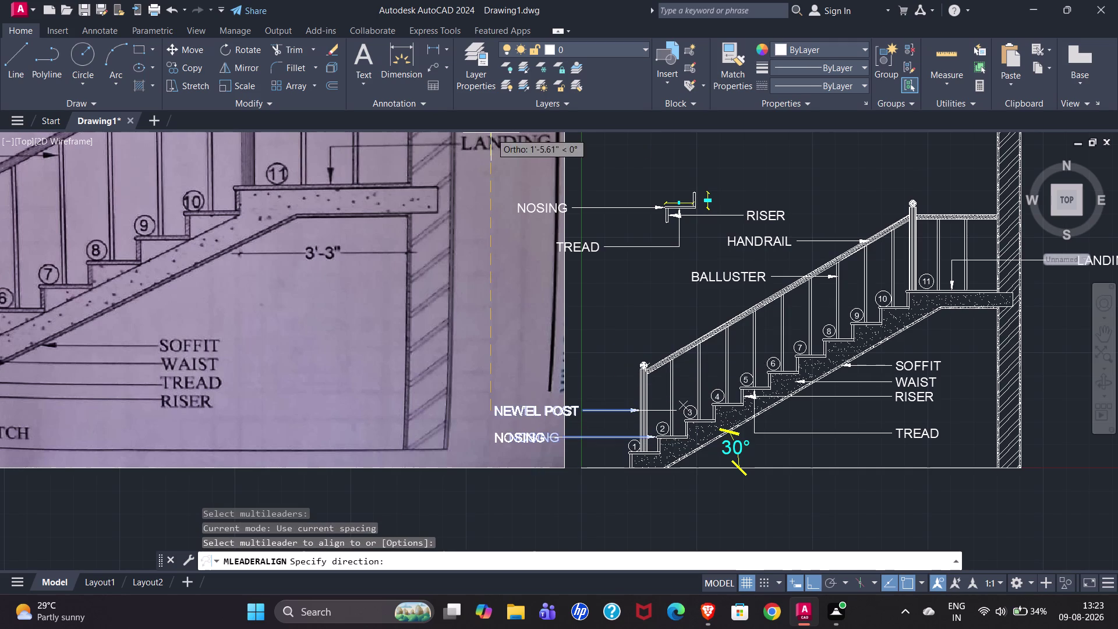
click(495, 174)
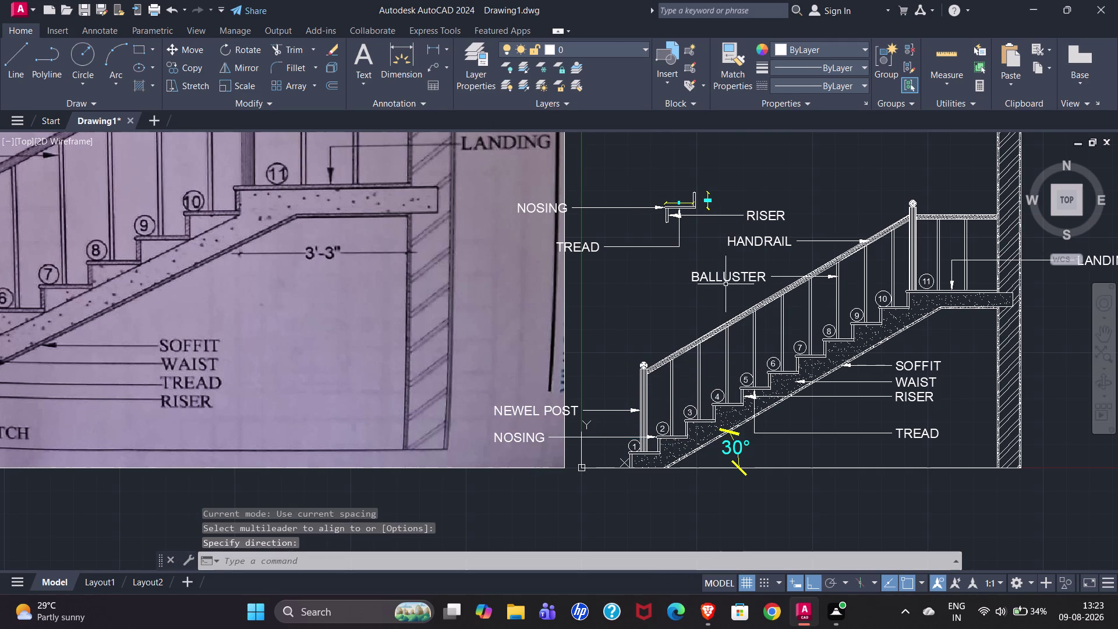
Align the HANDRAIL callout with the BALLUSTER callout so their labels line up.
click(778, 243)
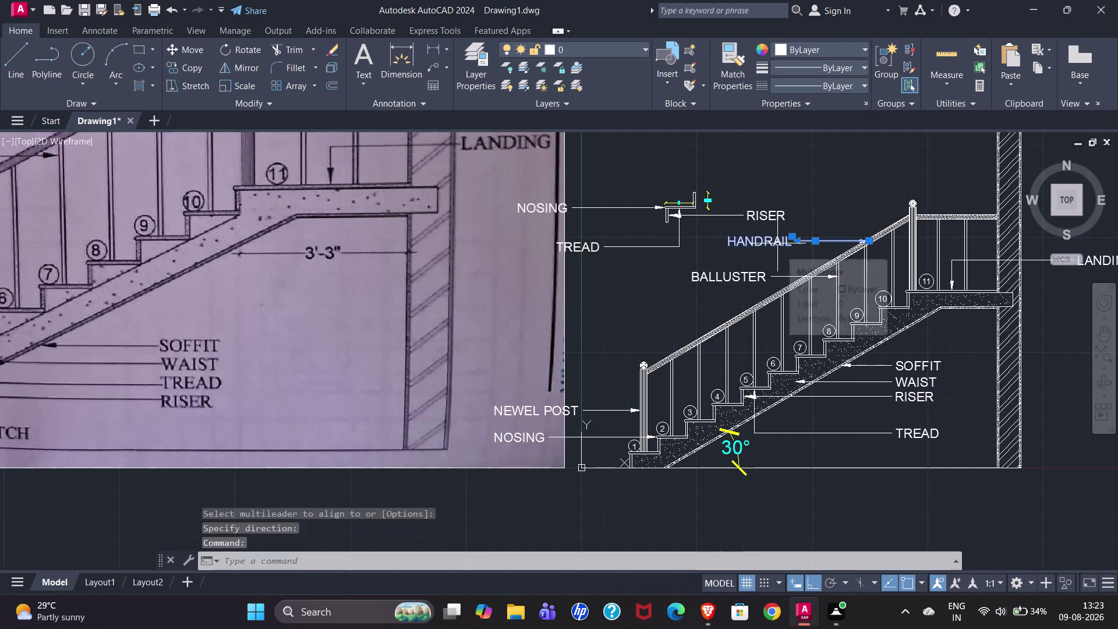
key(Escape)
text(ML)
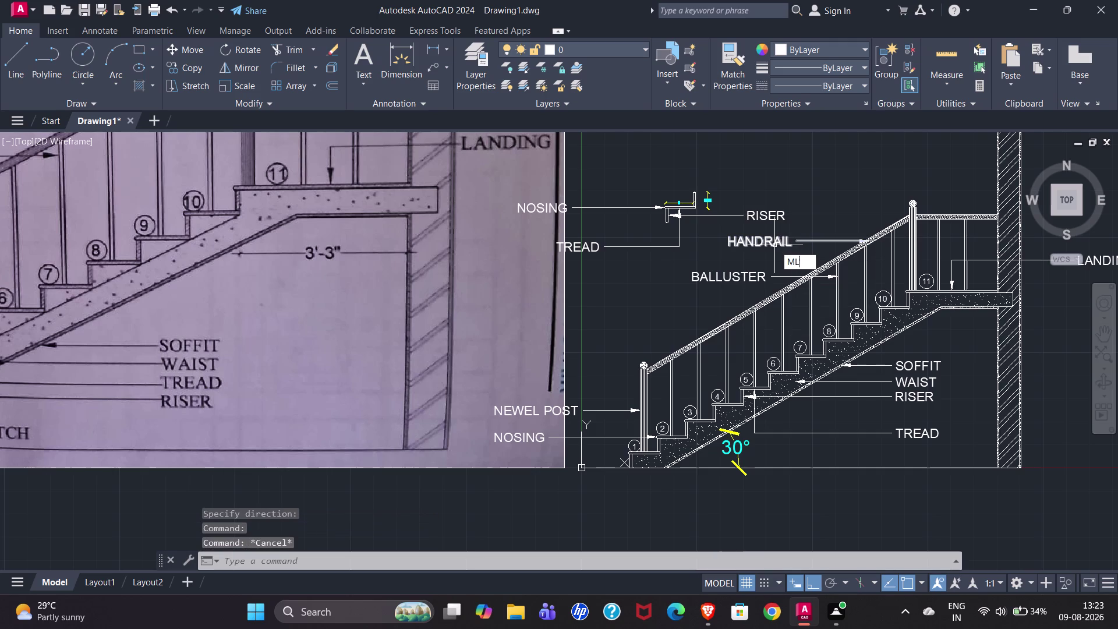
text(A)
key(Return)
click(760, 238)
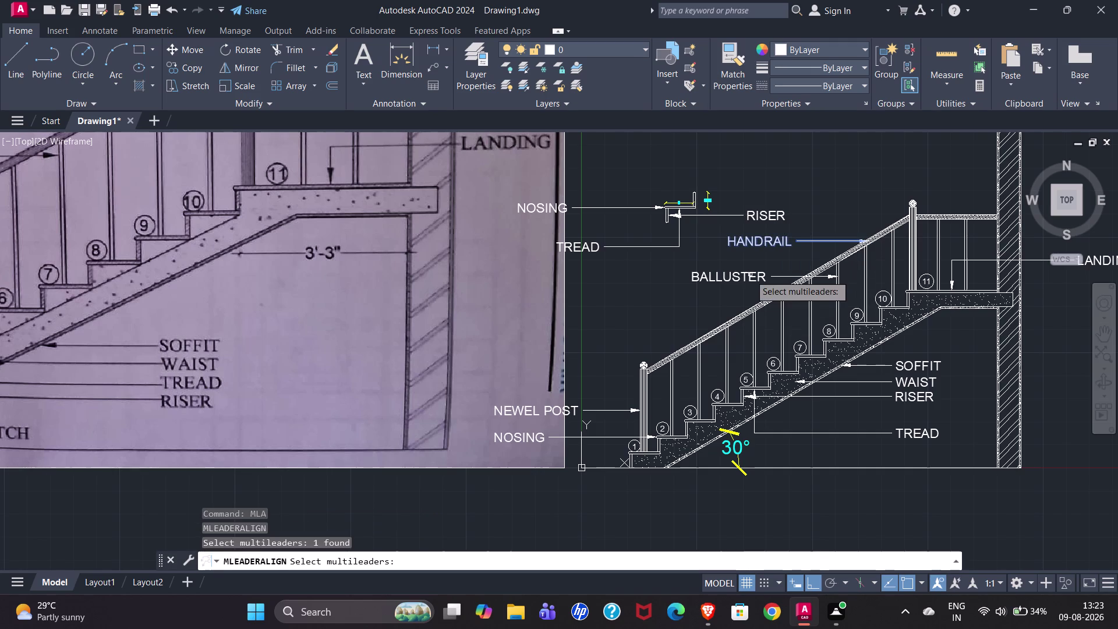
click(749, 276)
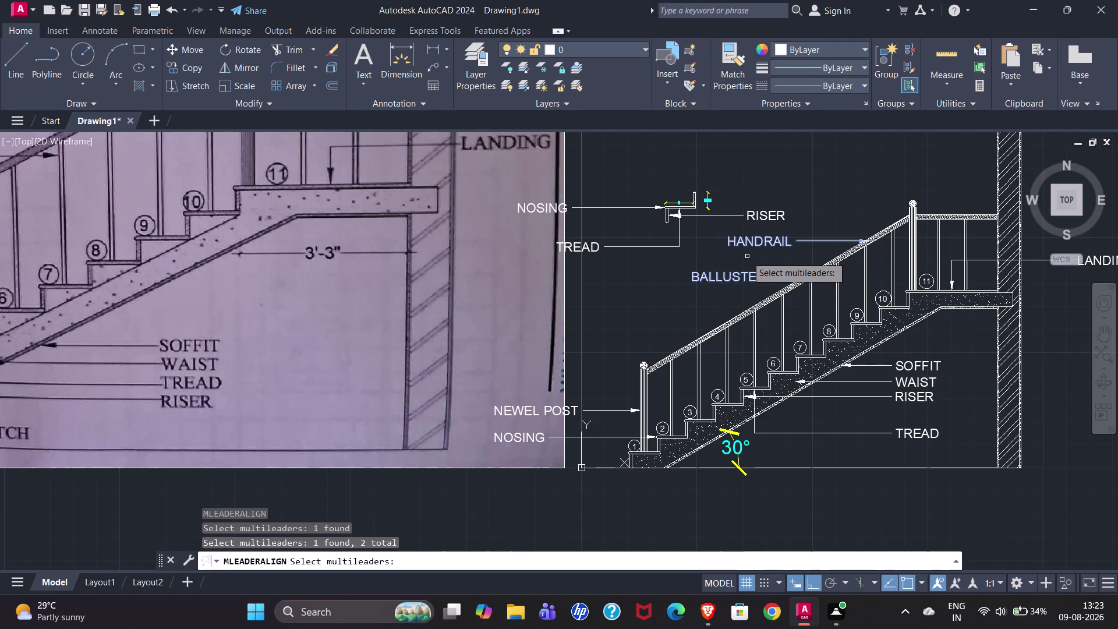
key(Return)
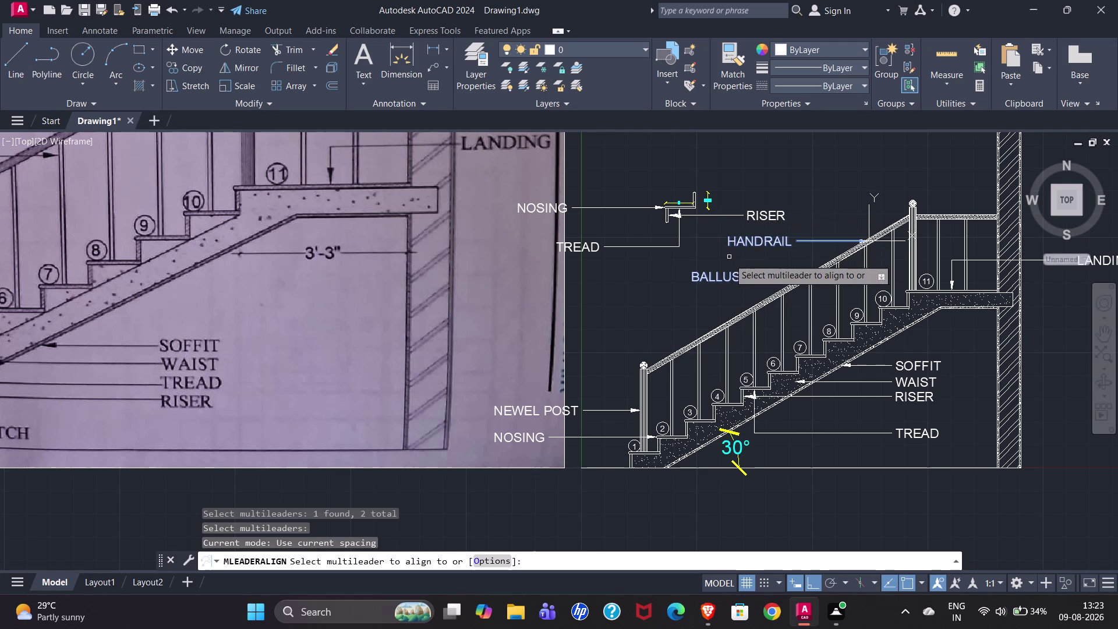
drag(721, 278, 687, 132)
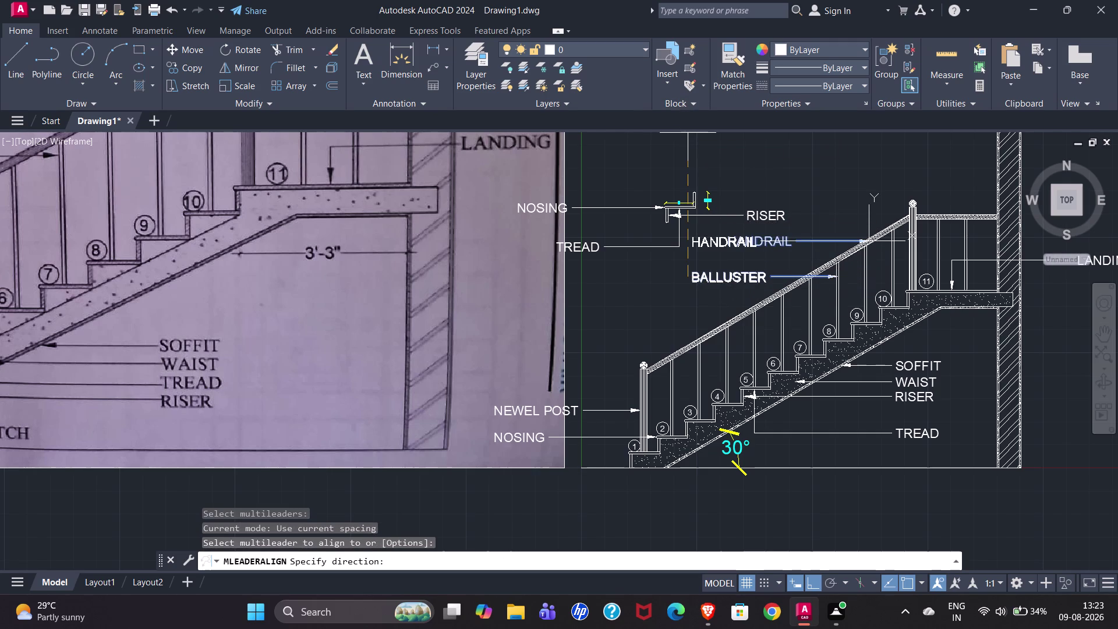
click(680, 136)
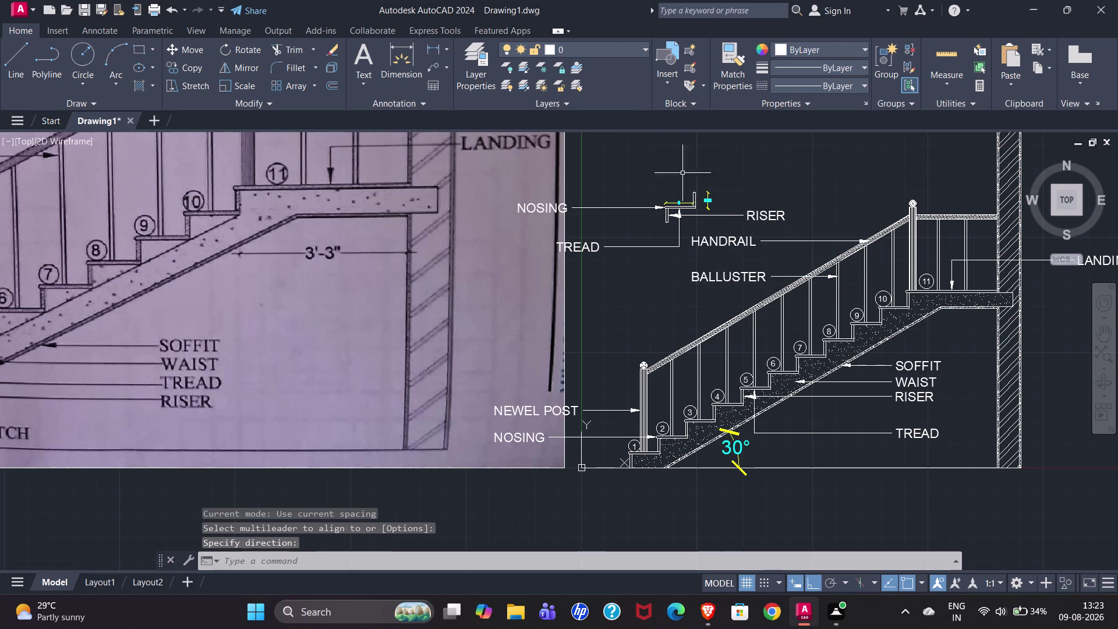
scroll(down, 3)
scroll(down, 3)
scroll(up, 3)
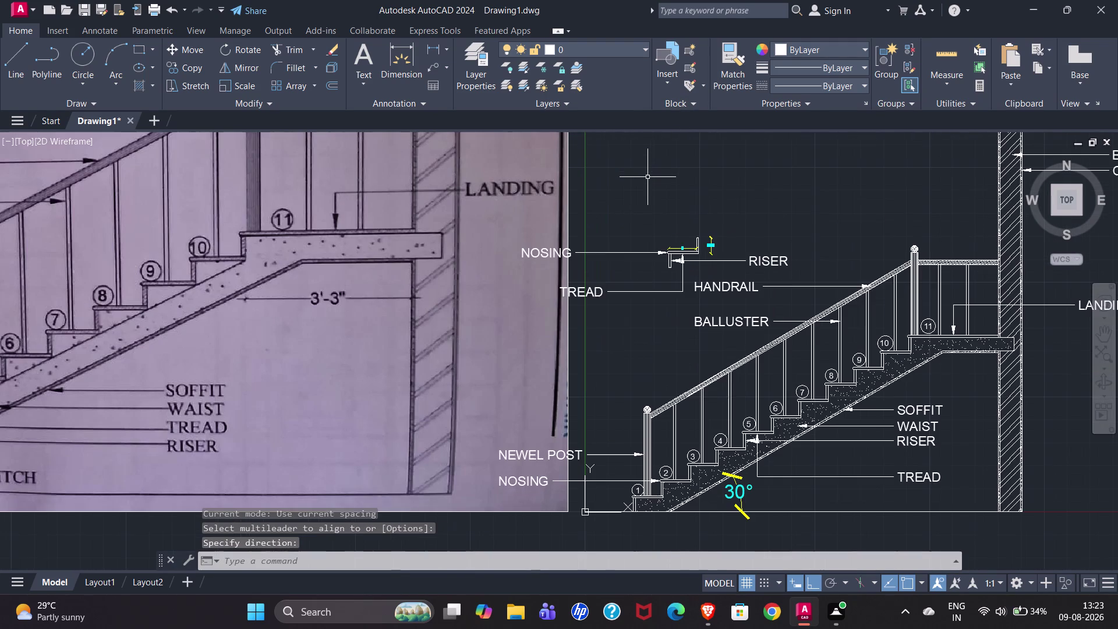
click(490, 170)
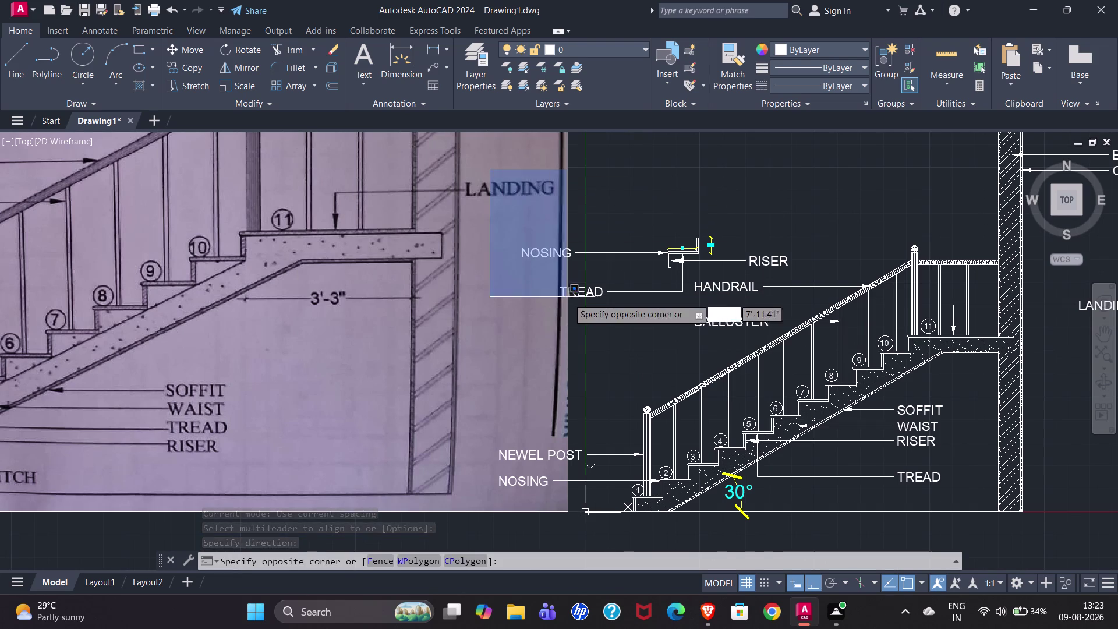
Move the nosing detail and its callouts up above the HANDRAIL callout.
click(790, 302)
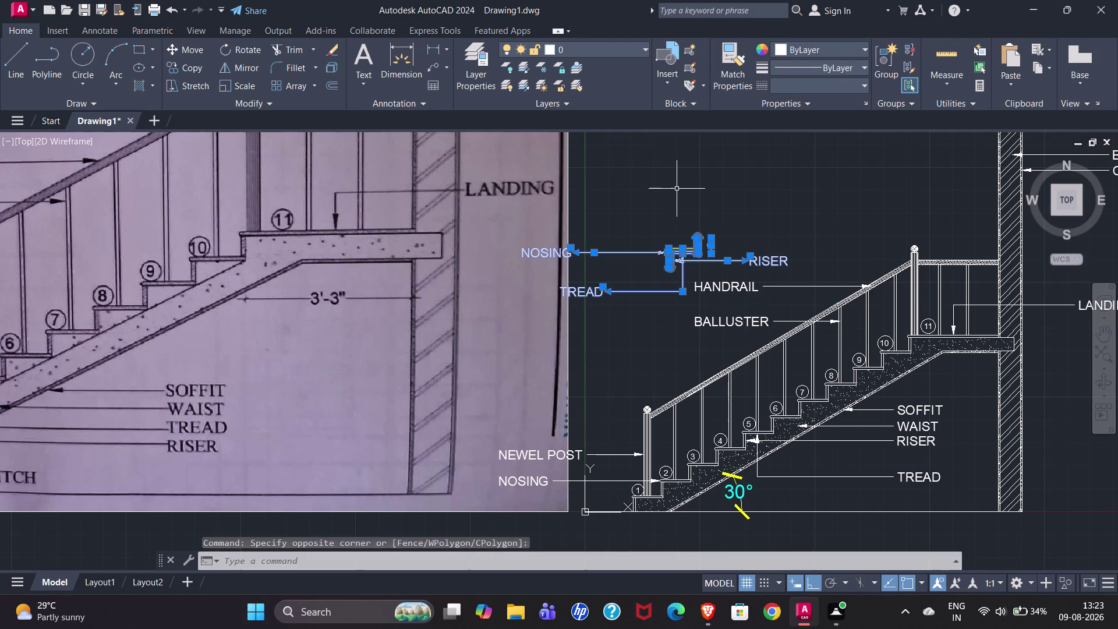
key(m)
key(Return)
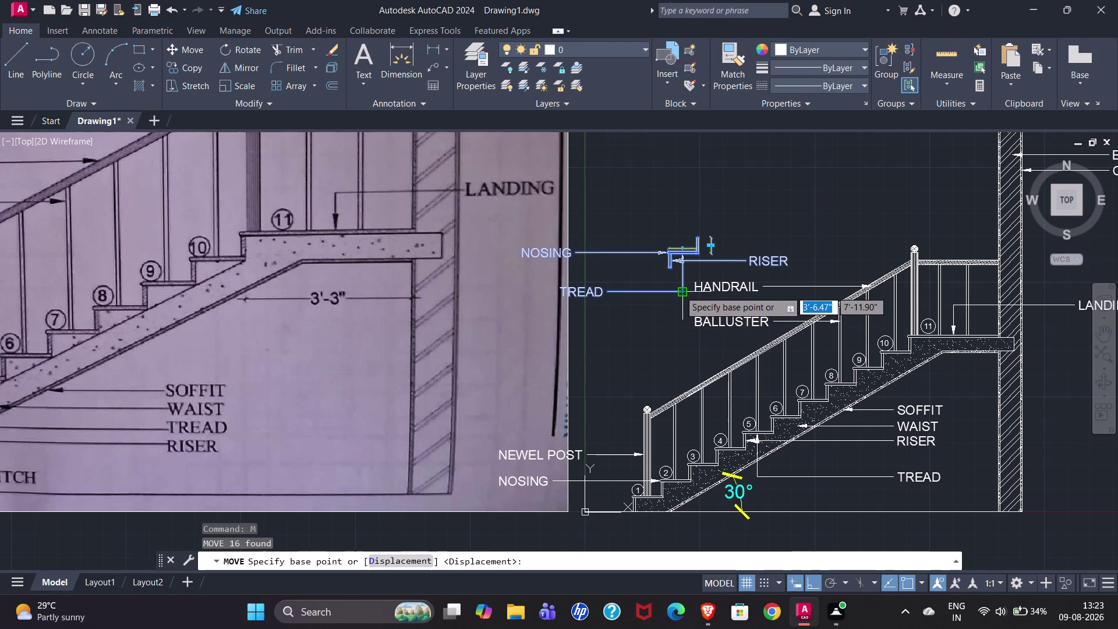
click(680, 291)
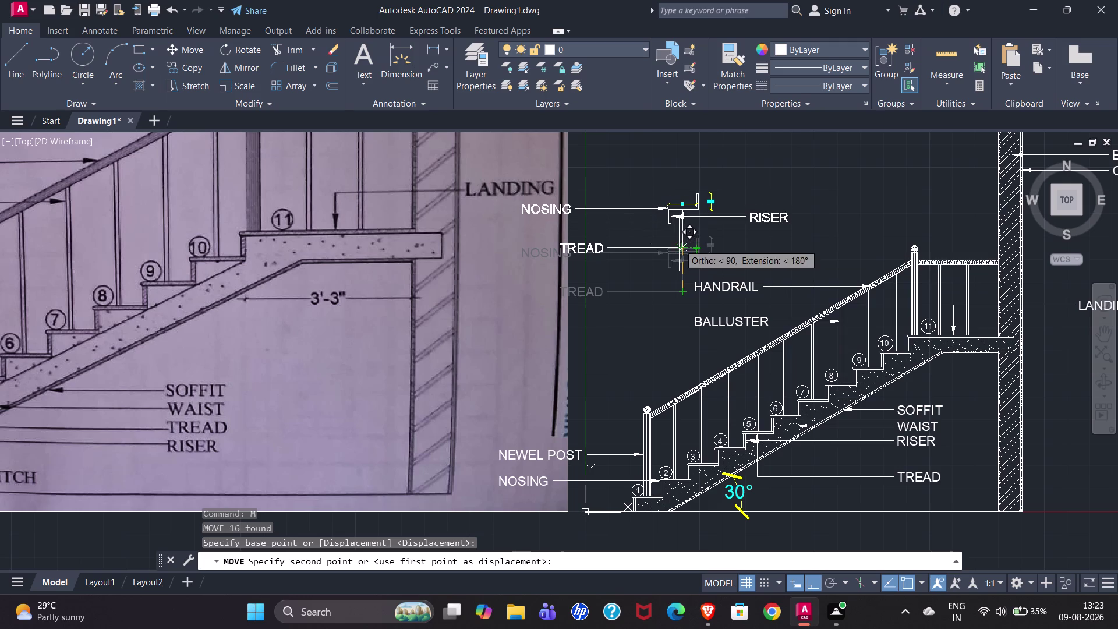
click(679, 242)
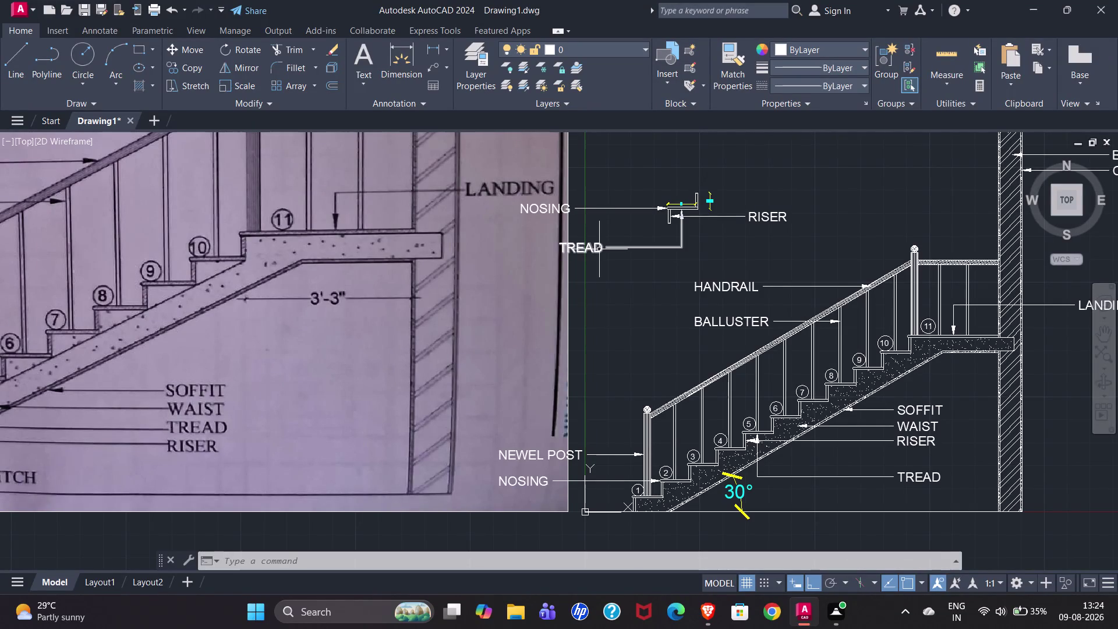
click(570, 207)
Stretch the NOSING and TREAD leaders so the TREAD label sits under NOSING.
drag(575, 210, 606, 210)
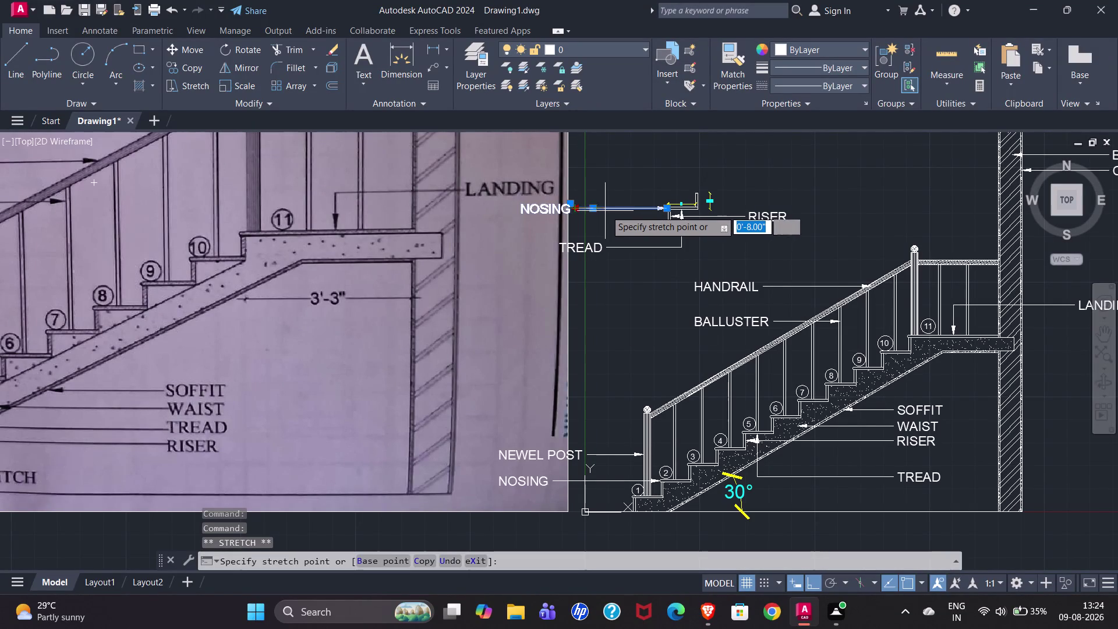
drag(606, 210, 607, 211)
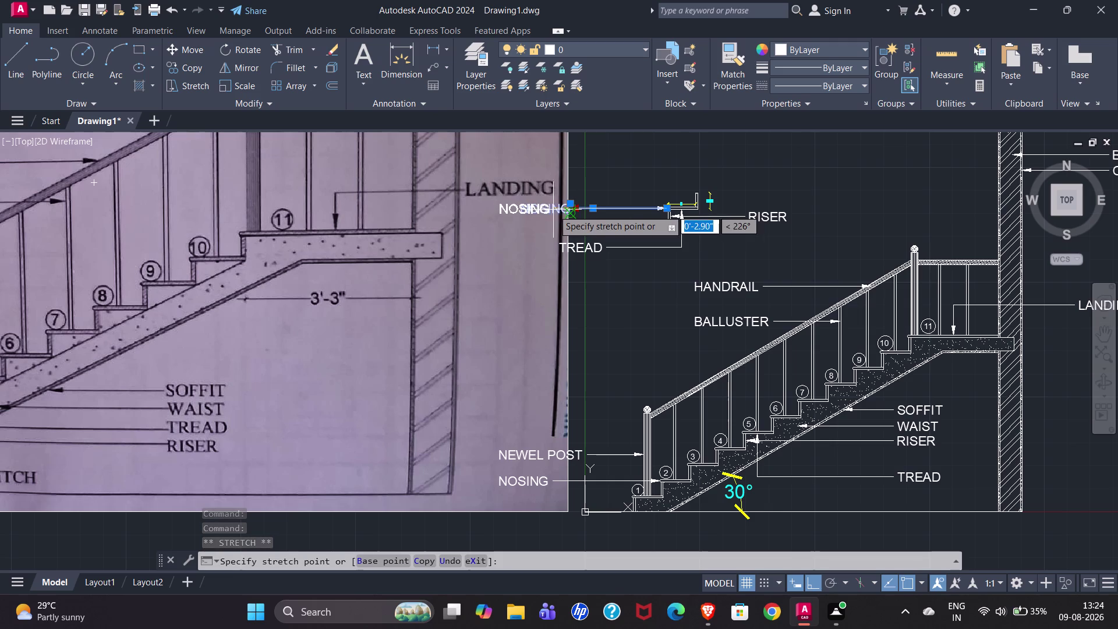
key(Escape)
click(592, 251)
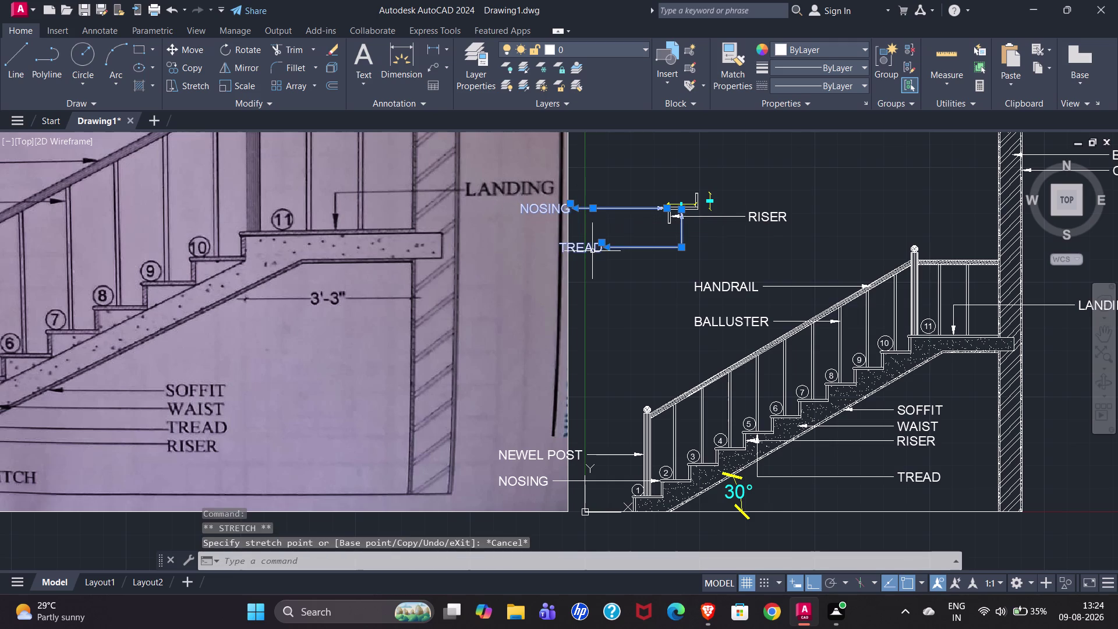
drag(606, 248, 602, 247)
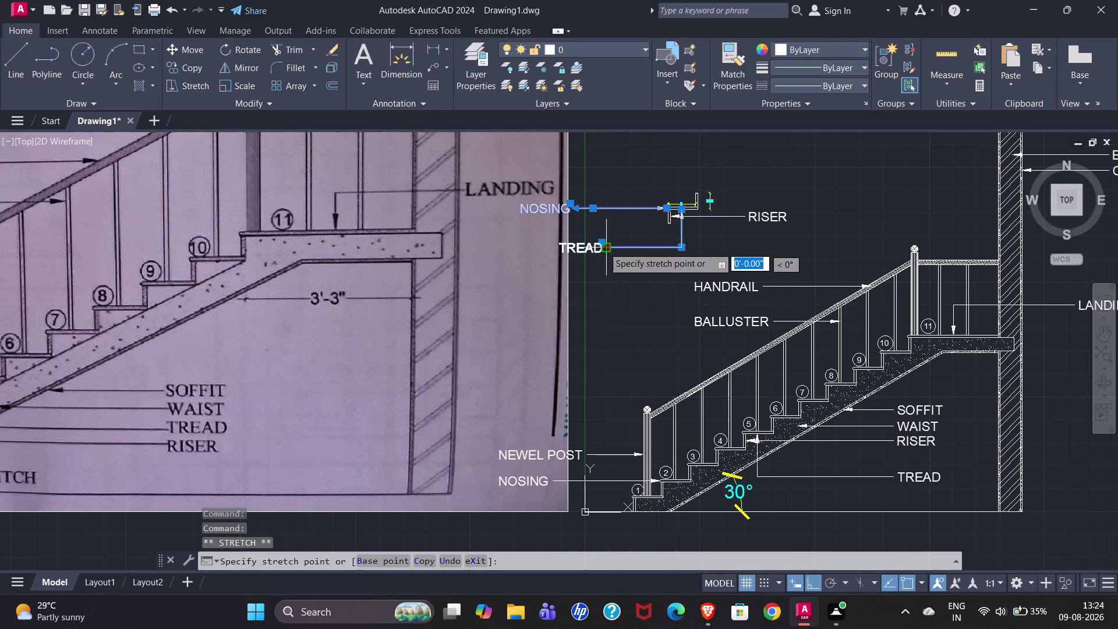
drag(601, 247, 572, 200)
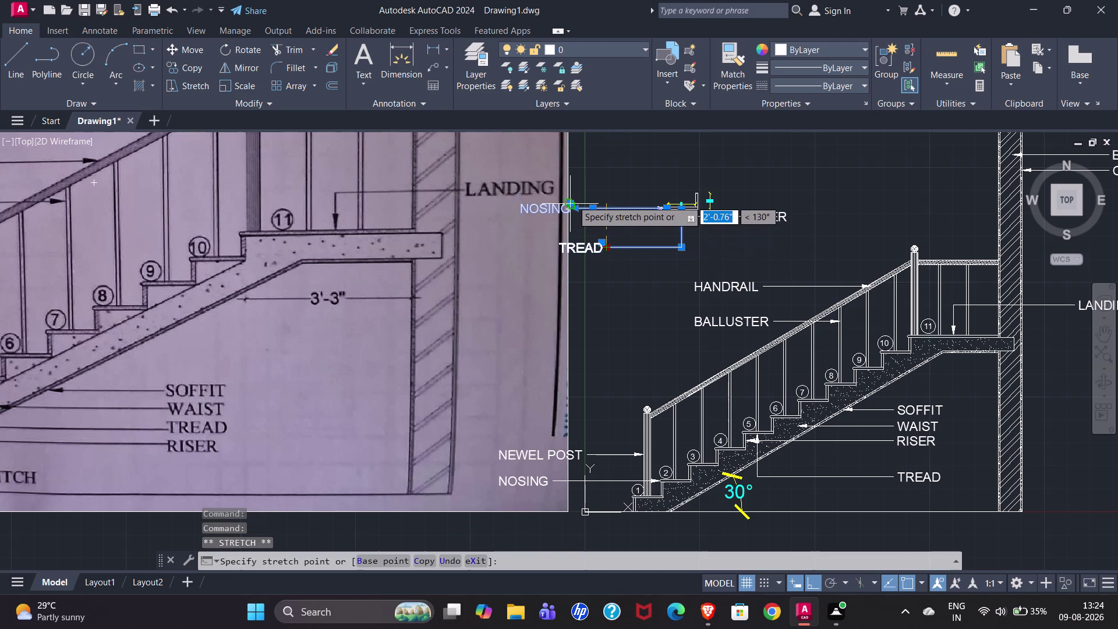
drag(572, 200, 571, 232)
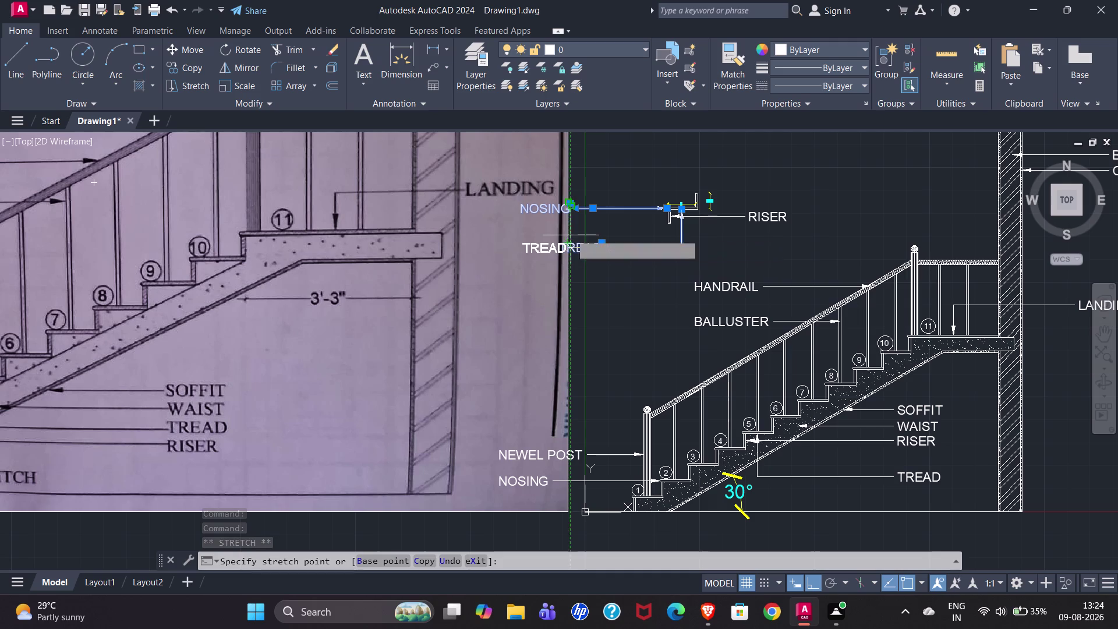
drag(570, 232, 570, 227)
click(571, 227)
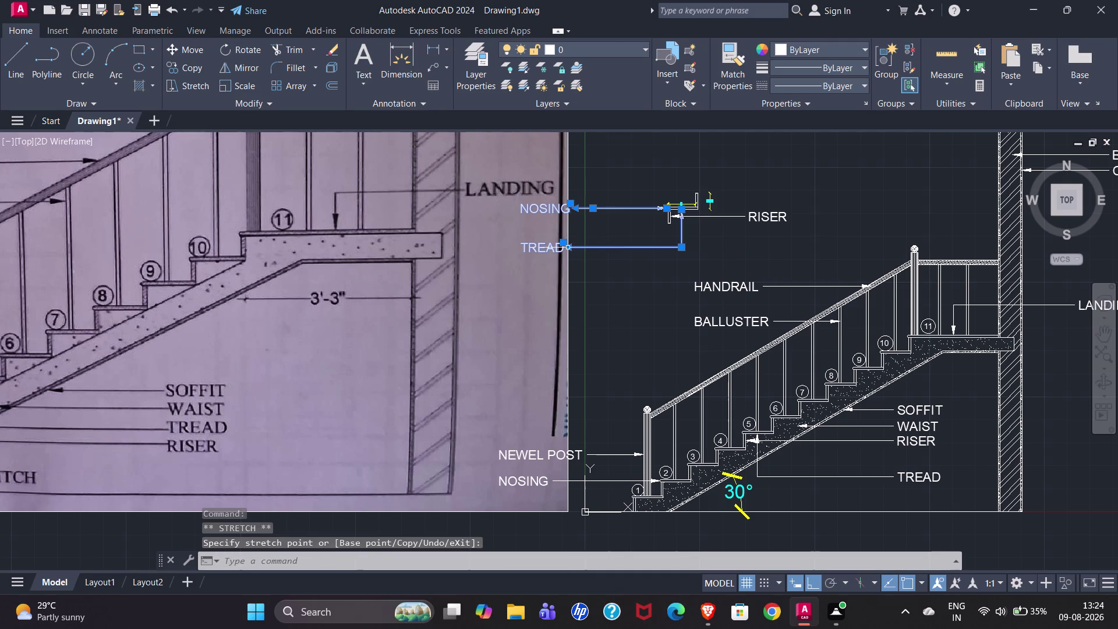
scroll(up, 3)
scroll(down, 3)
scroll(up, 3)
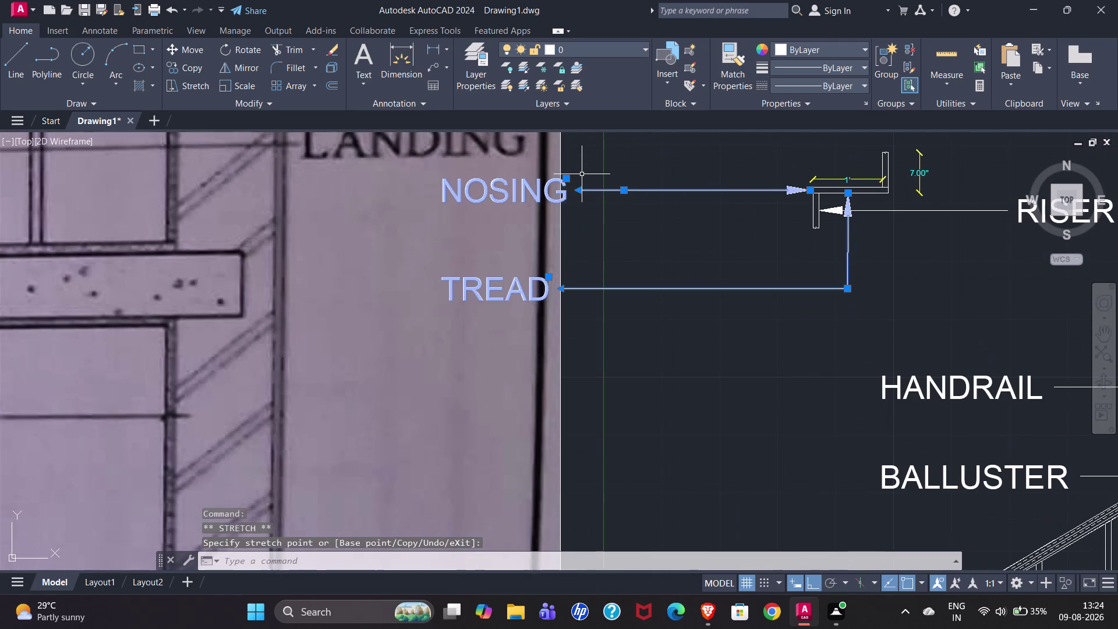
Readjust the NOSING leader end and TREAD label position so both labels sit flush.
click(558, 289)
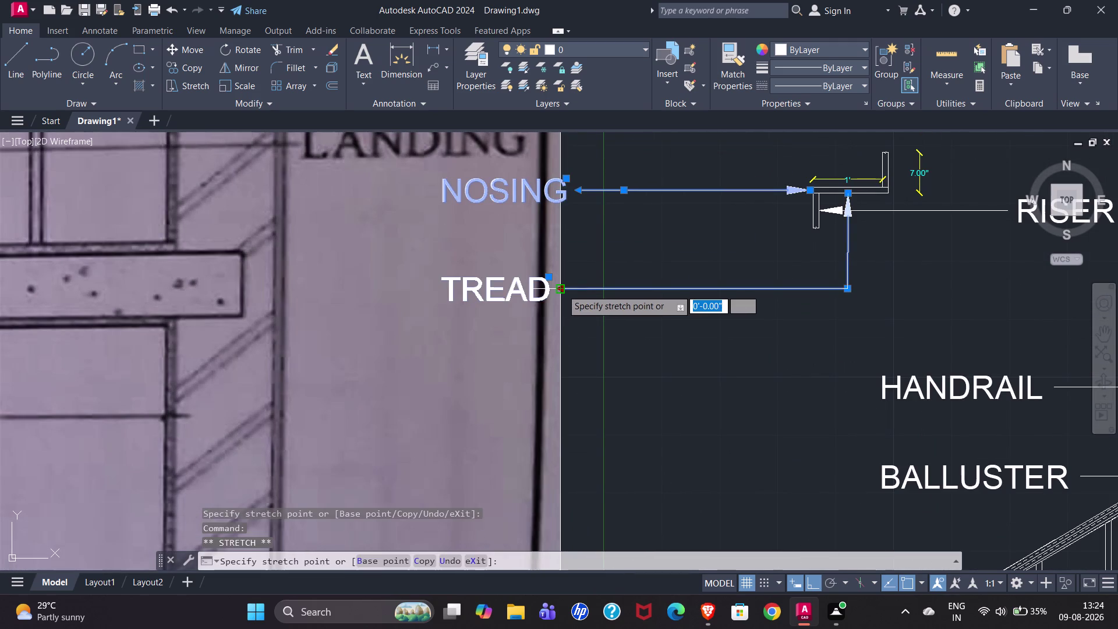
key(Escape)
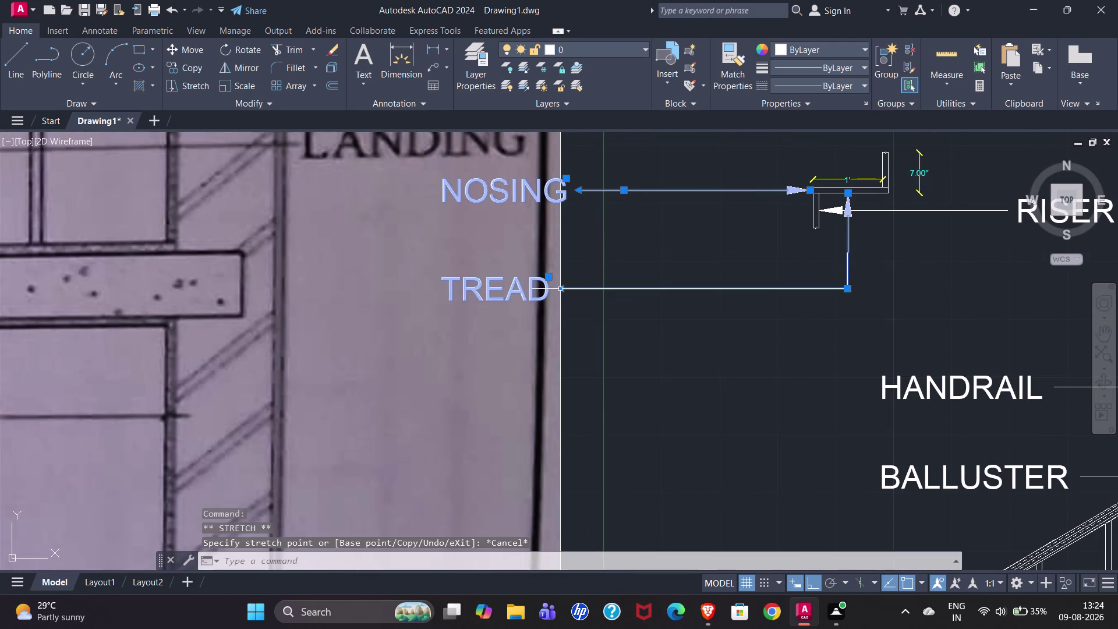
key(Escape)
click(568, 287)
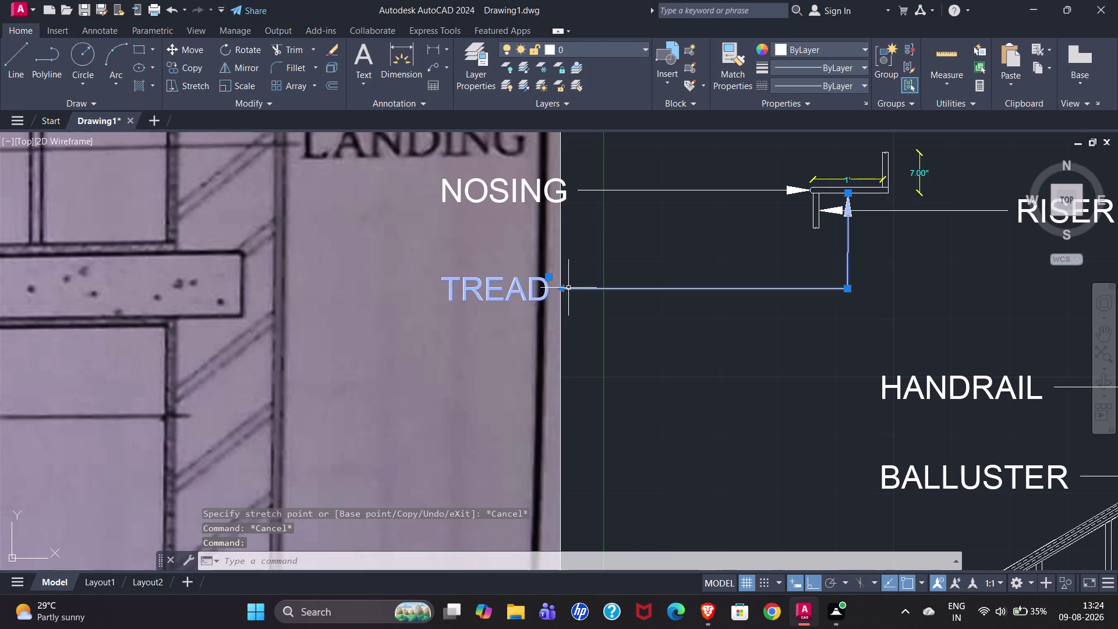
drag(563, 289, 585, 192)
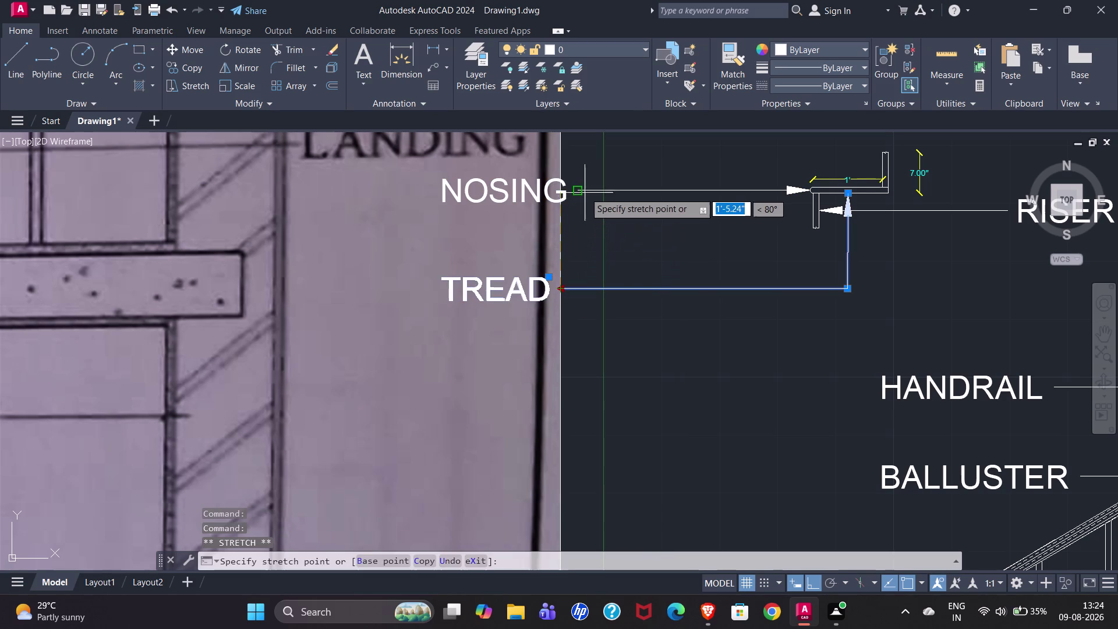
drag(585, 192, 578, 192)
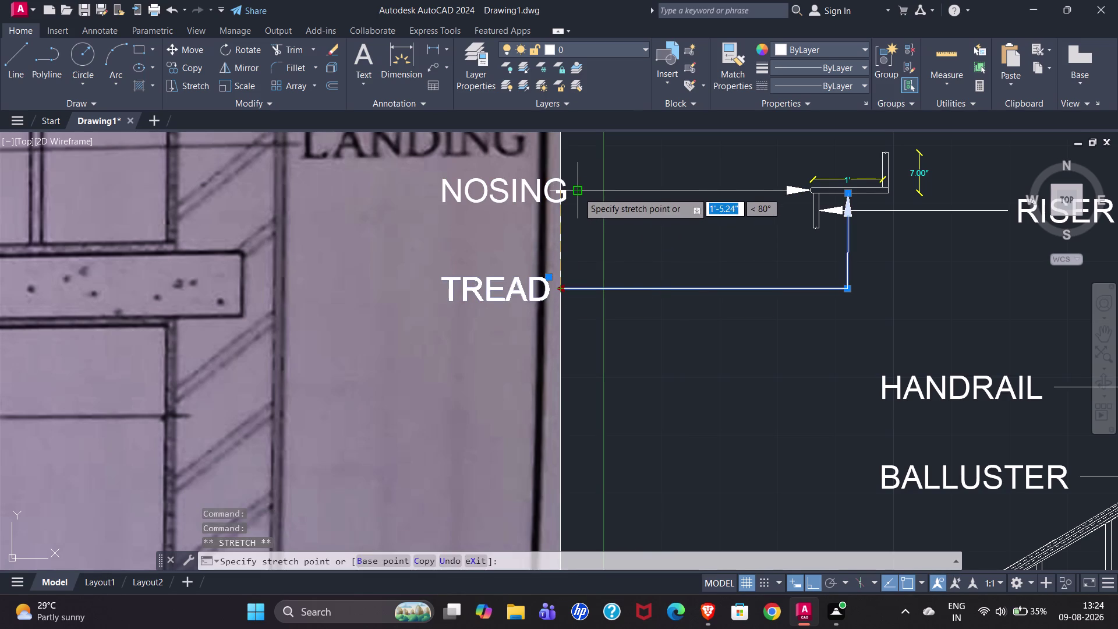
drag(578, 193, 572, 285)
click(577, 287)
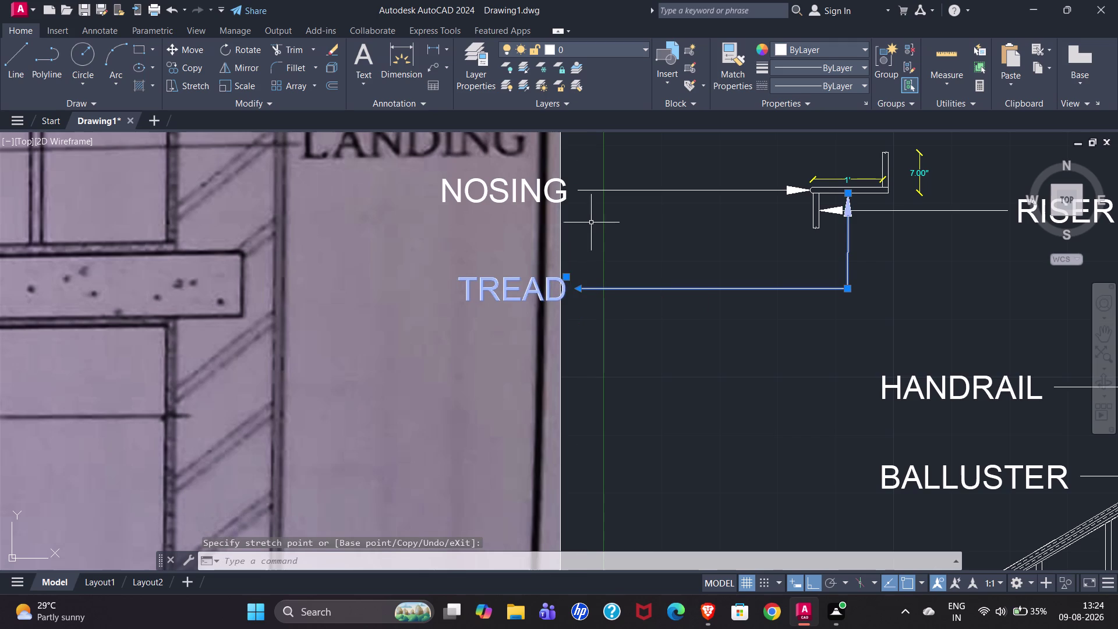
key(Escape)
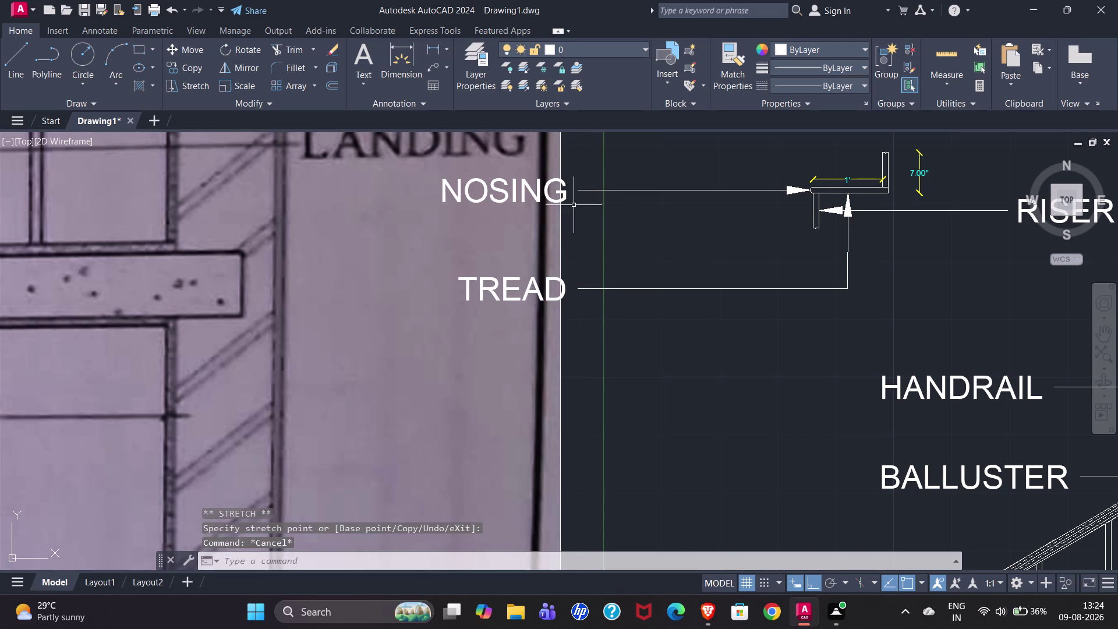
scroll(down, 3)
scroll(down, 3)
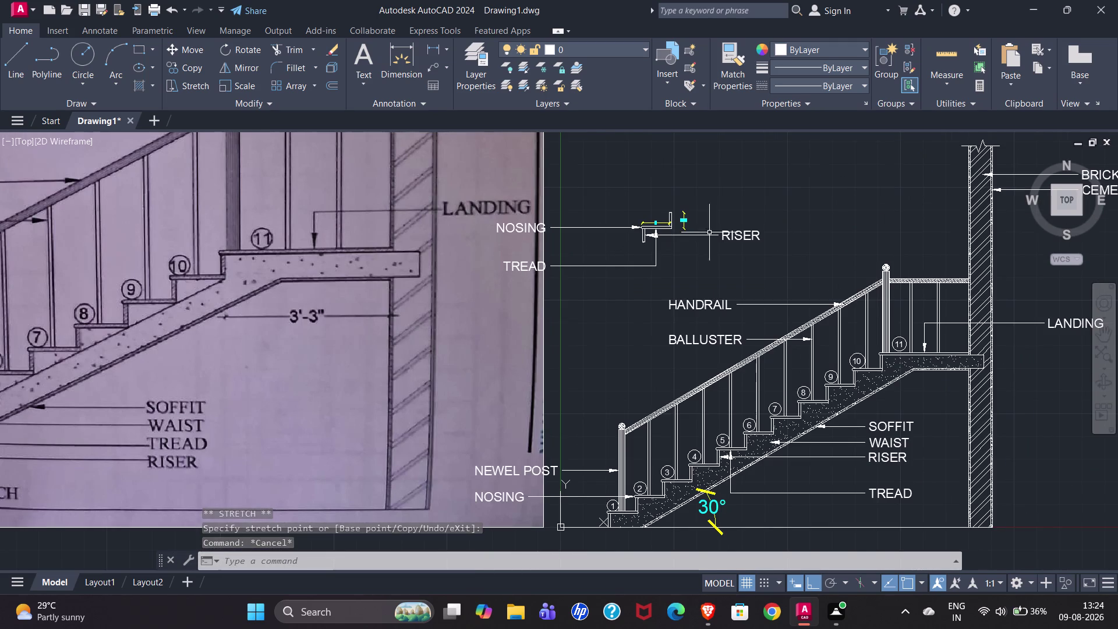
Dimension the sloping slab near the landing at 3'-3.00", starting from step 10.
scroll(up, 3)
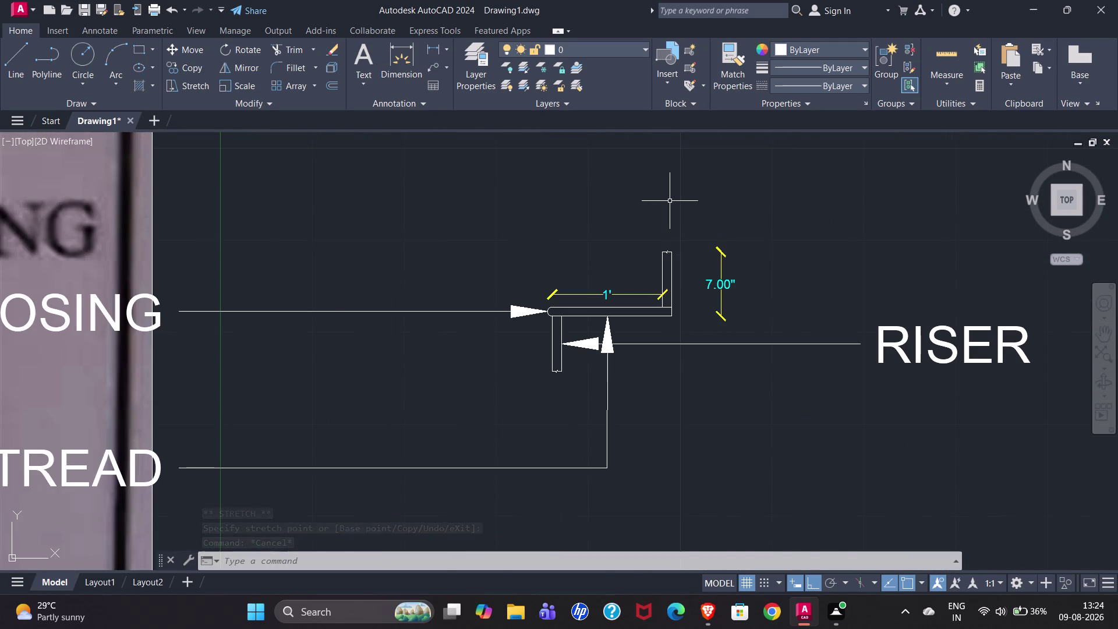
scroll(down, 3)
scroll(down, 3)
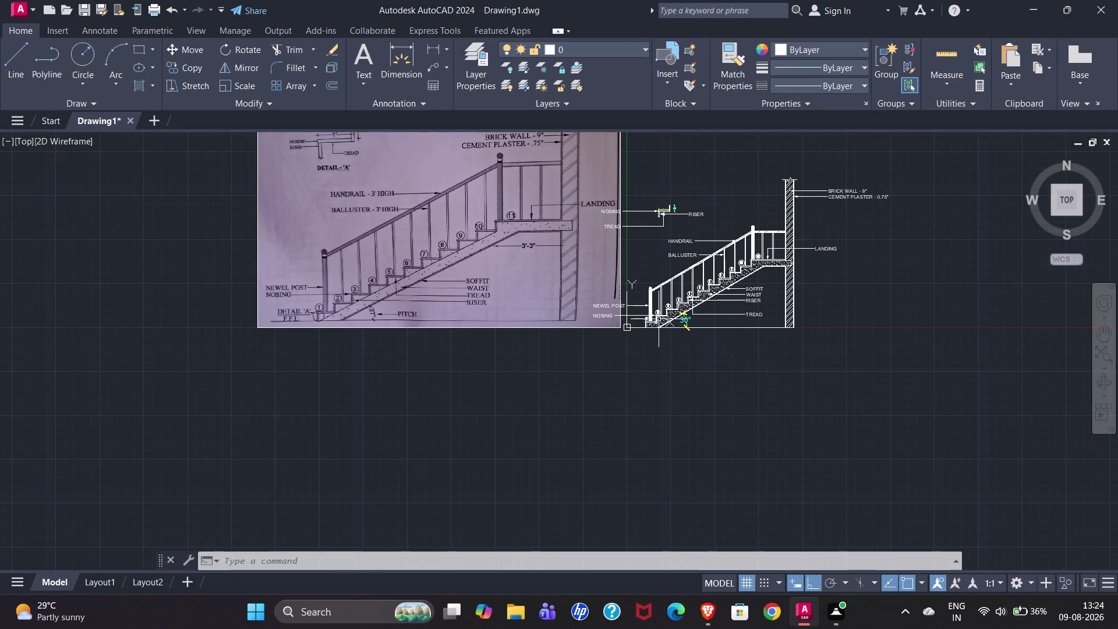
scroll(up, 3)
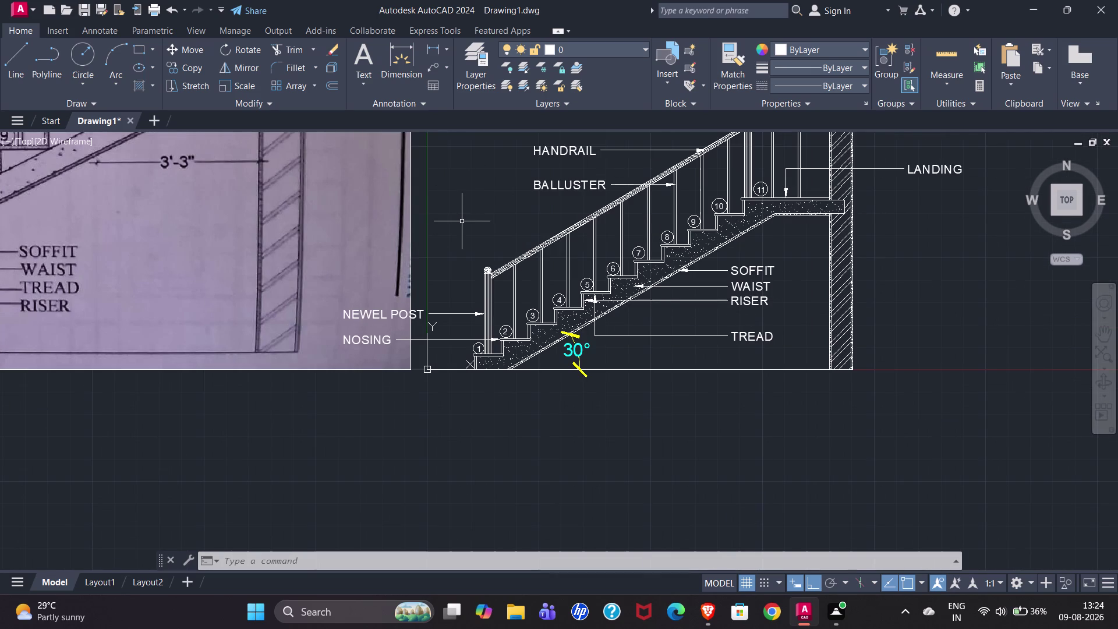
text(DIM)
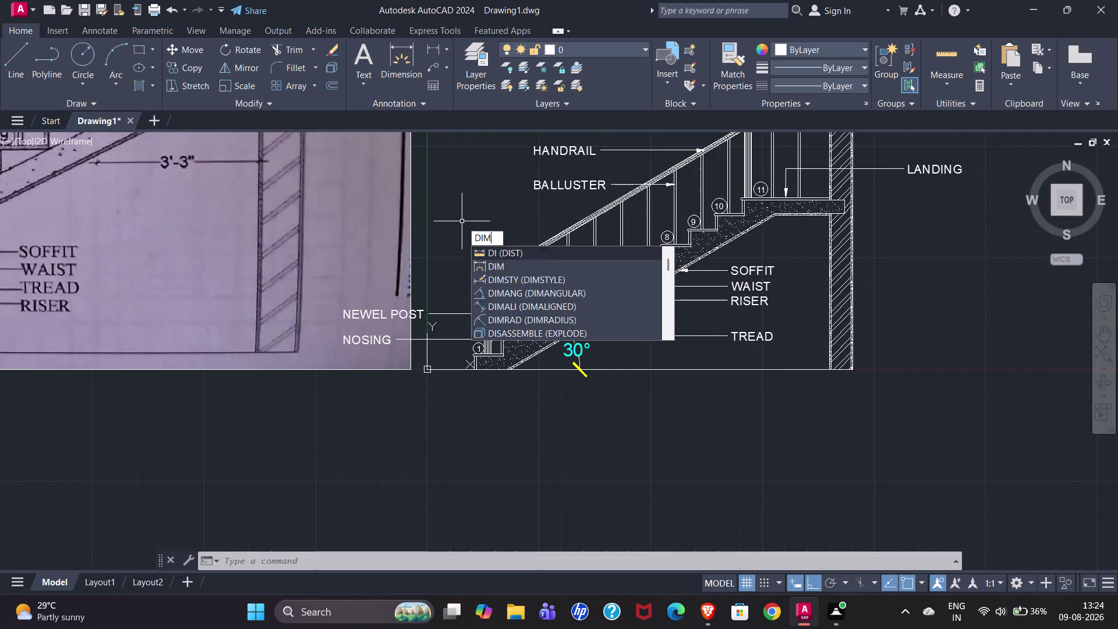
key(Return)
scroll(up, 3)
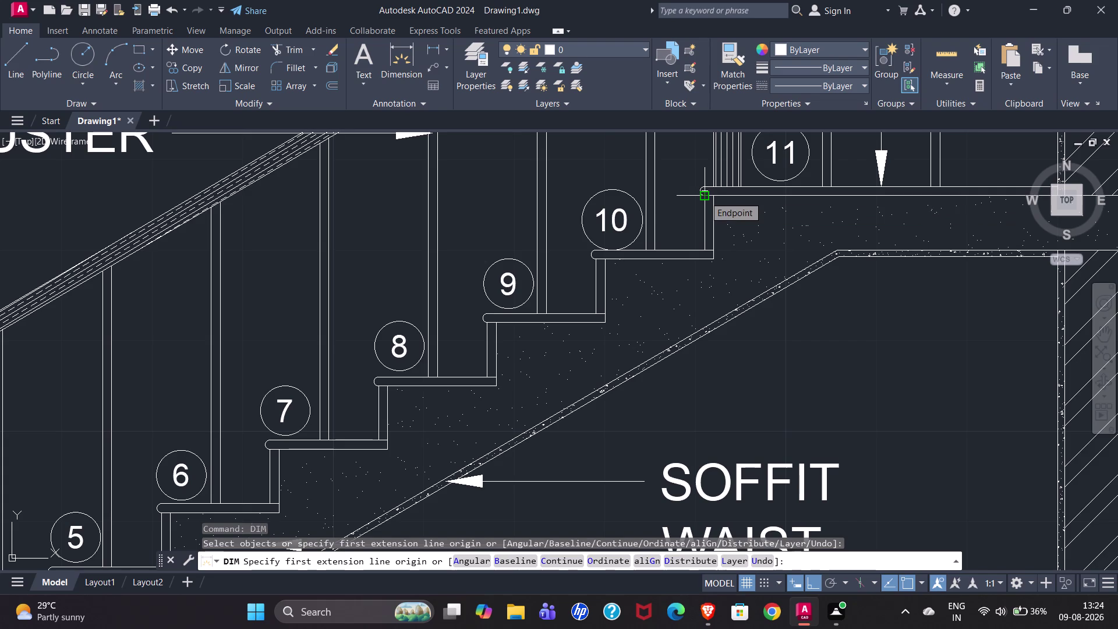
click(704, 197)
scroll(down, 3)
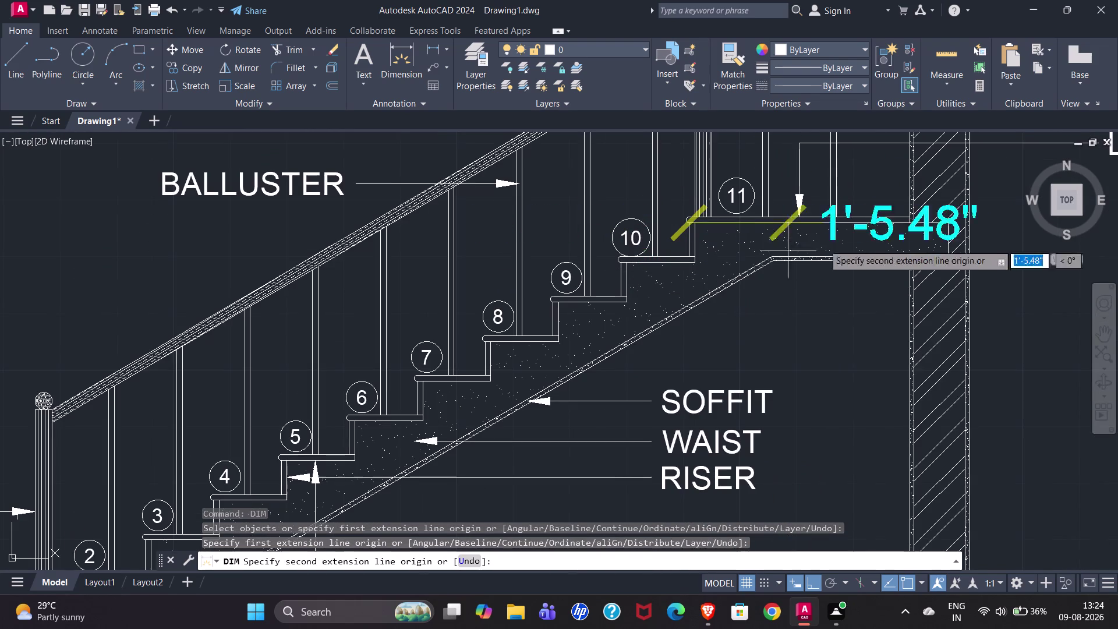
click(907, 223)
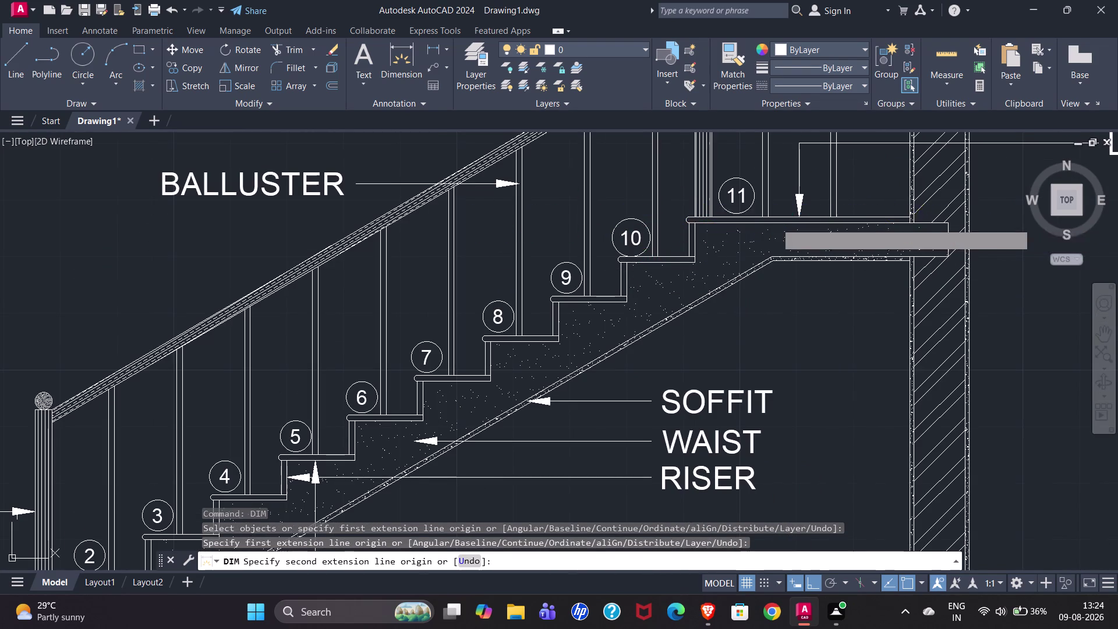
click(903, 335)
scroll(down, 3)
scroll(down, 3)
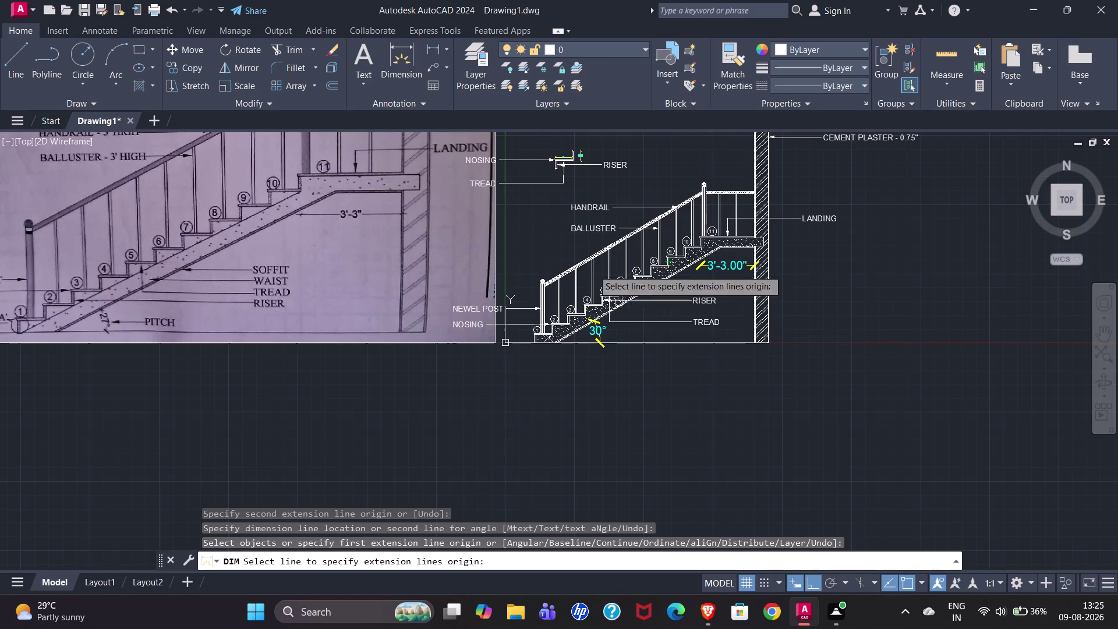
scroll(up, 3)
scroll(down, 3)
scroll(down, 3)
scroll(down, 3)
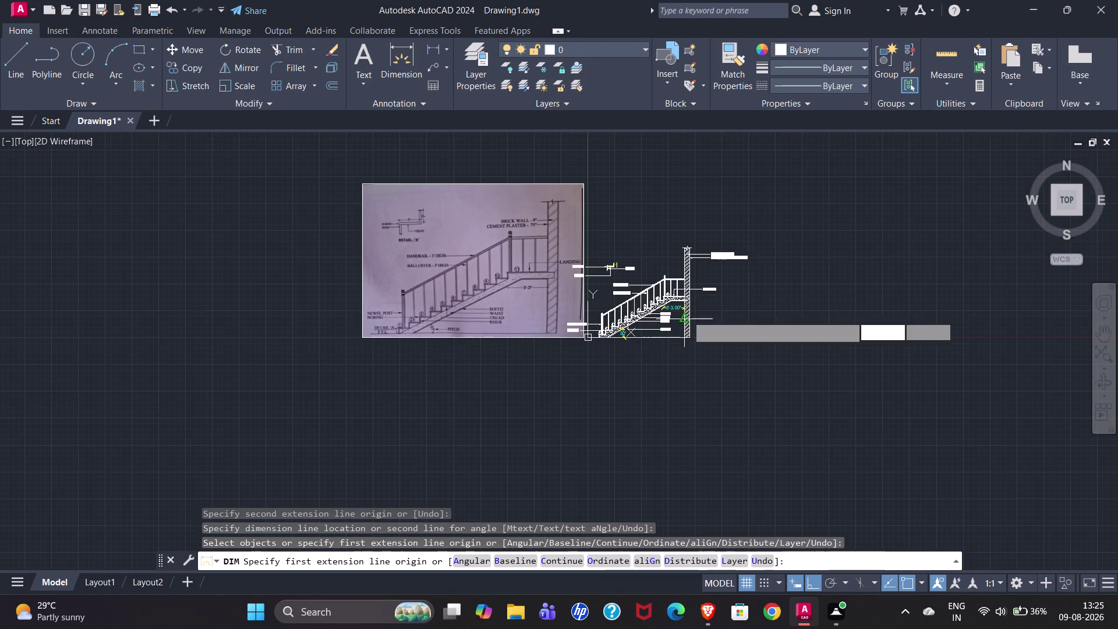
scroll(up, 3)
scroll(up, 3)
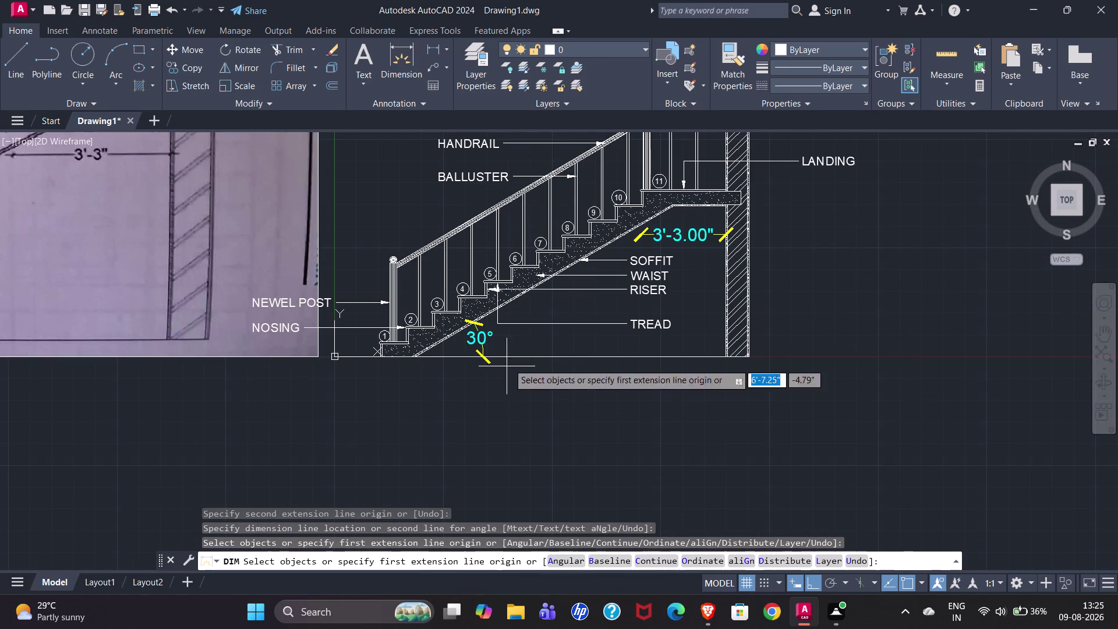
click(436, 67)
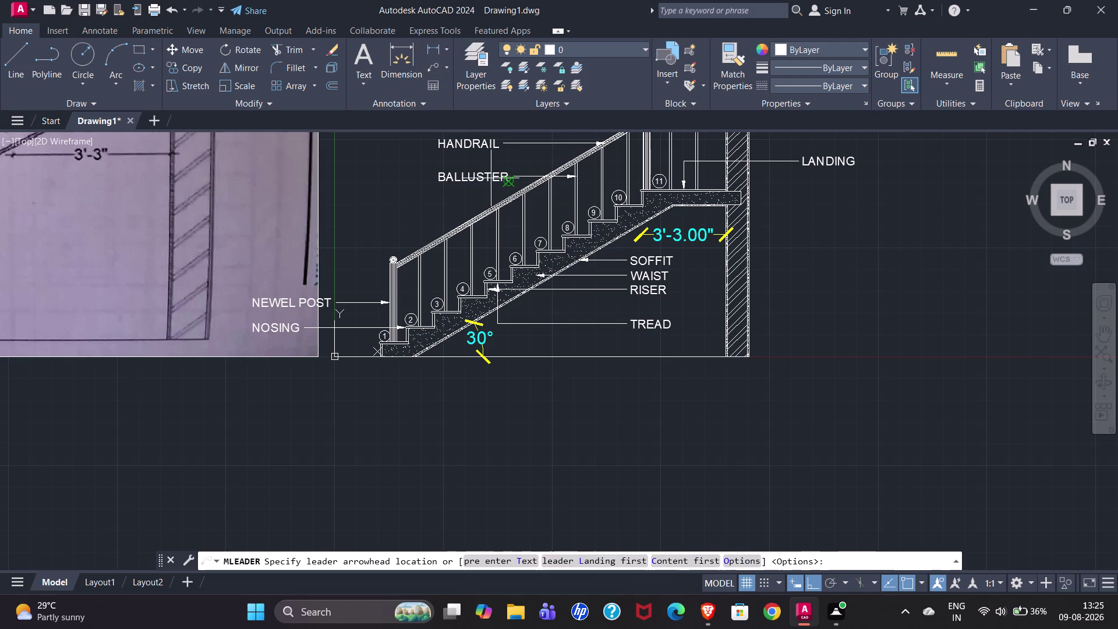
Place a multileader labelled PITCH pointing at the 30° angle, beneath TREAD.
scroll(down, 3)
scroll(up, 3)
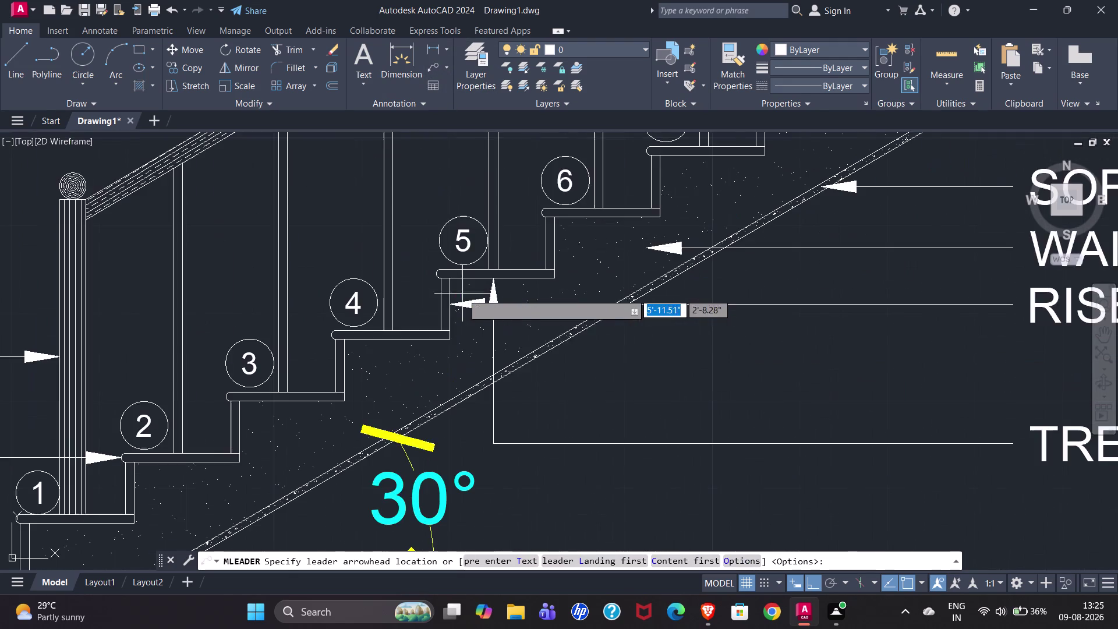
scroll(down, 3)
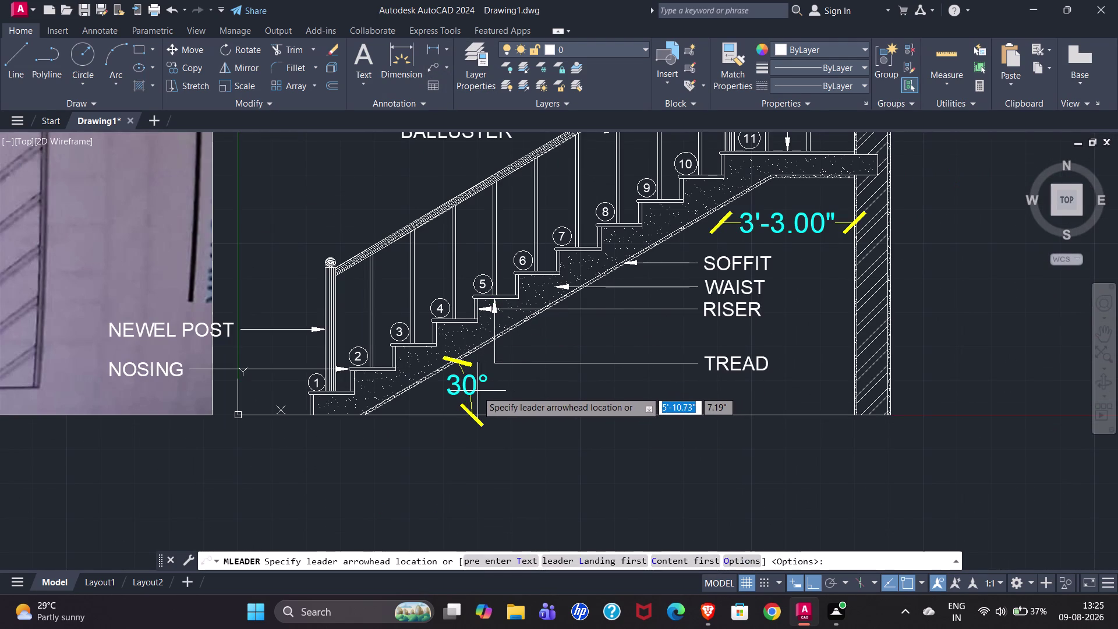
scroll(down, 3)
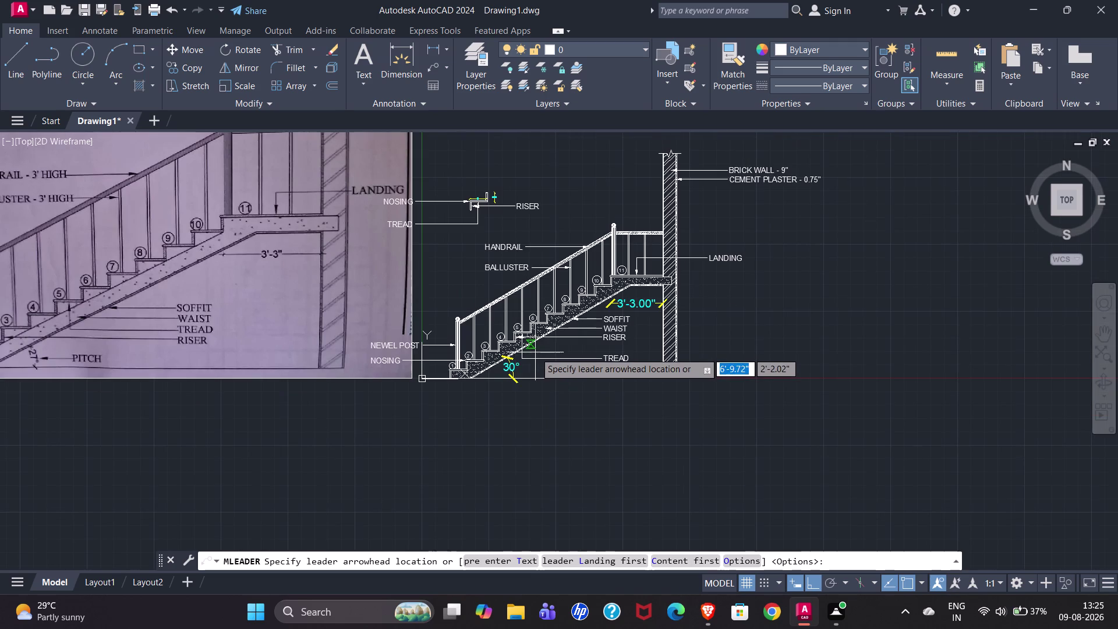
scroll(up, 3)
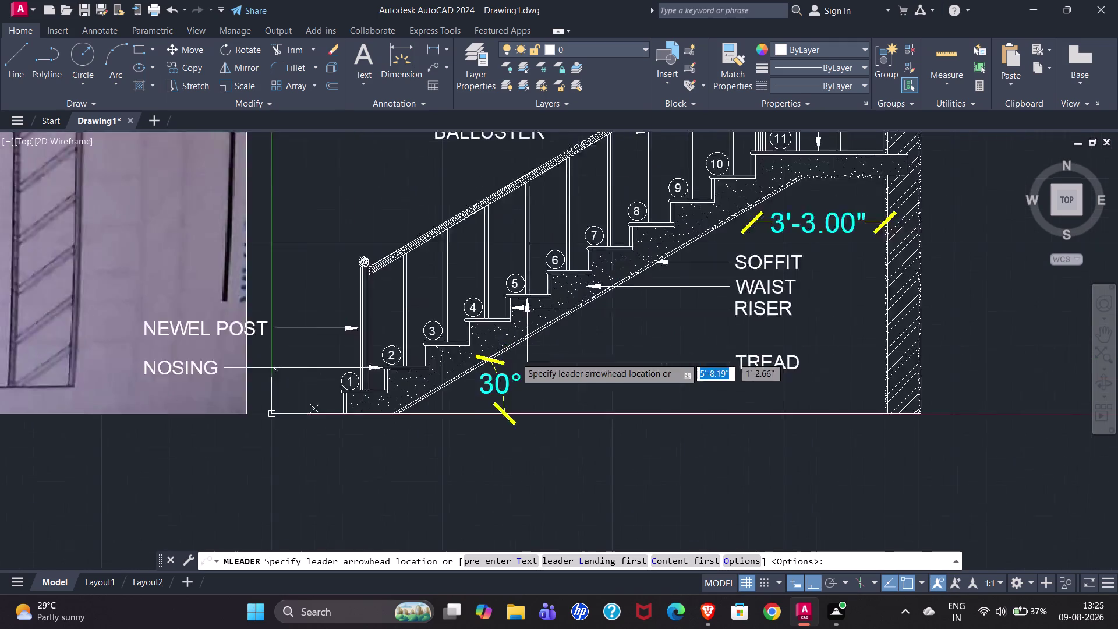
scroll(up, 3)
click(522, 400)
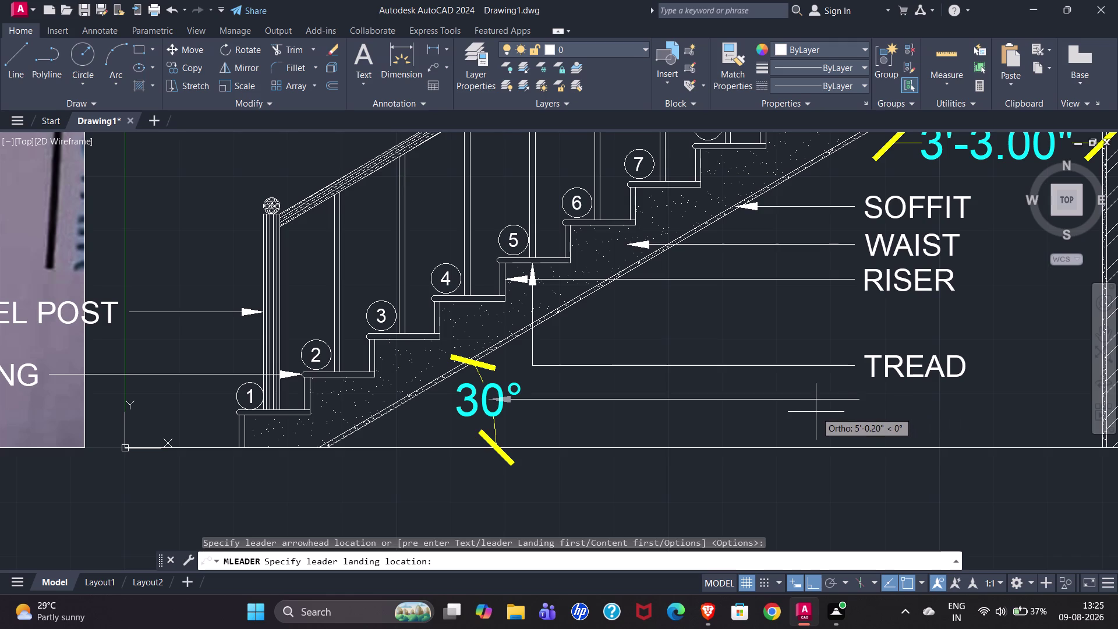
click(812, 411)
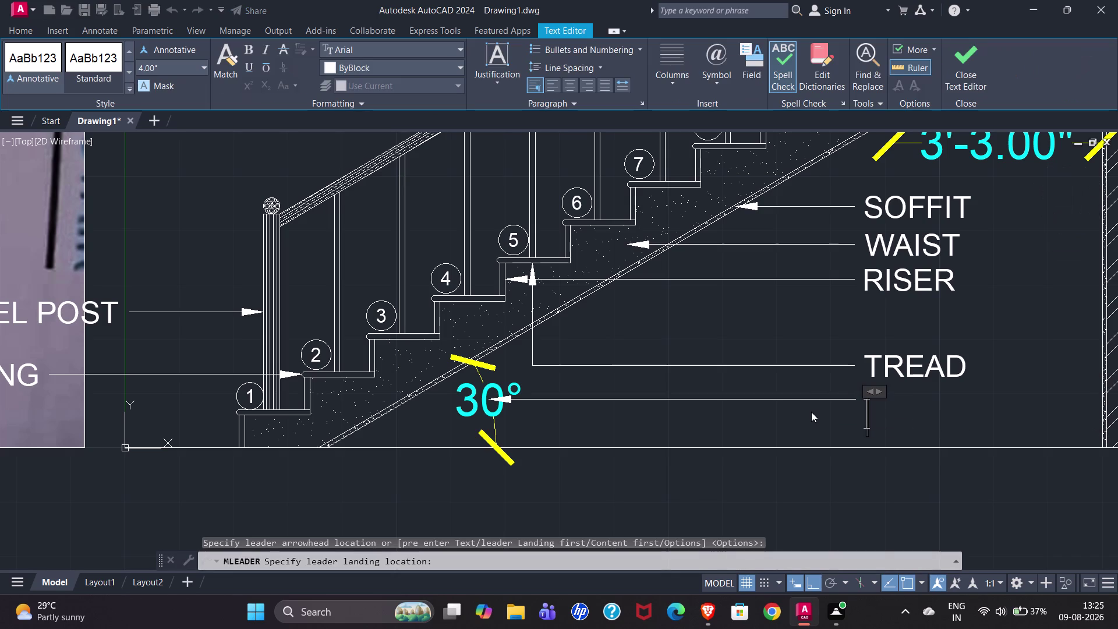
text(PI)
key(t)
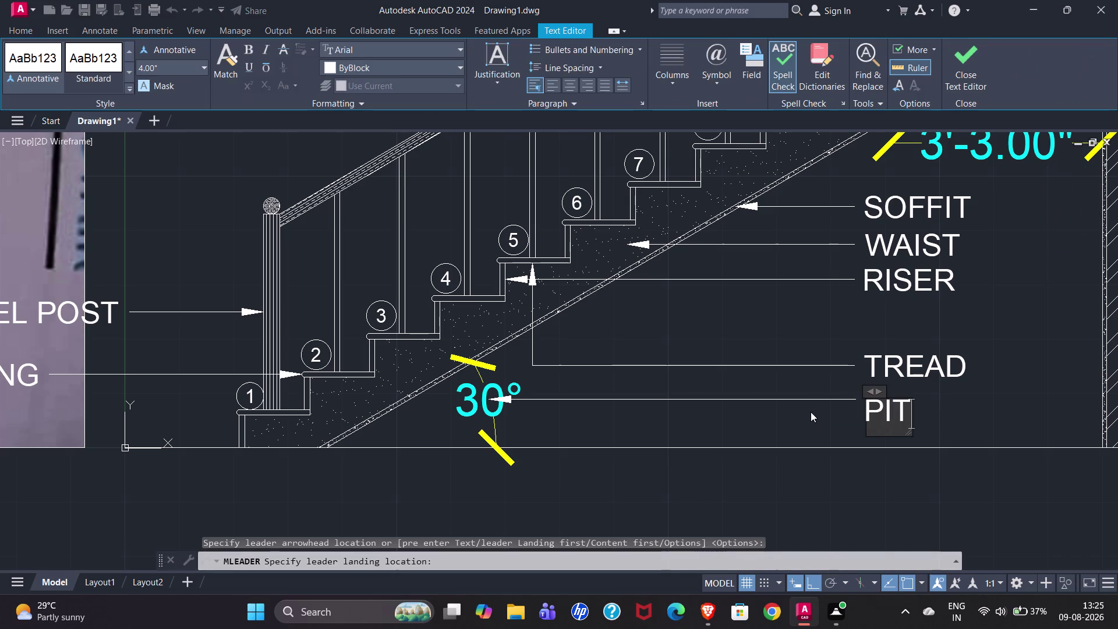
text(CH)
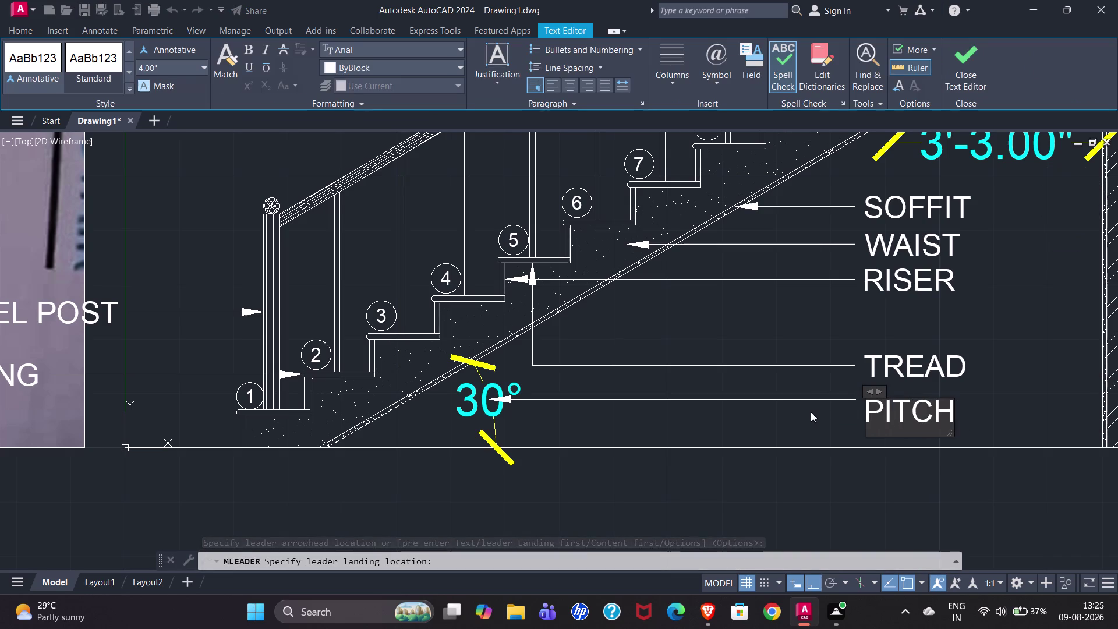
key(Return)
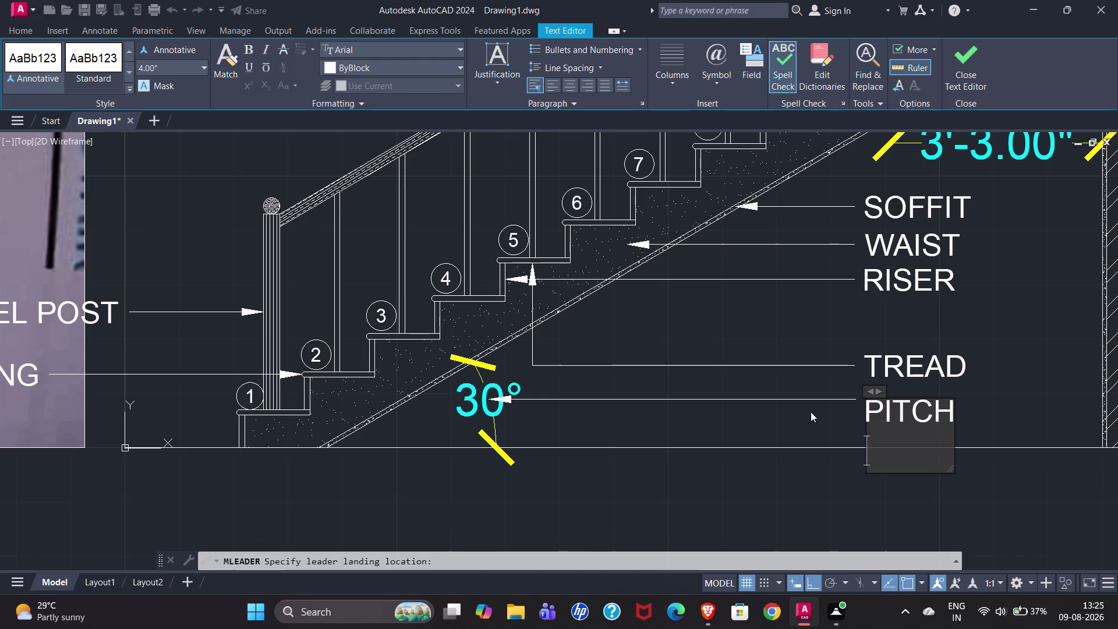
key(BackSpace)
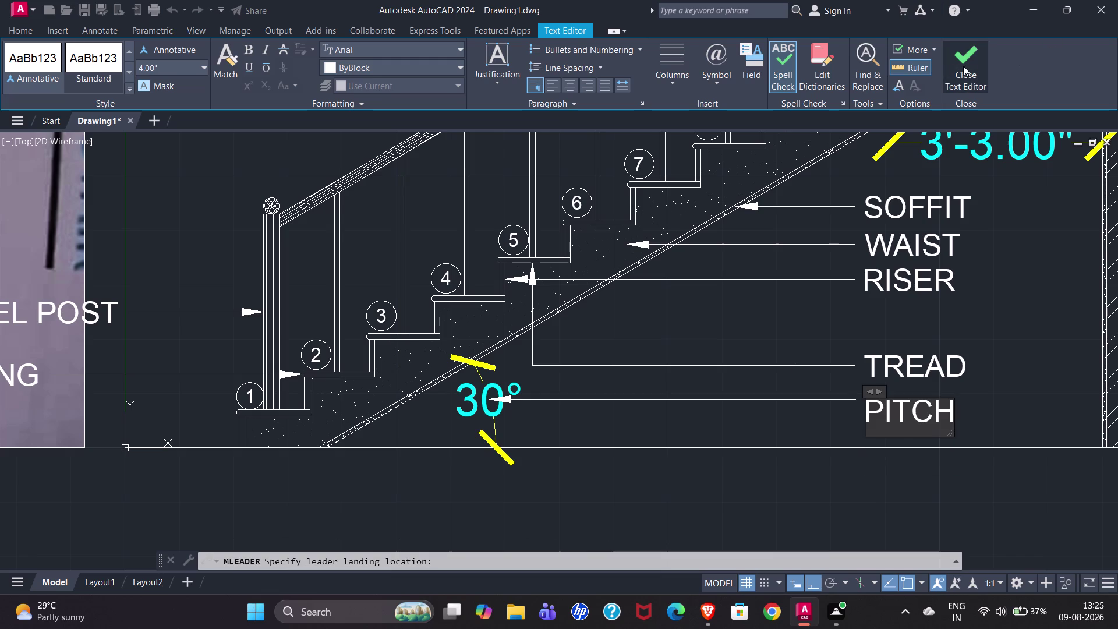
click(968, 65)
Align the PITCH and TREAD callout labels vertically with MLA.
scroll(down, 3)
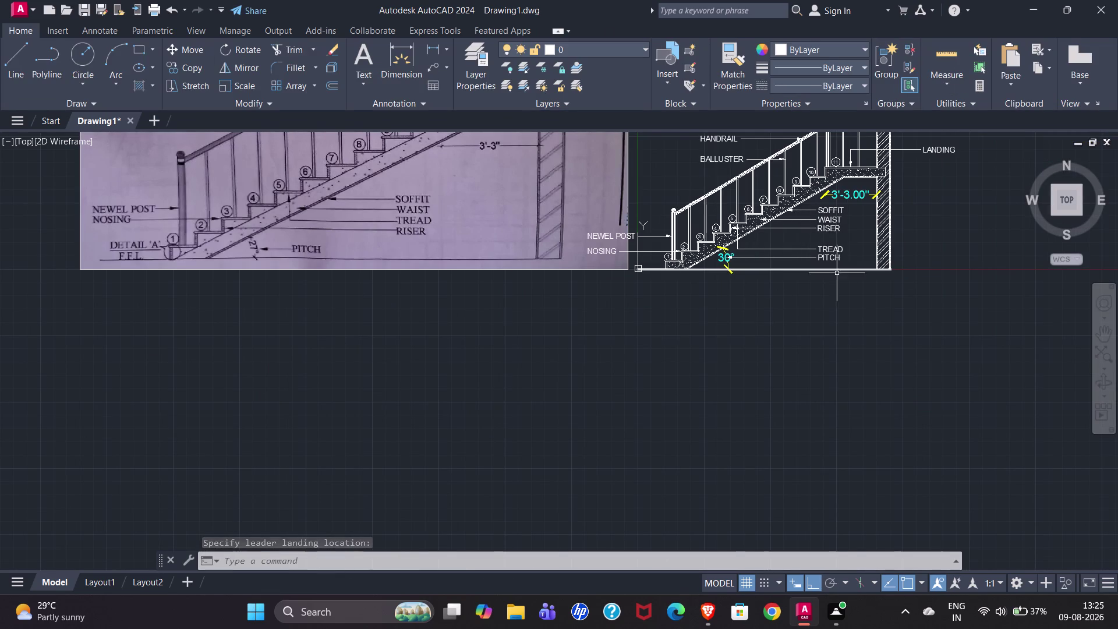
scroll(up, 3)
click(564, 266)
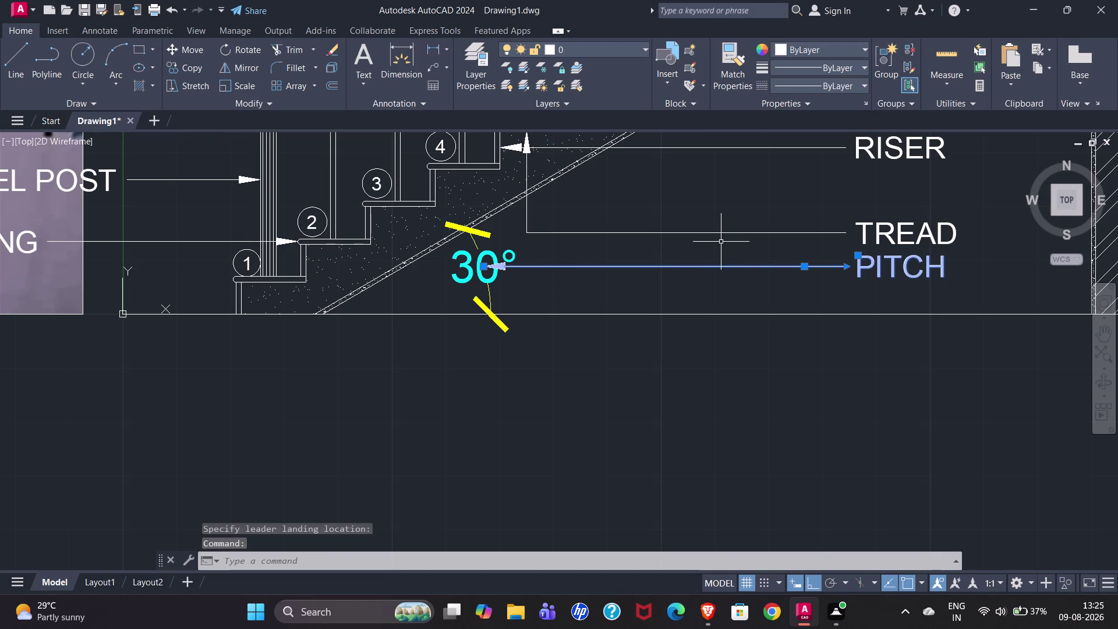
key(c)
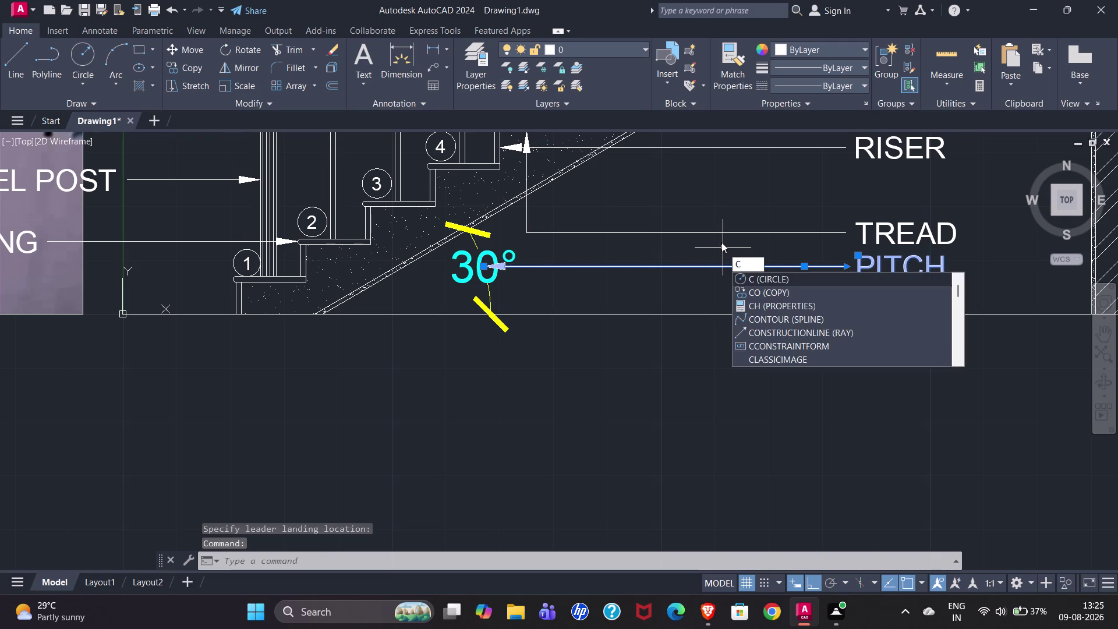
key(BackSpace)
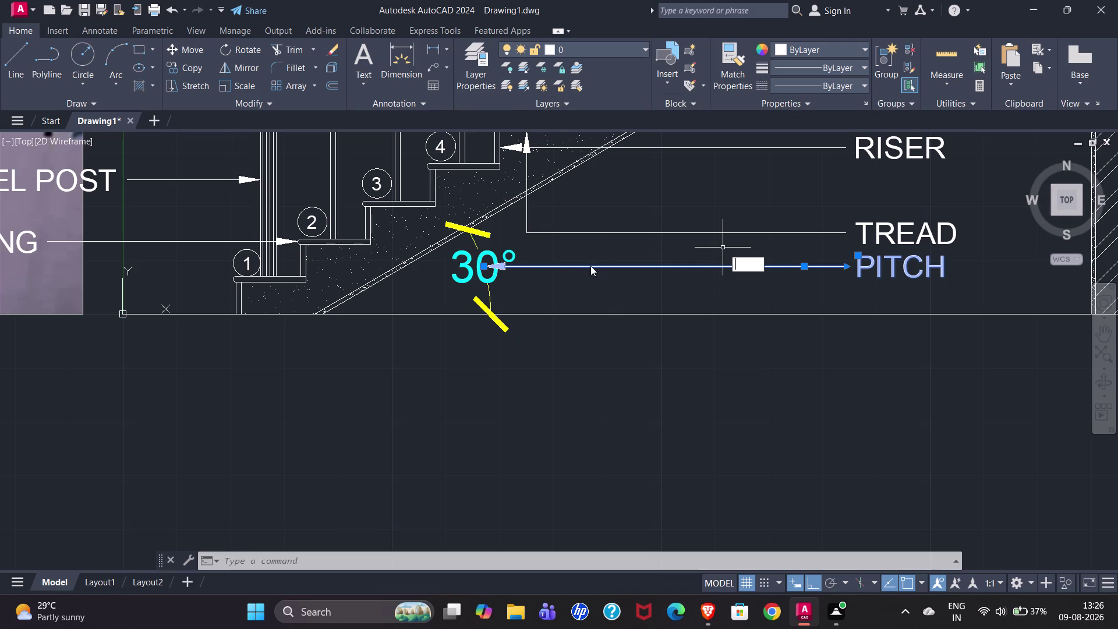
key(Escape)
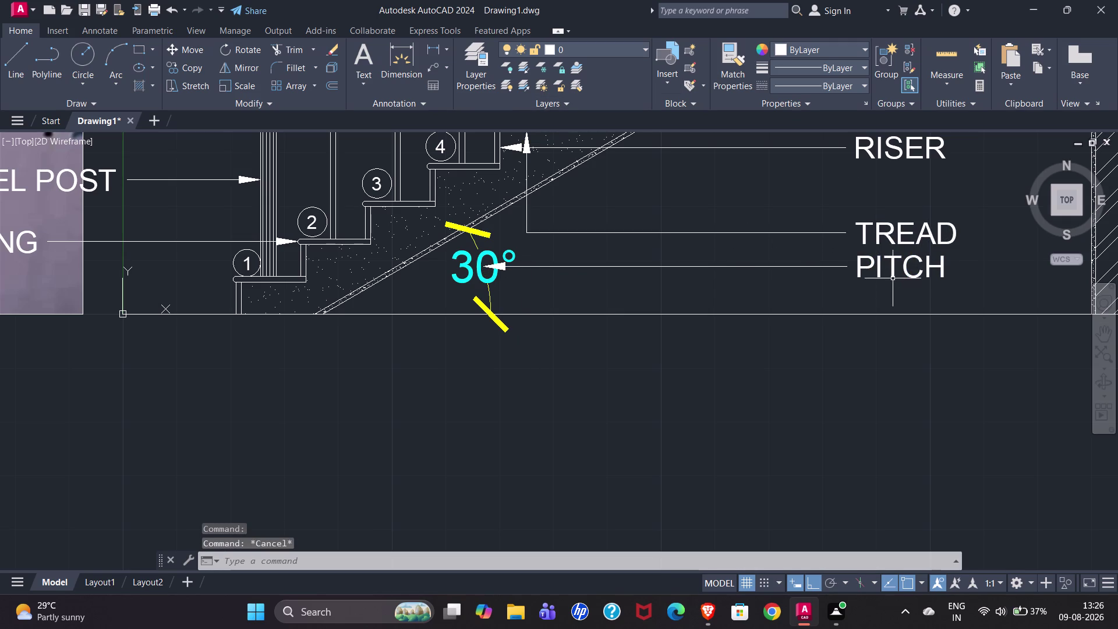
text(MLA)
key(Return)
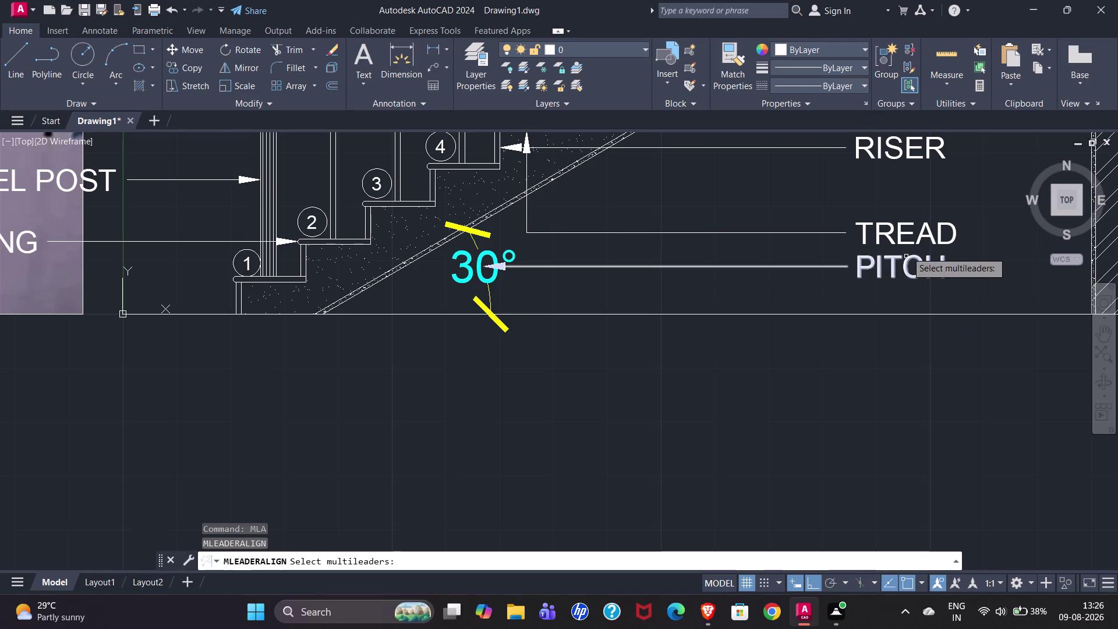
click(897, 240)
click(895, 274)
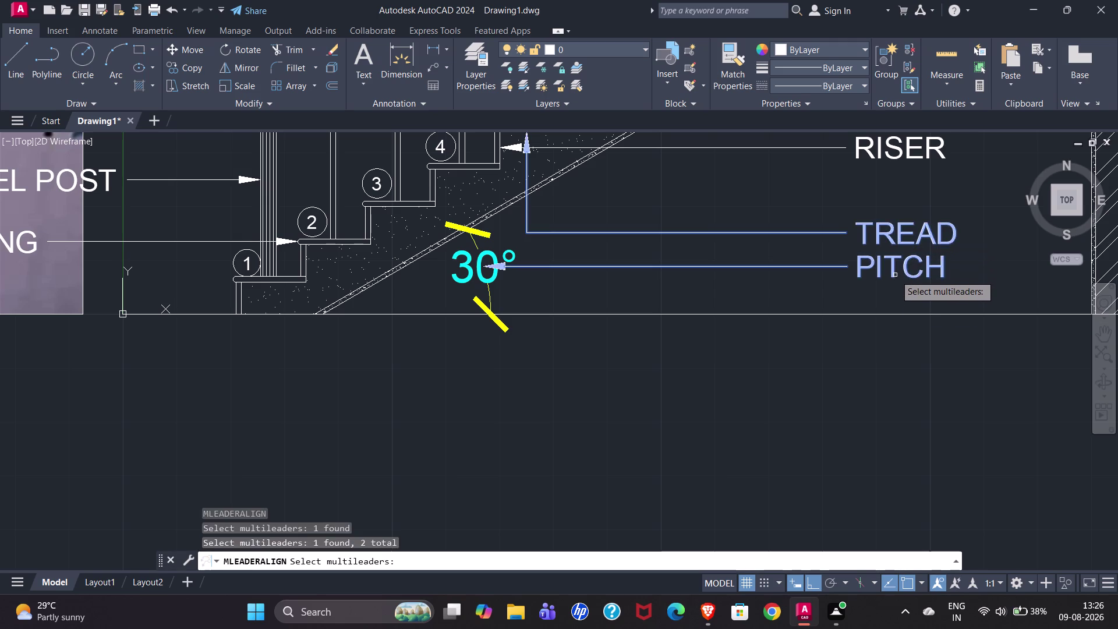
key(Return)
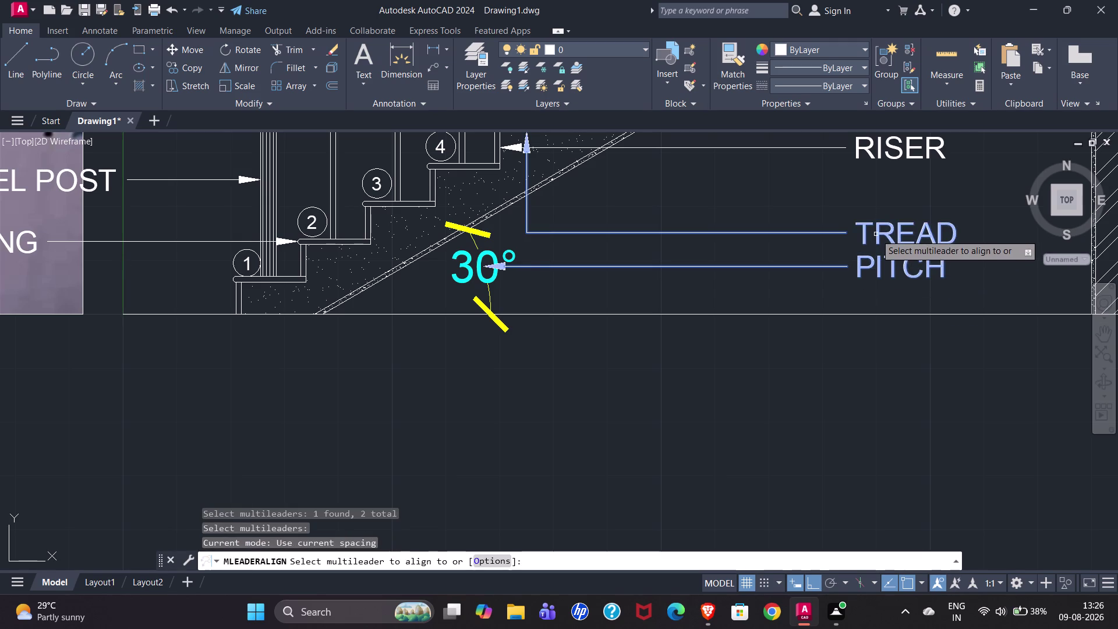
drag(884, 232, 846, 133)
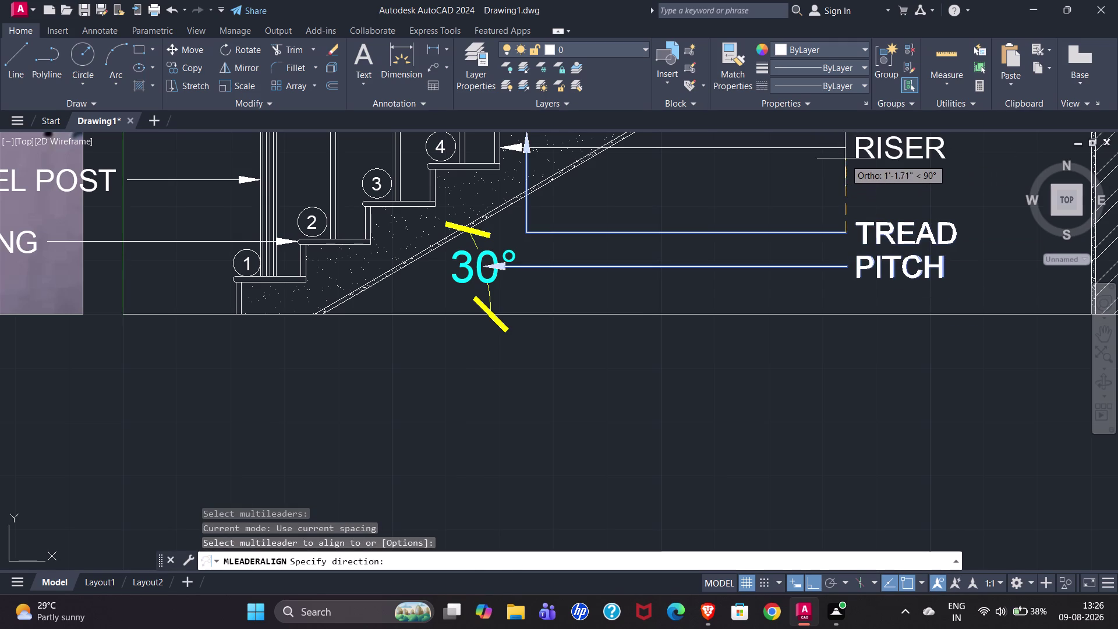
click(845, 160)
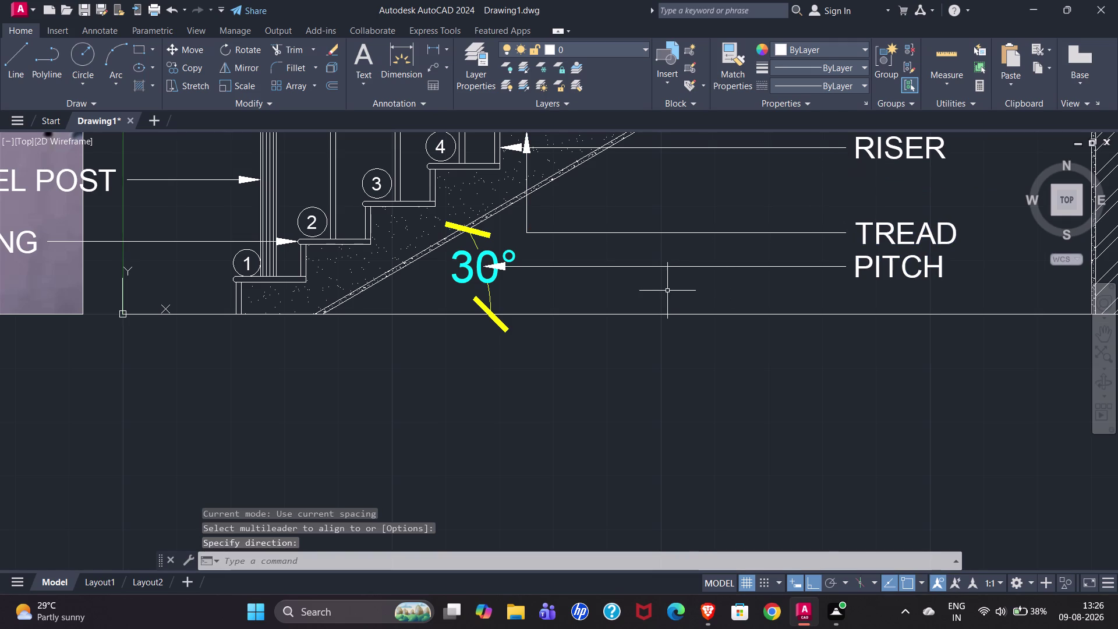
scroll(down, 3)
scroll(down, 3)
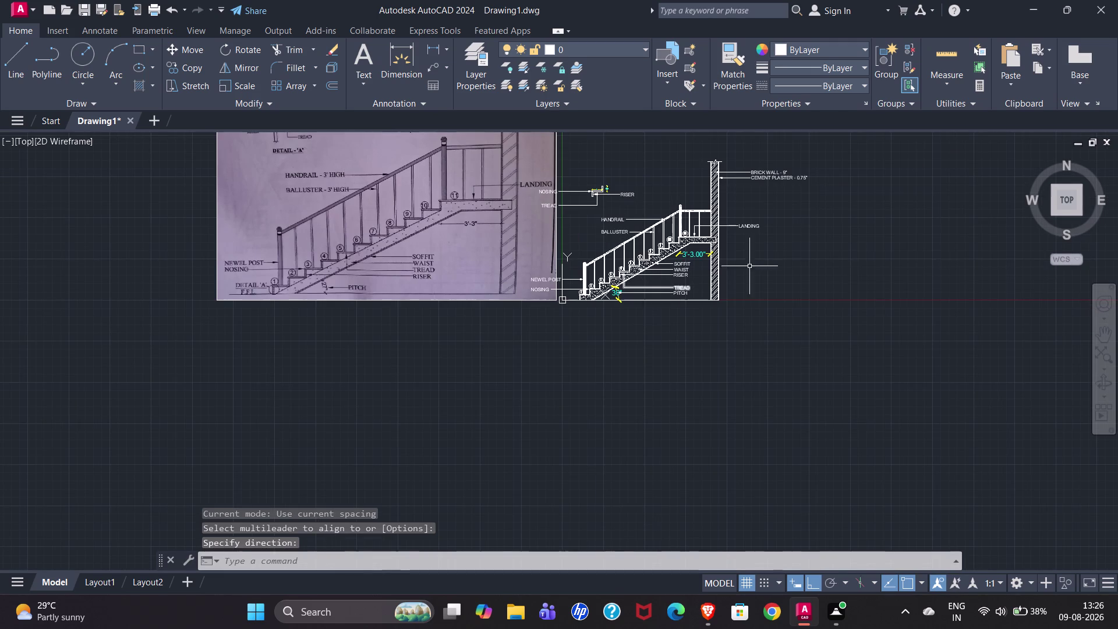
scroll(down, 3)
scroll(up, 3)
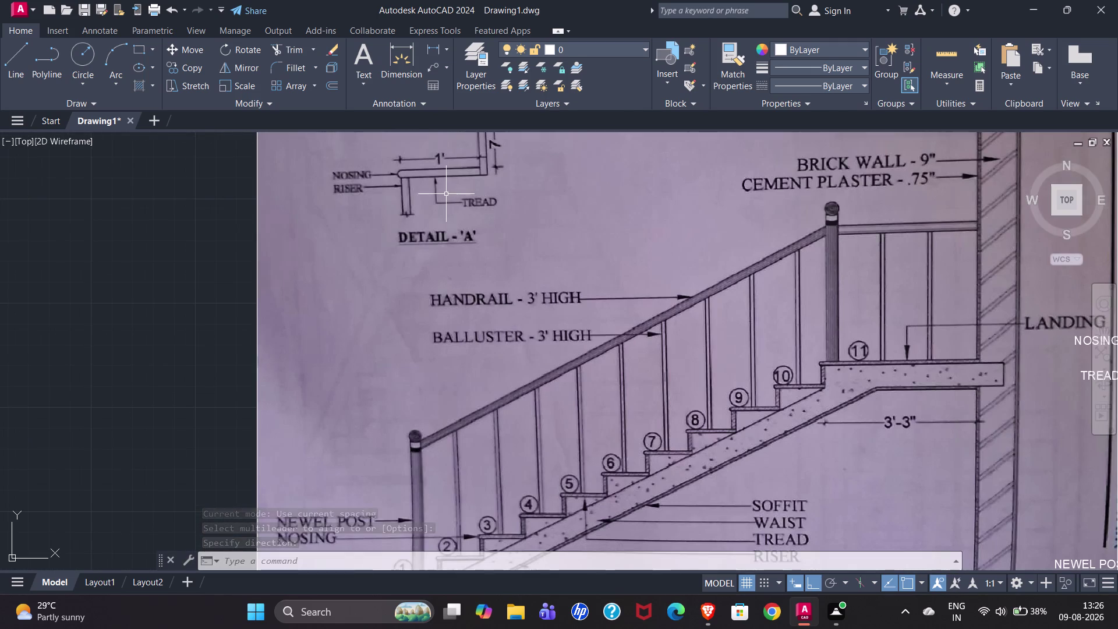
scroll(down, 3)
scroll(down, 3)
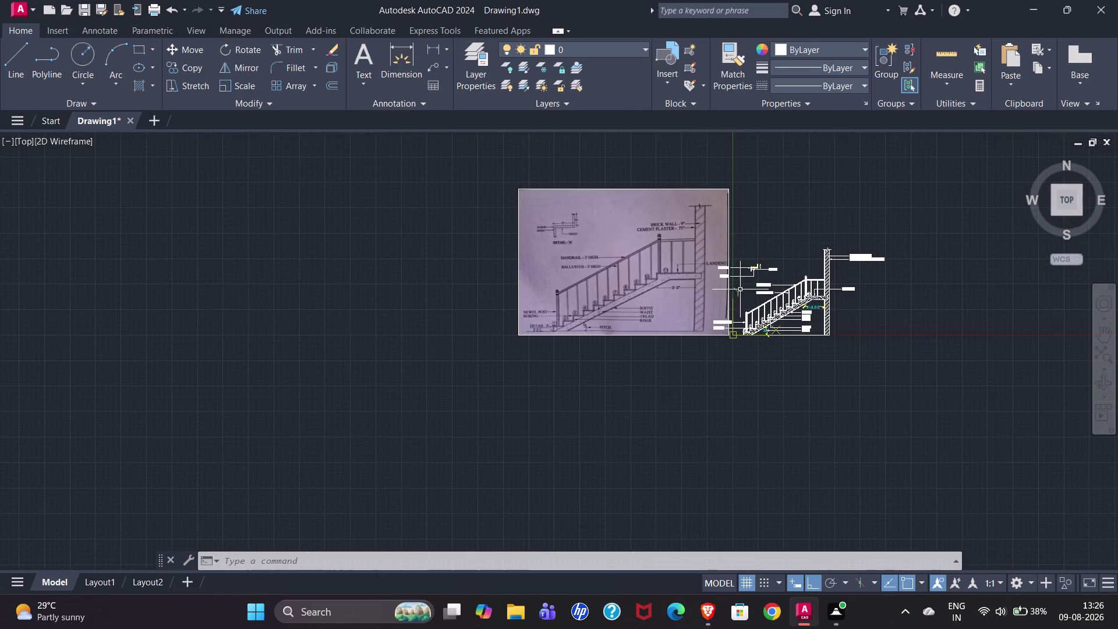
scroll(up, 3)
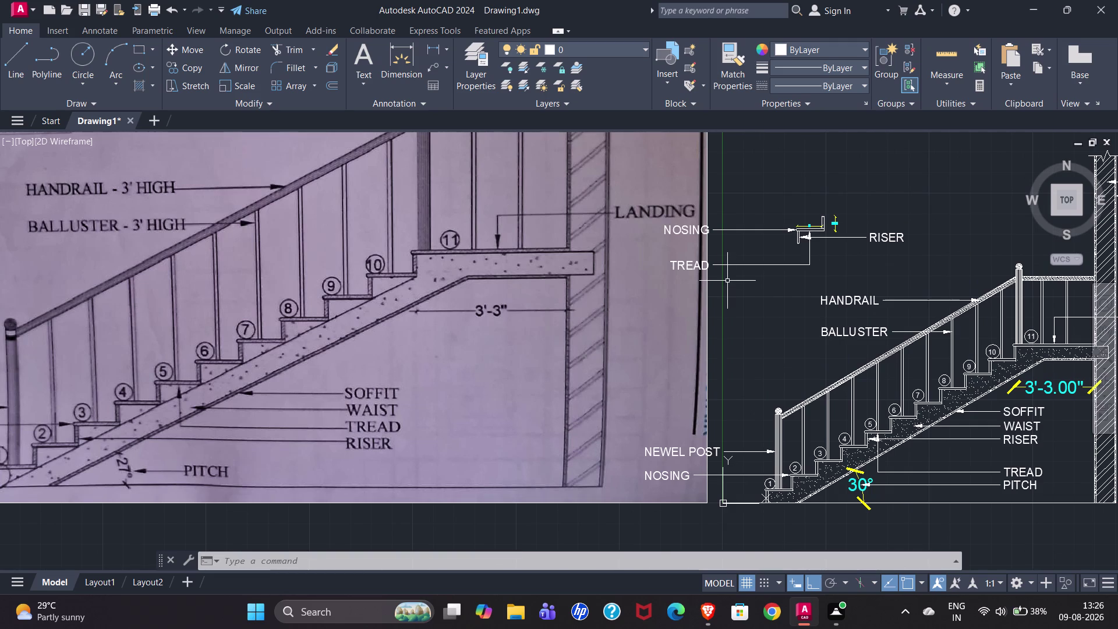
click(381, 316)
key(Escape)
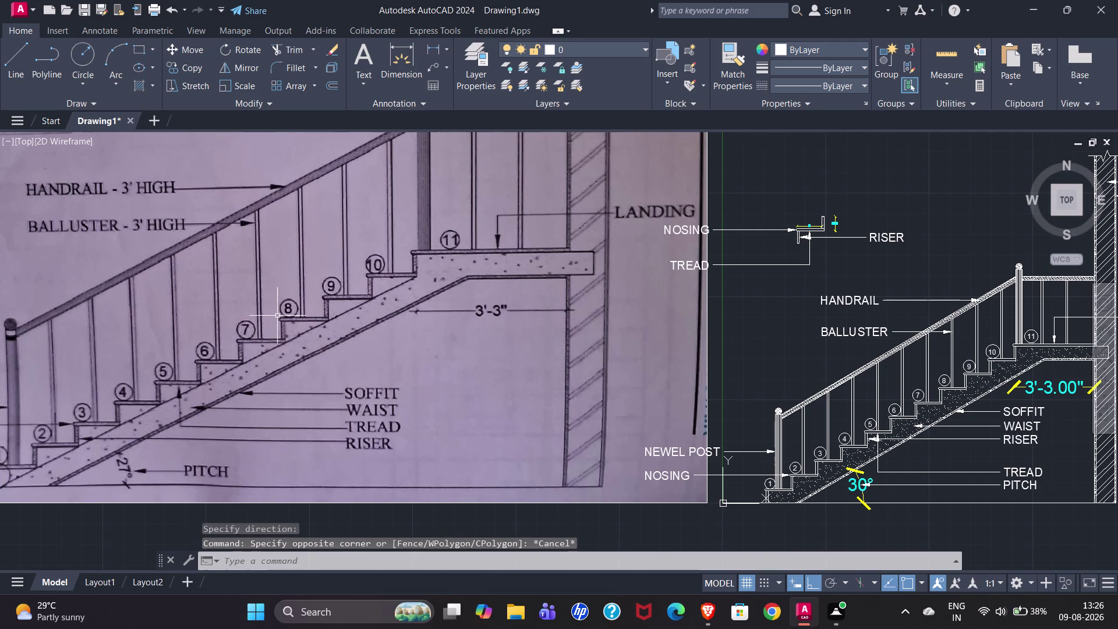
click(277, 318)
scroll(down, 3)
key(Escape)
click(241, 266)
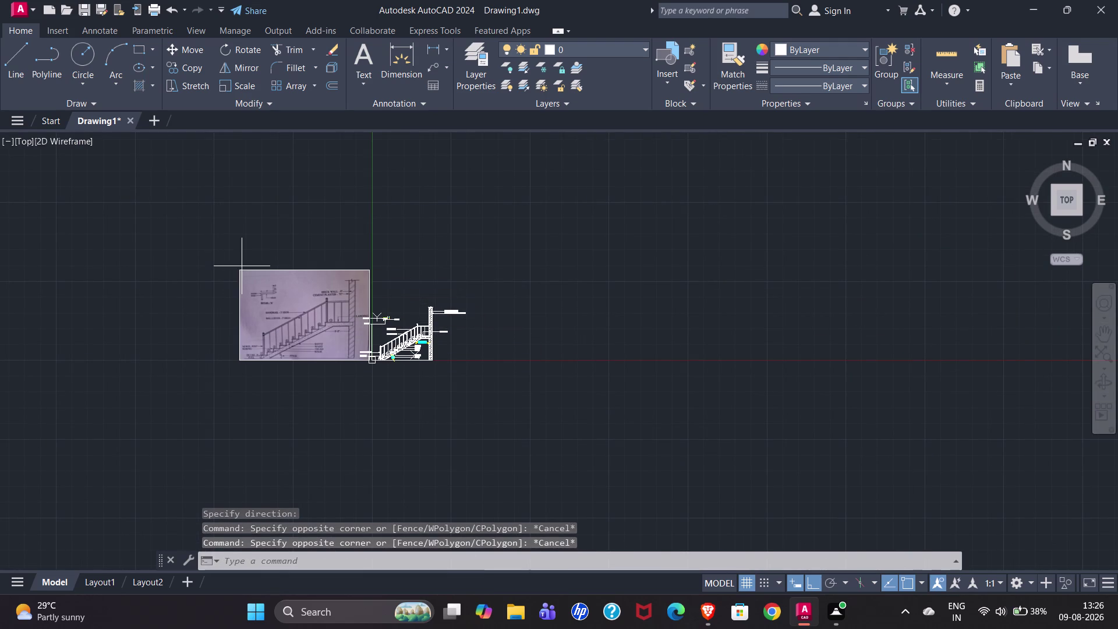
Select and delete the reference photo.
click(249, 277)
click(255, 270)
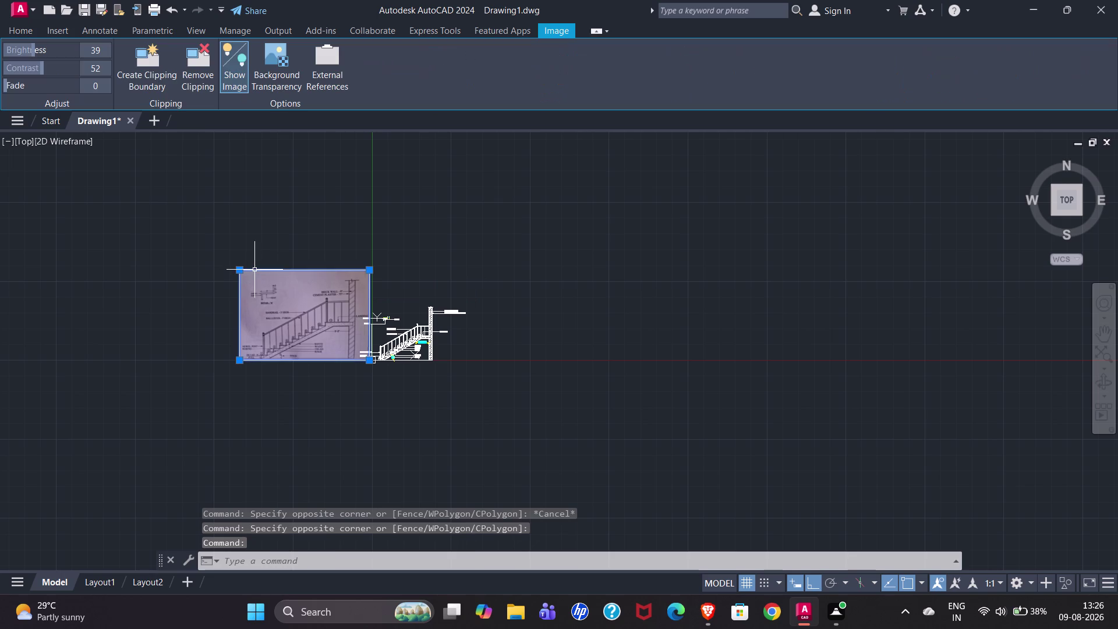
key(Delete)
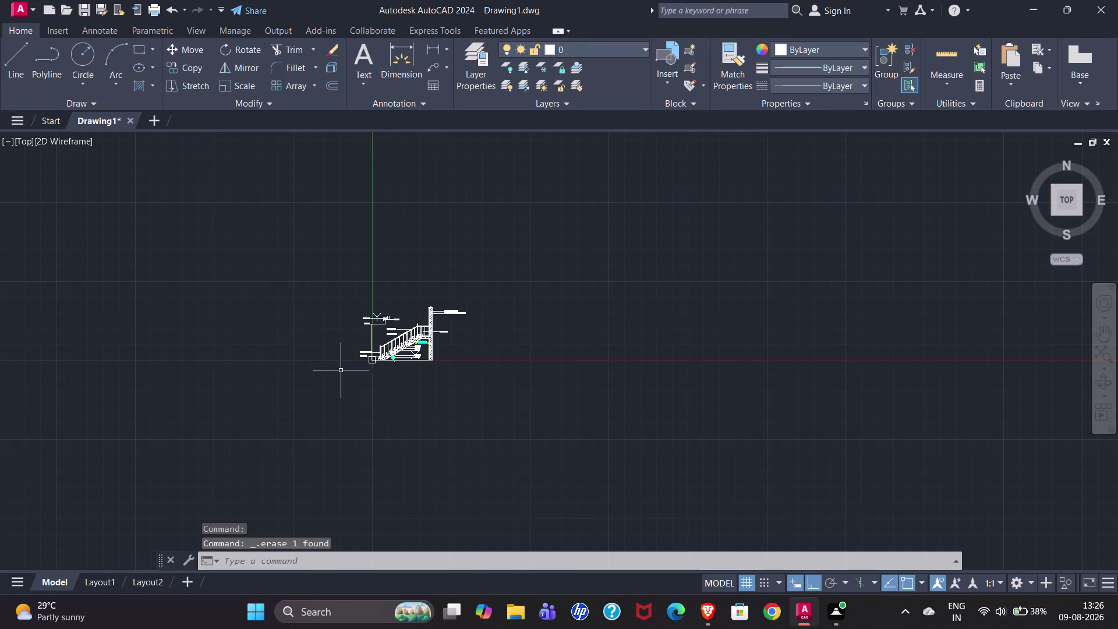
scroll(up, 3)
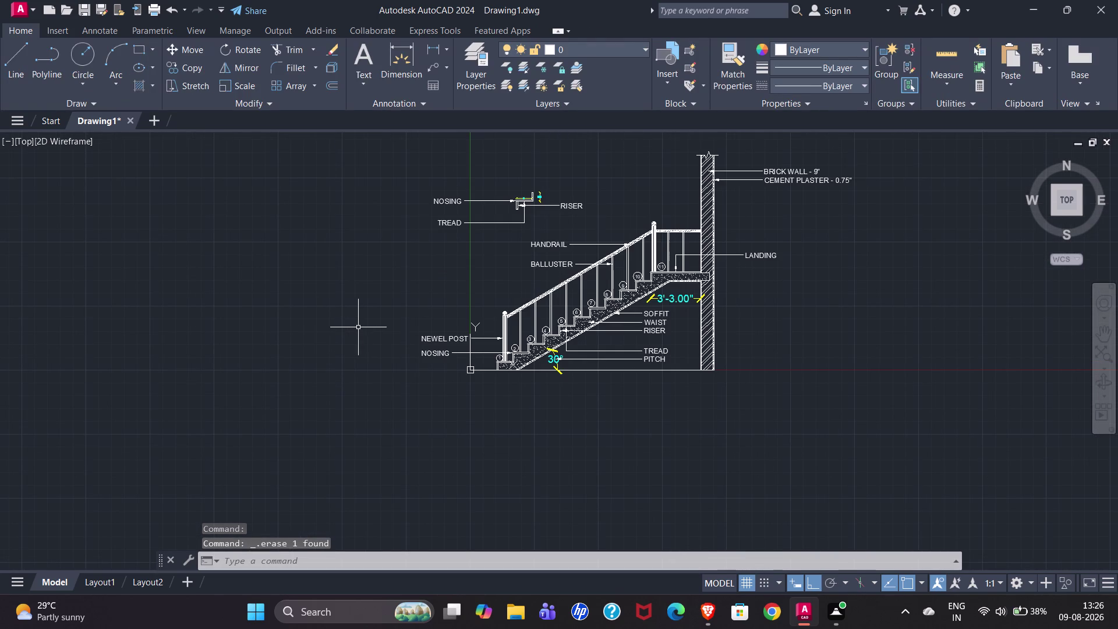
scroll(up, 3)
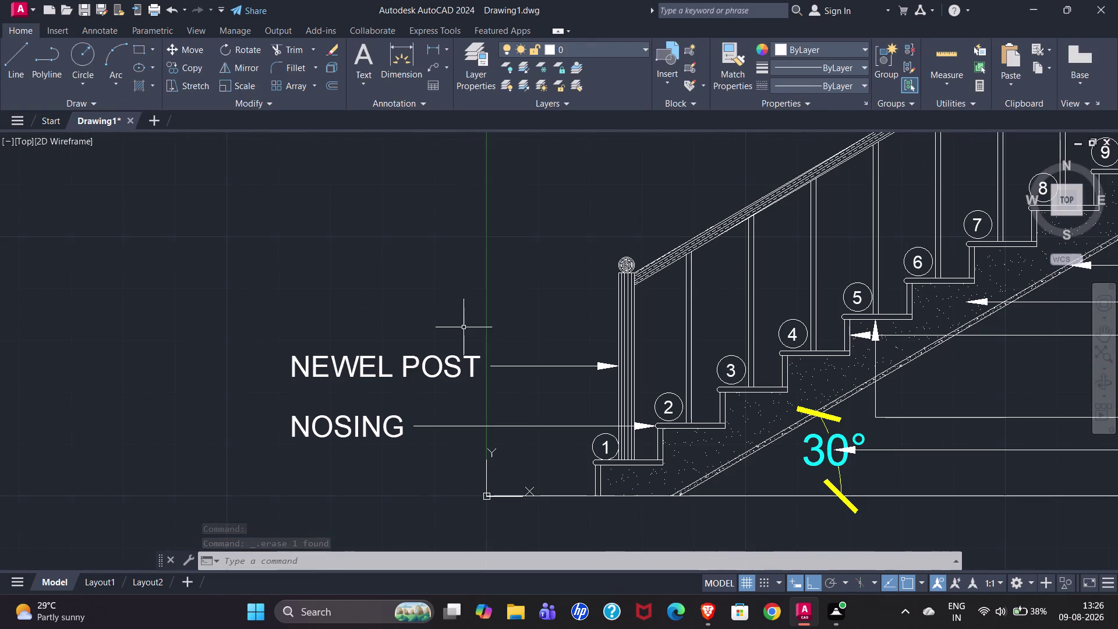
Inspect the 30° angle dimension, briefly selecting its label without changing it.
click(847, 446)
click(831, 450)
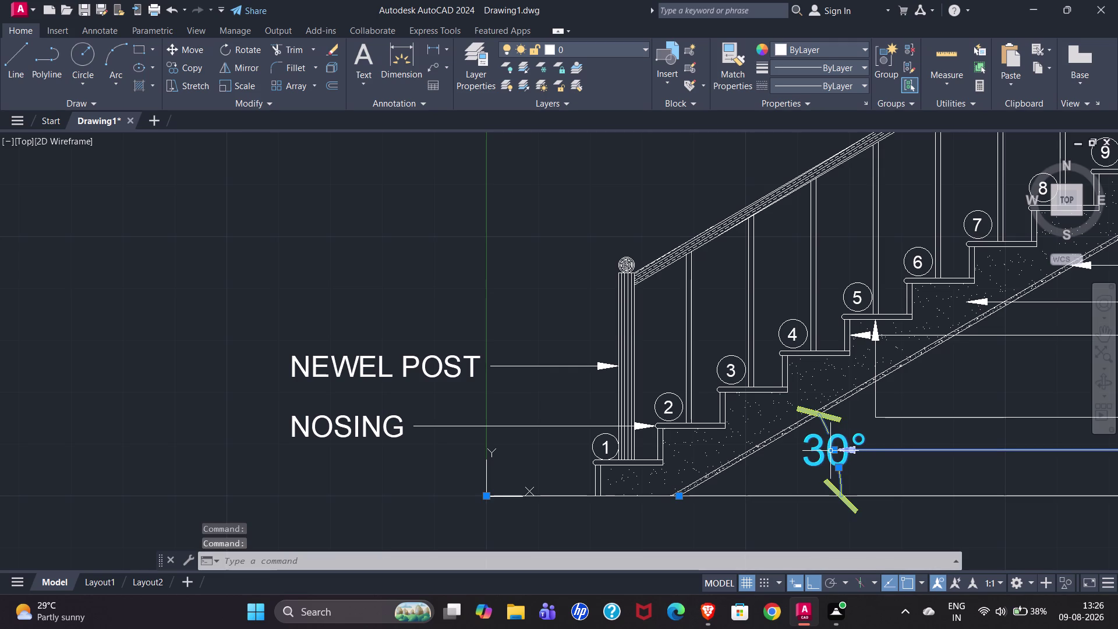
key(Escape)
click(839, 449)
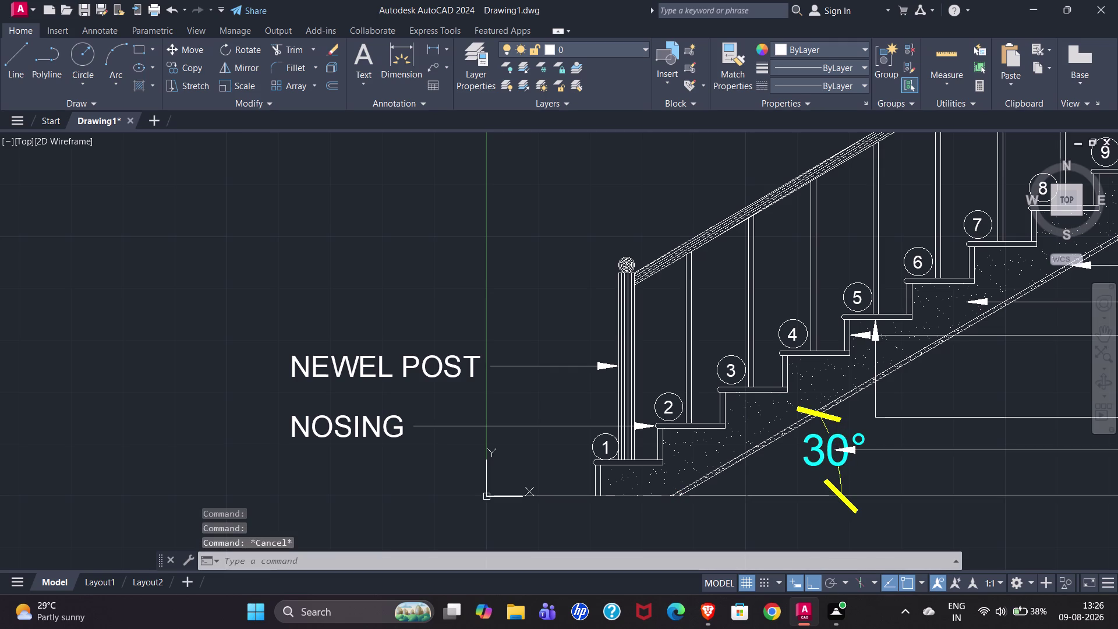
drag(836, 453, 856, 453)
click(862, 448)
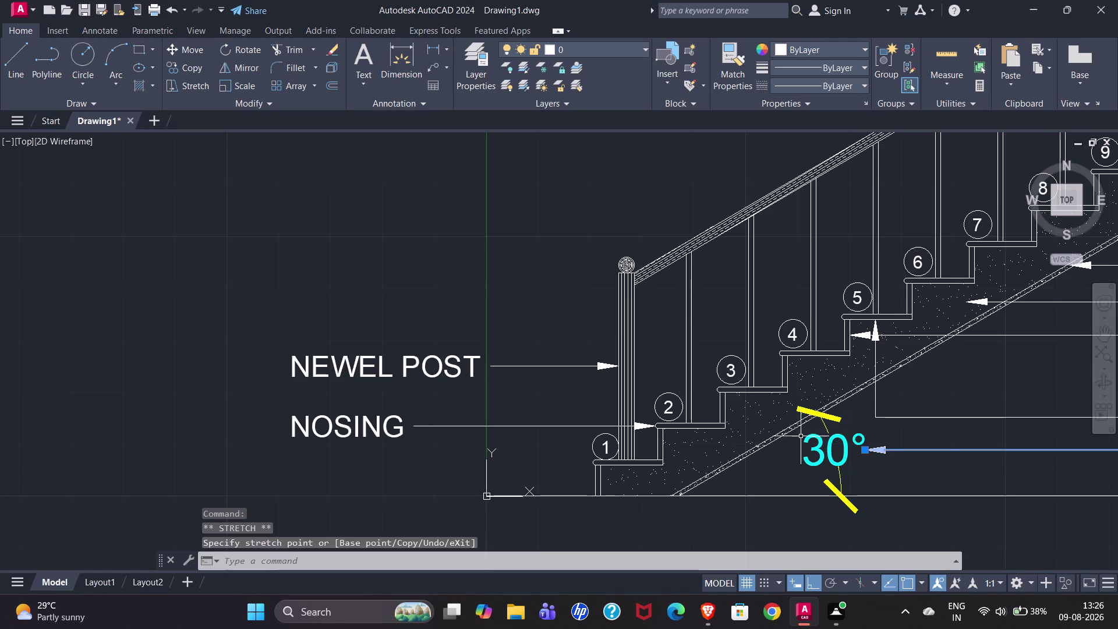
scroll(down, 3)
key(Escape)
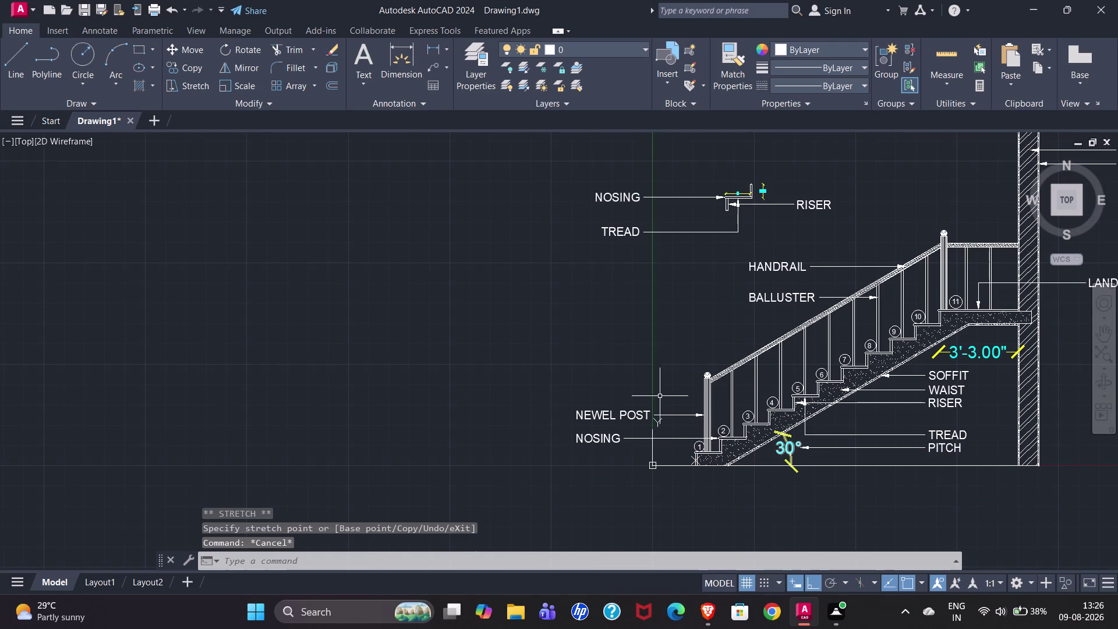
scroll(down, 3)
scroll(down, 3)
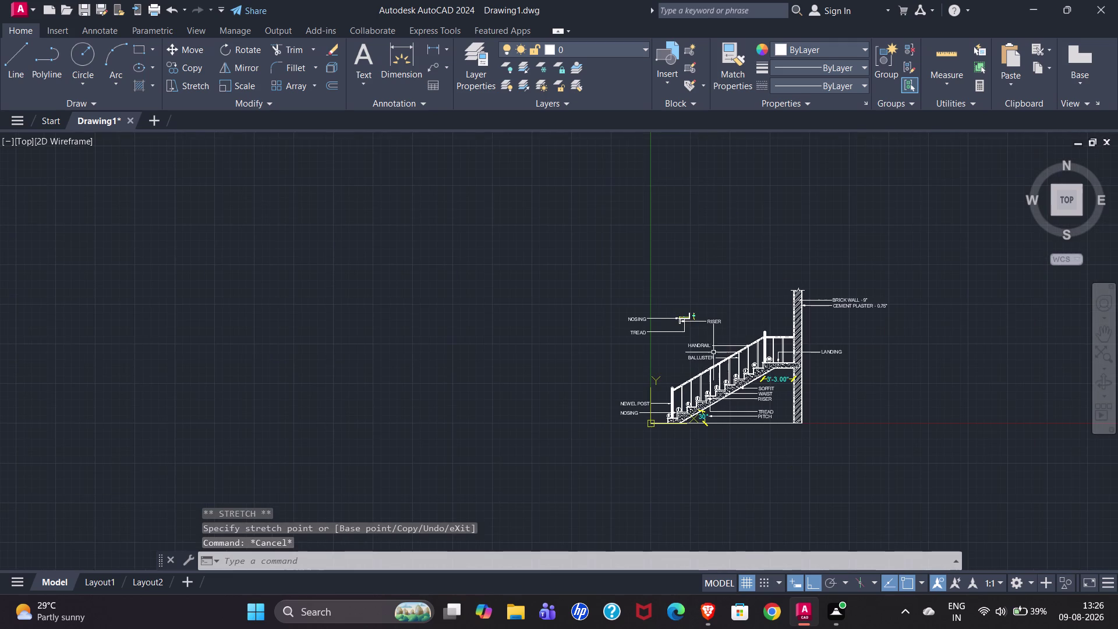
scroll(down, 3)
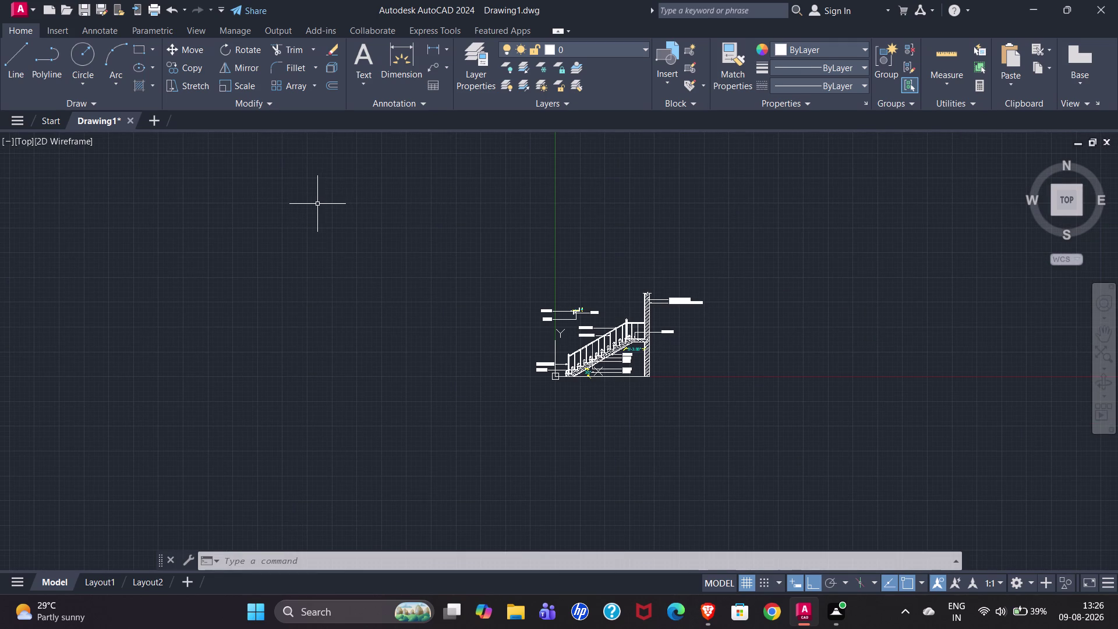
Save the drawing as Drawing1.dwg in C:\AUTO CAD\EX17.
key(ctrl+s)
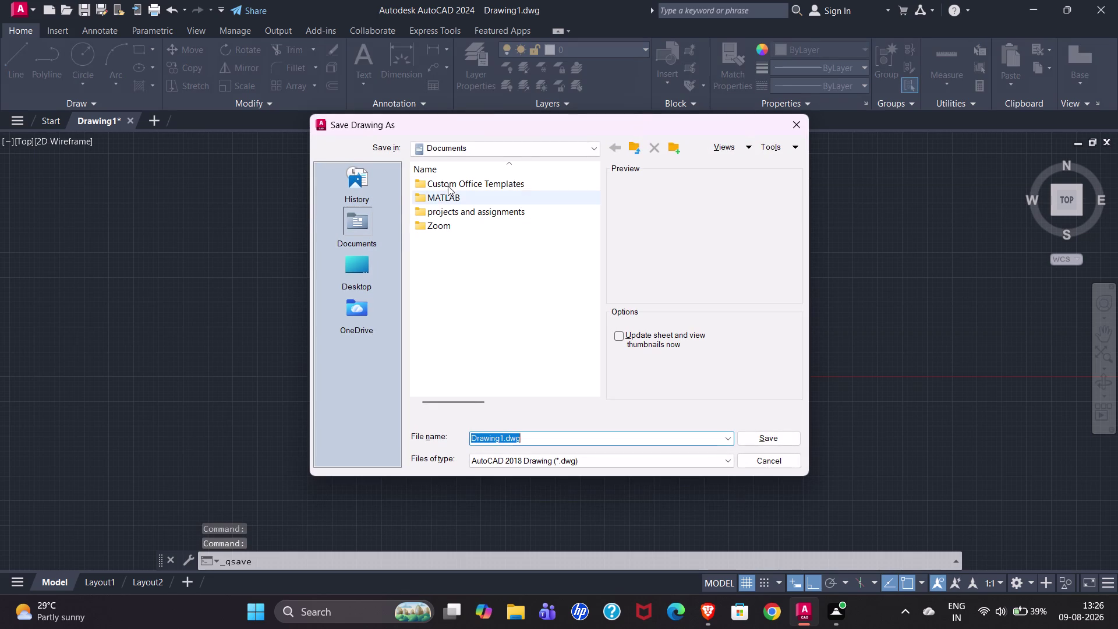
click(457, 152)
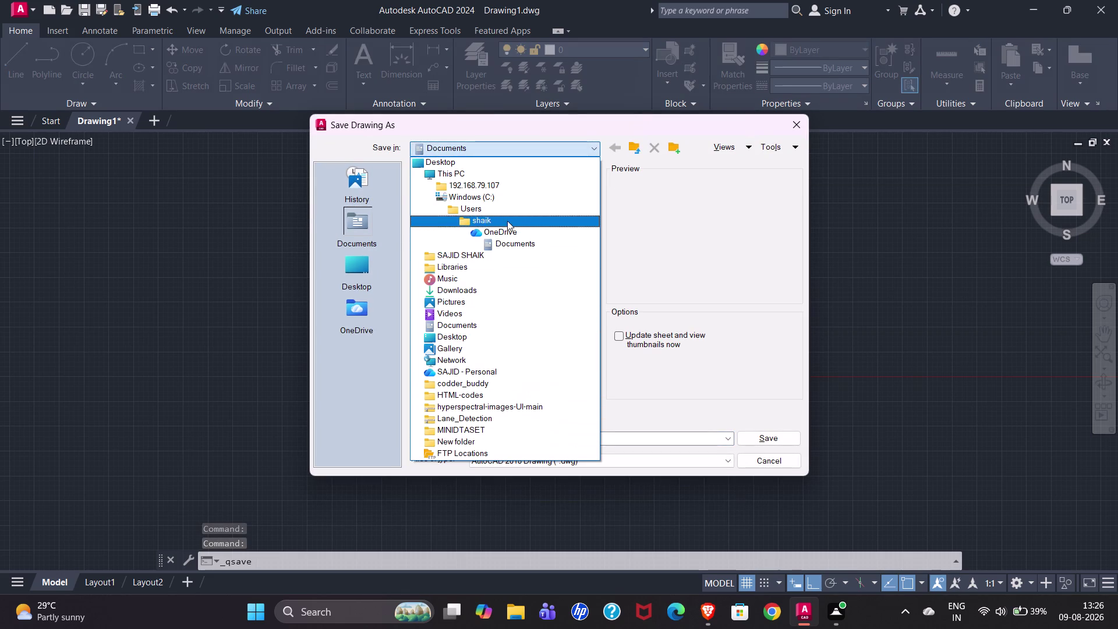
click(477, 199)
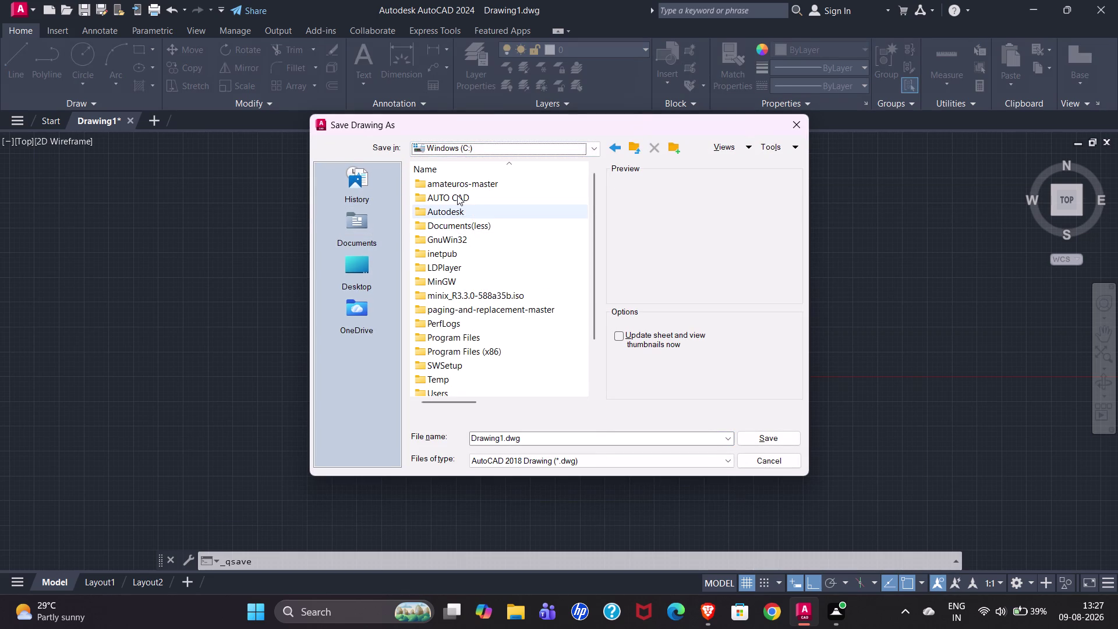
double_click(457, 195)
scroll(down, 3)
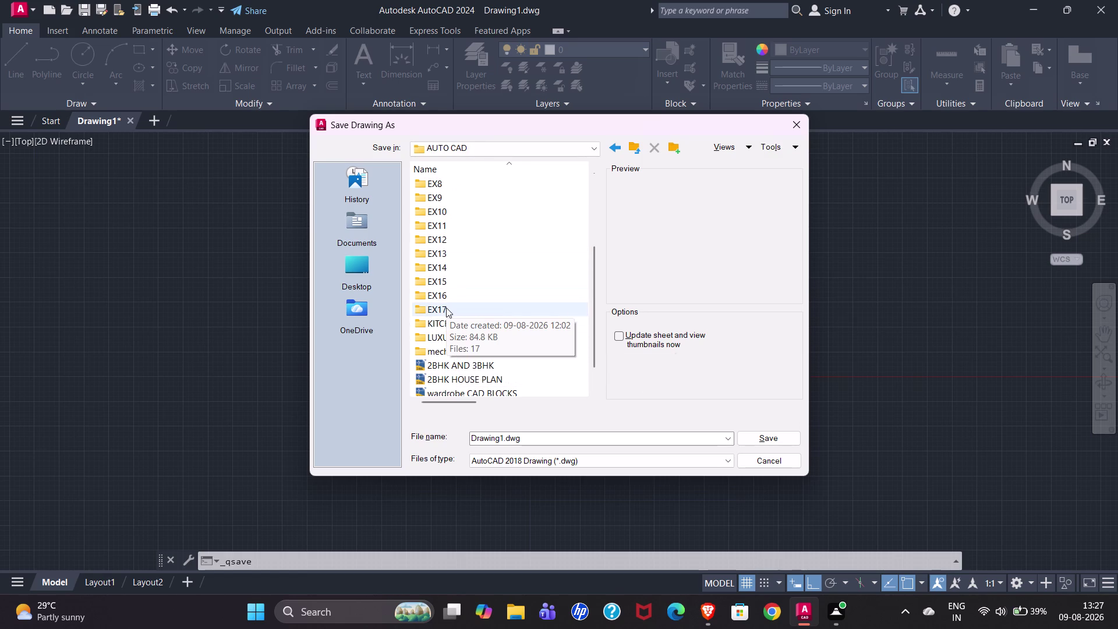
double_click(446, 308)
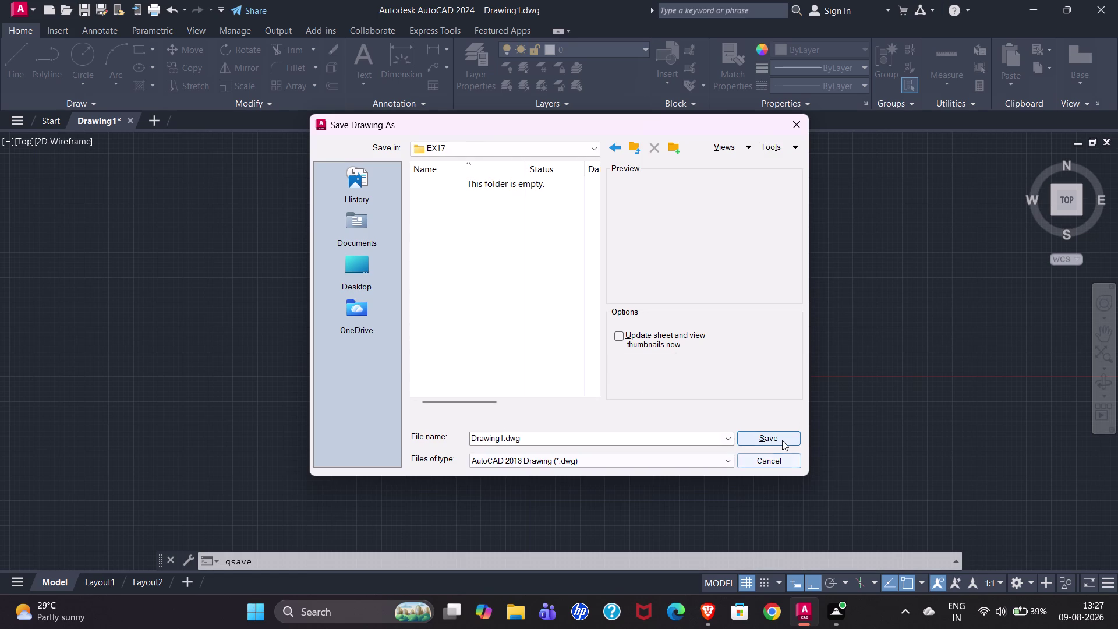
click(782, 439)
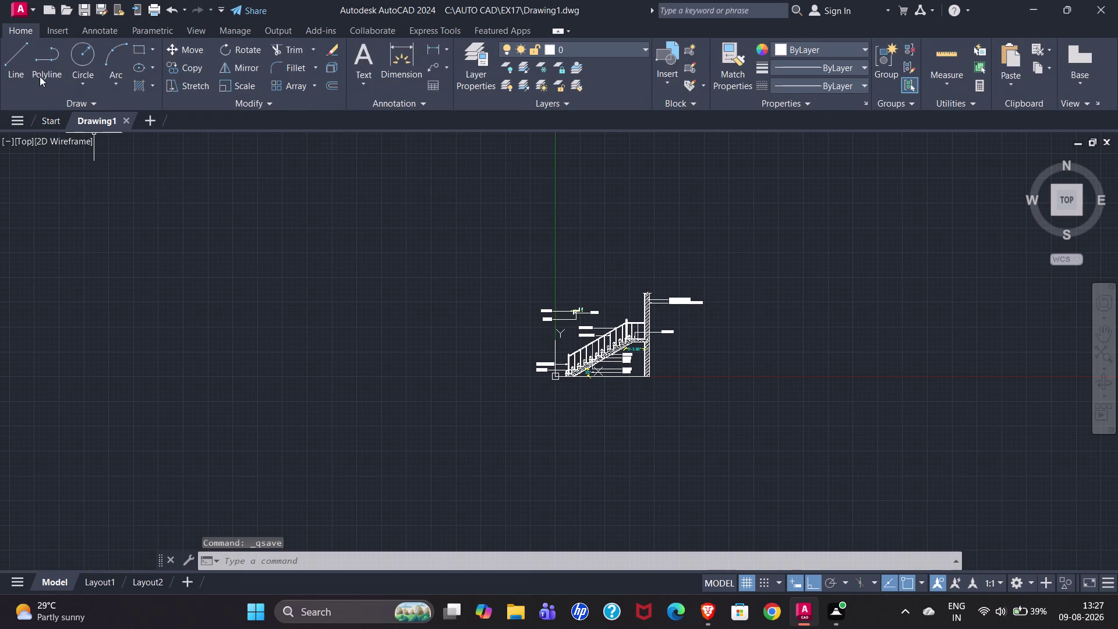
click(35, 10)
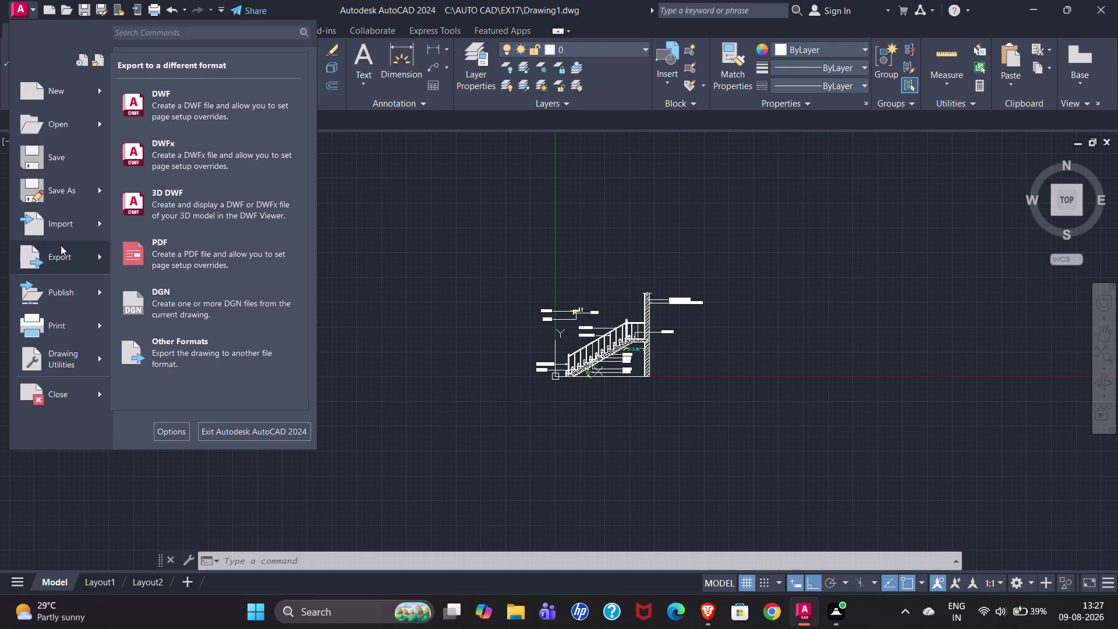
Export the drawing as a PDF into AUTO CAD\EX17 and dismiss the publish notice.
click(167, 247)
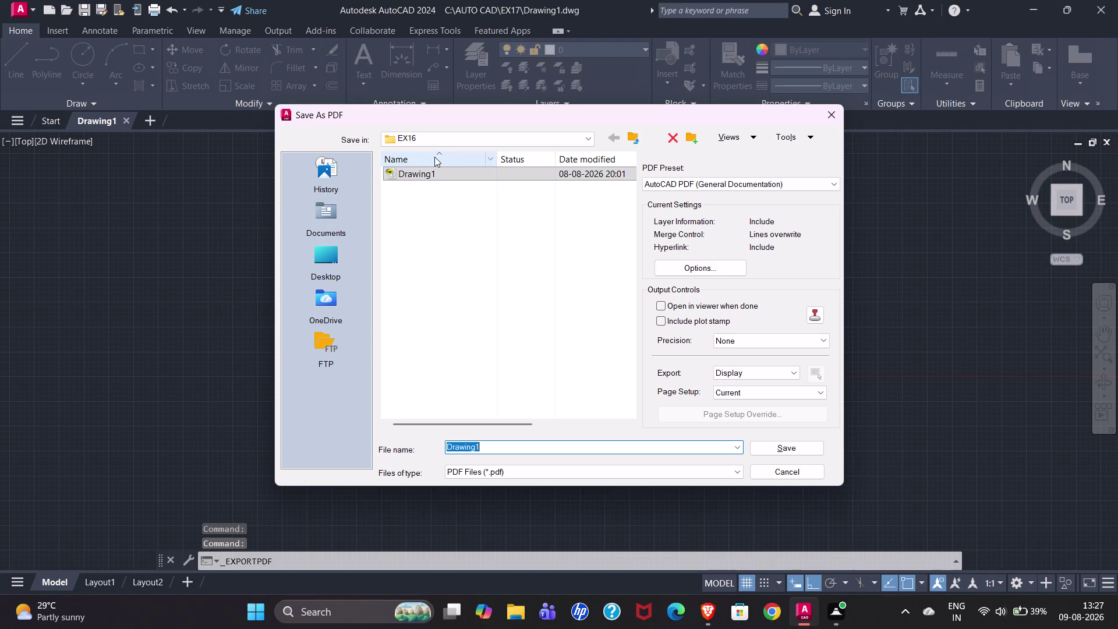
click(410, 141)
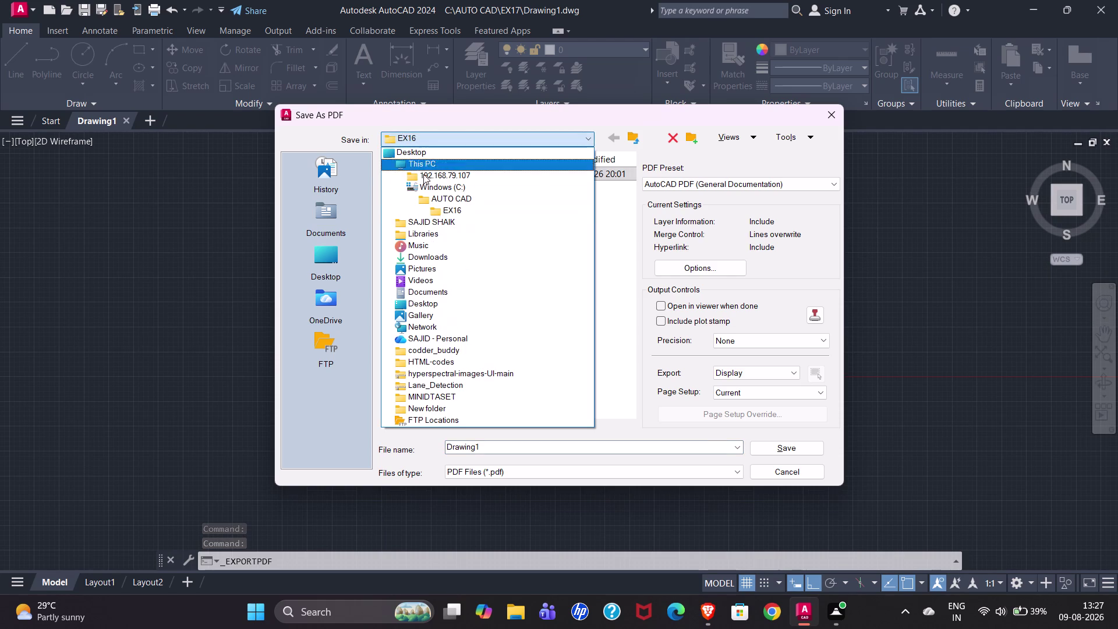
click(447, 201)
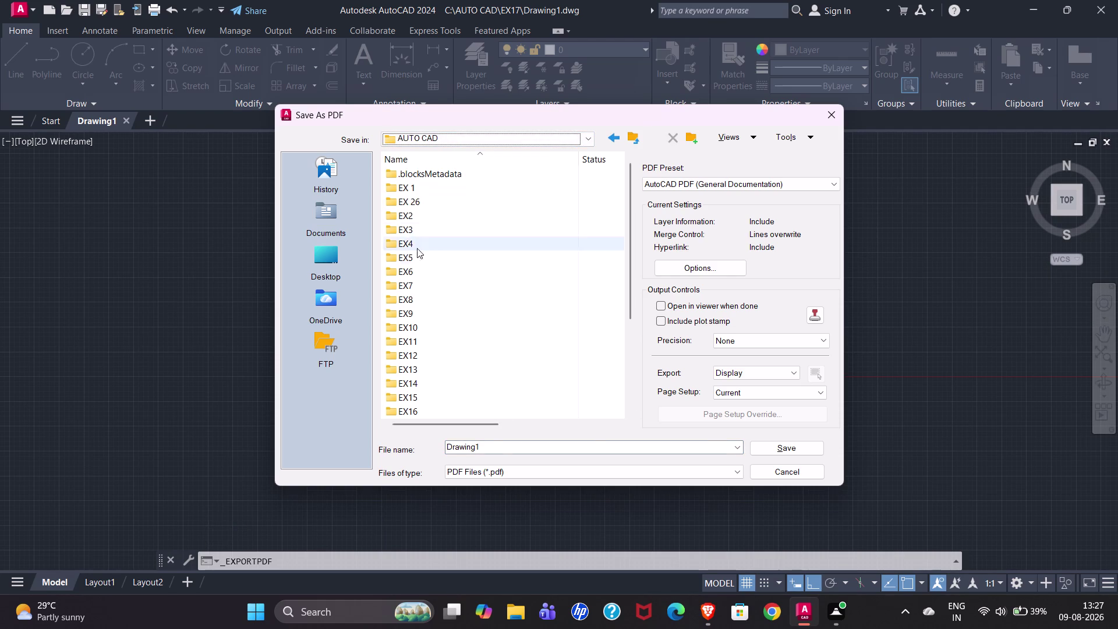
scroll(down, 3)
double_click(412, 382)
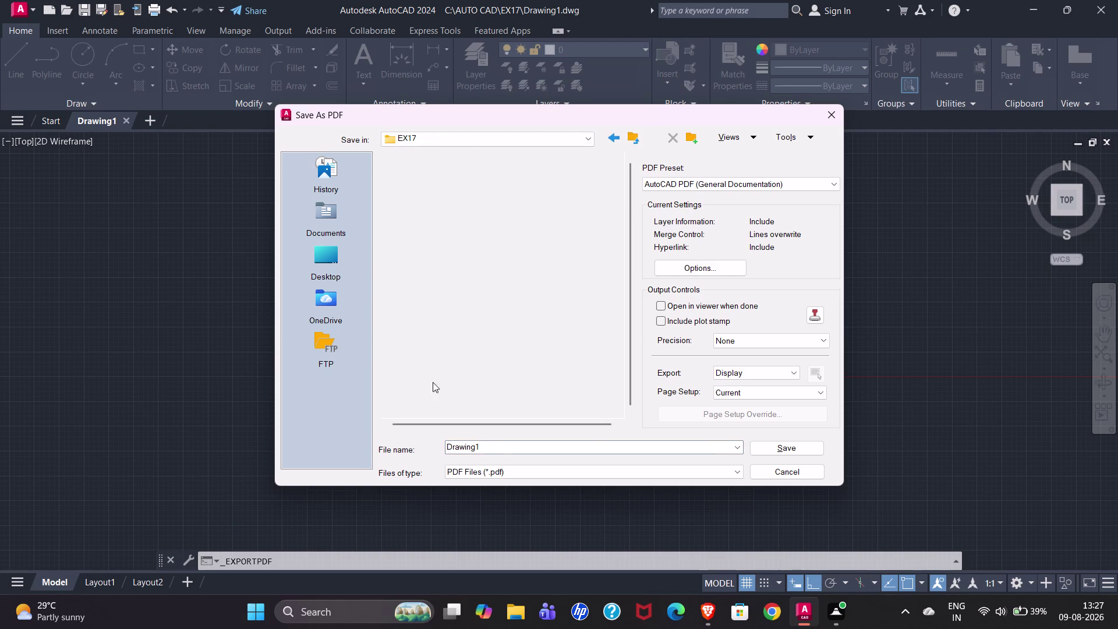
click(775, 453)
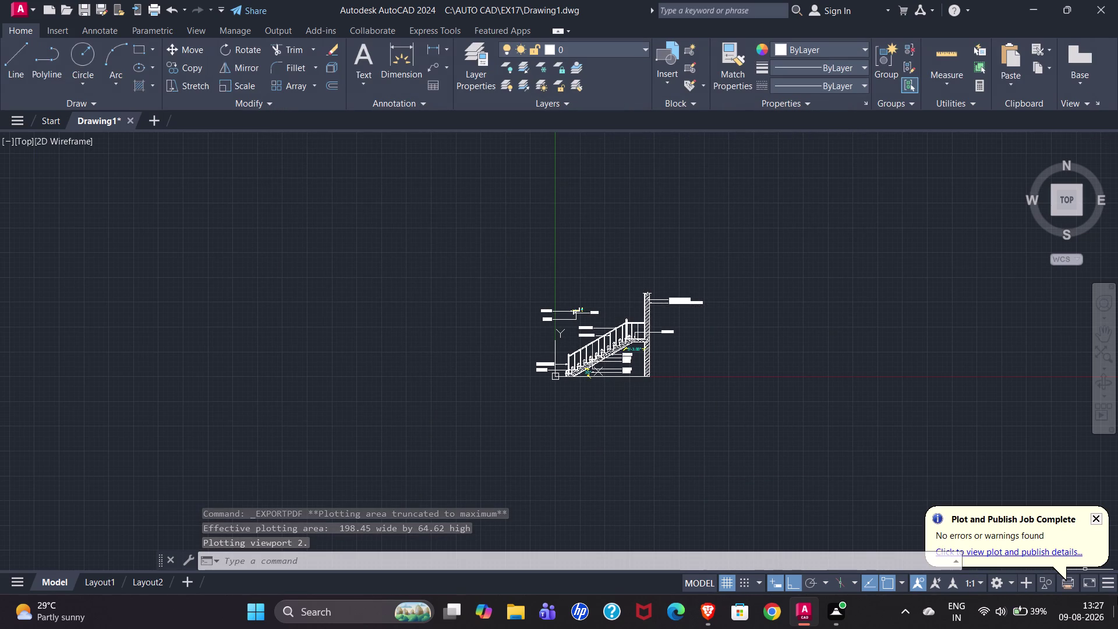
click(1099, 519)
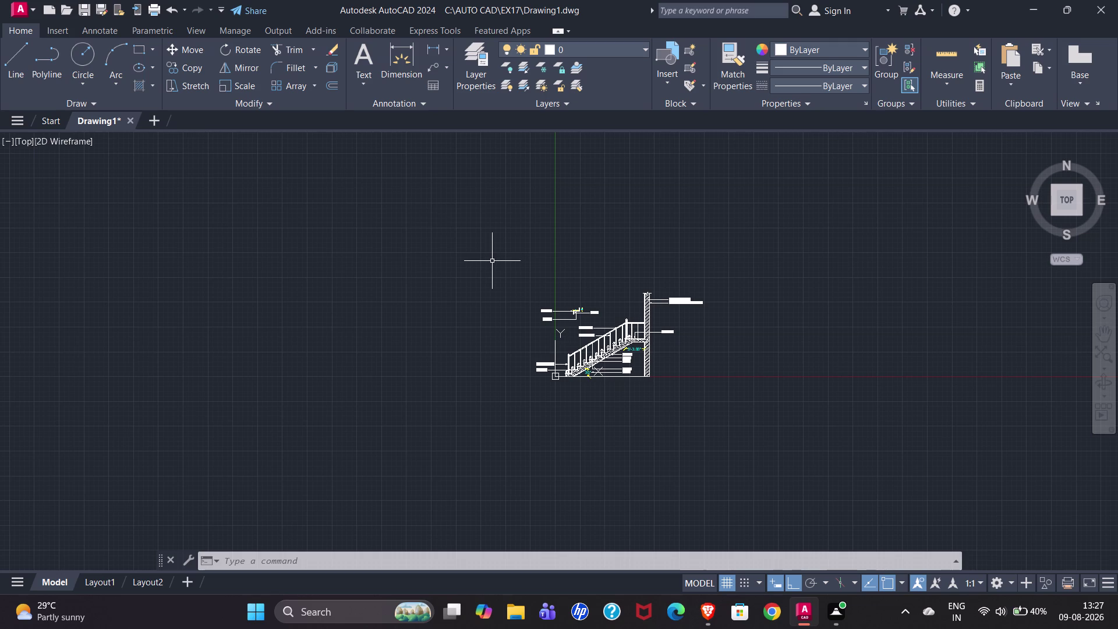
click(496, 238)
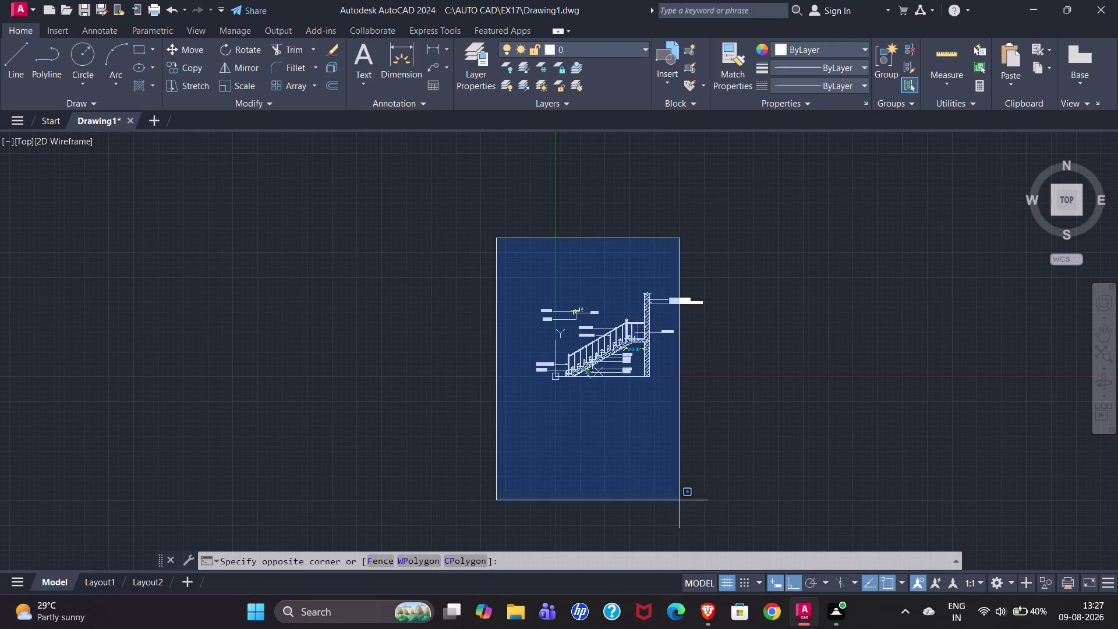
click(454, 374)
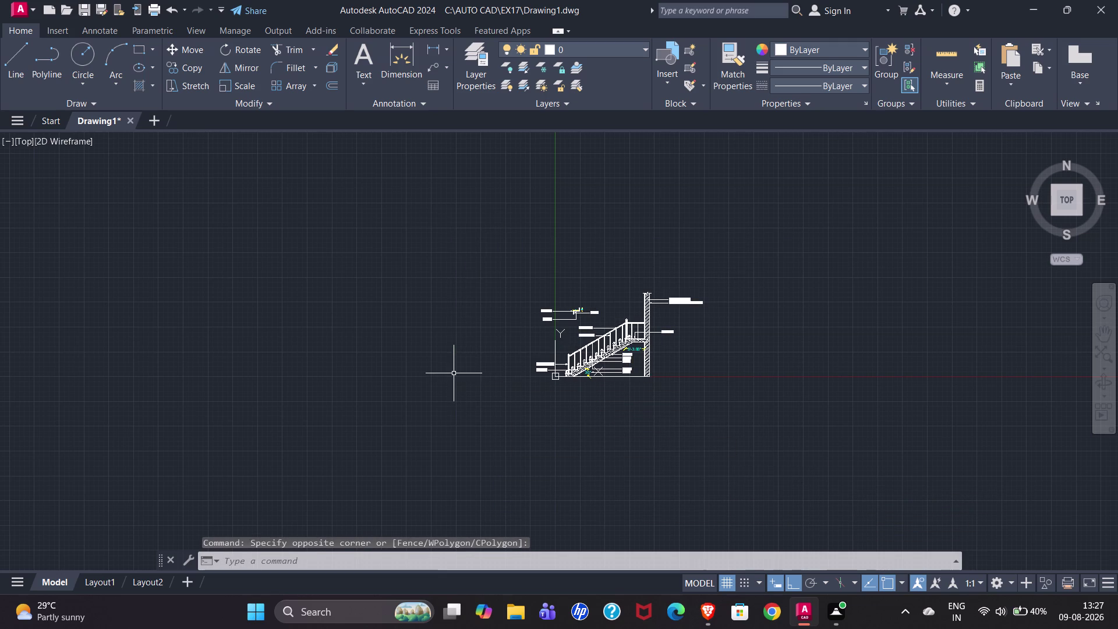